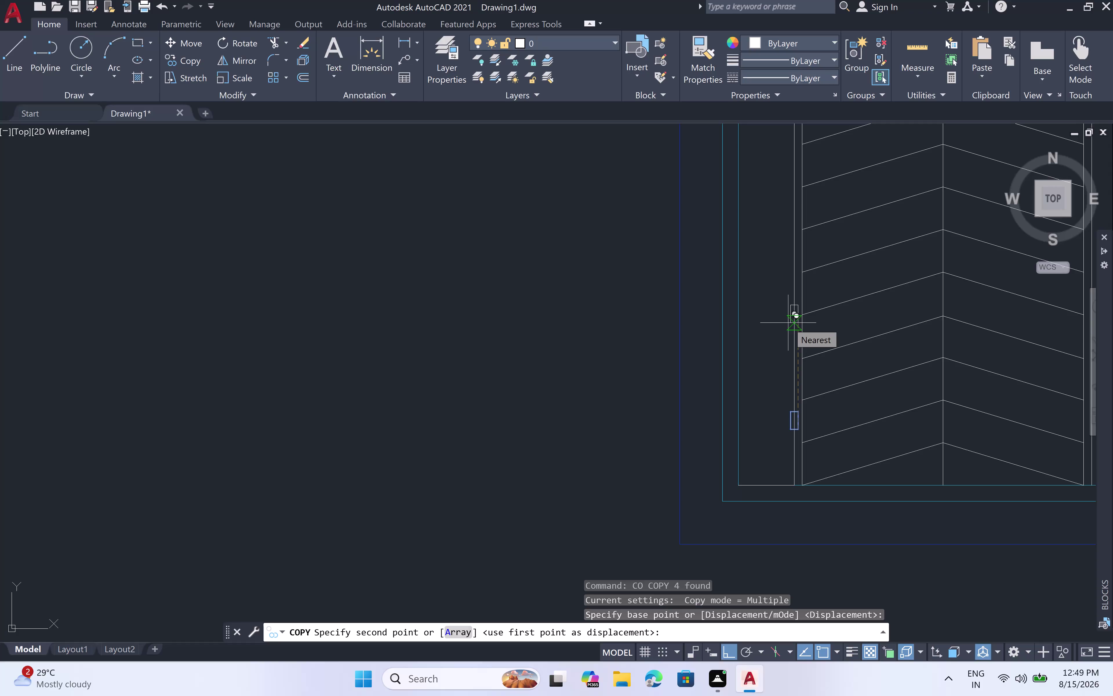
Copy the column marker higher up the divider, undoing one misplaced copy.
scroll(down, 3)
scroll(down, 3)
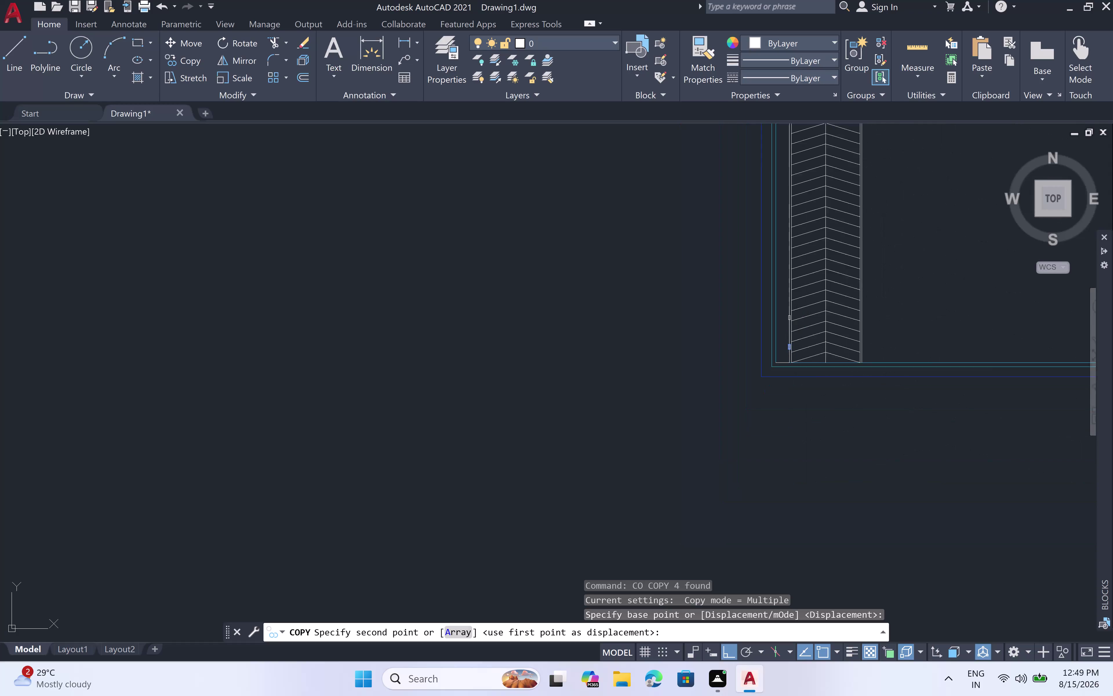
scroll(up, 3)
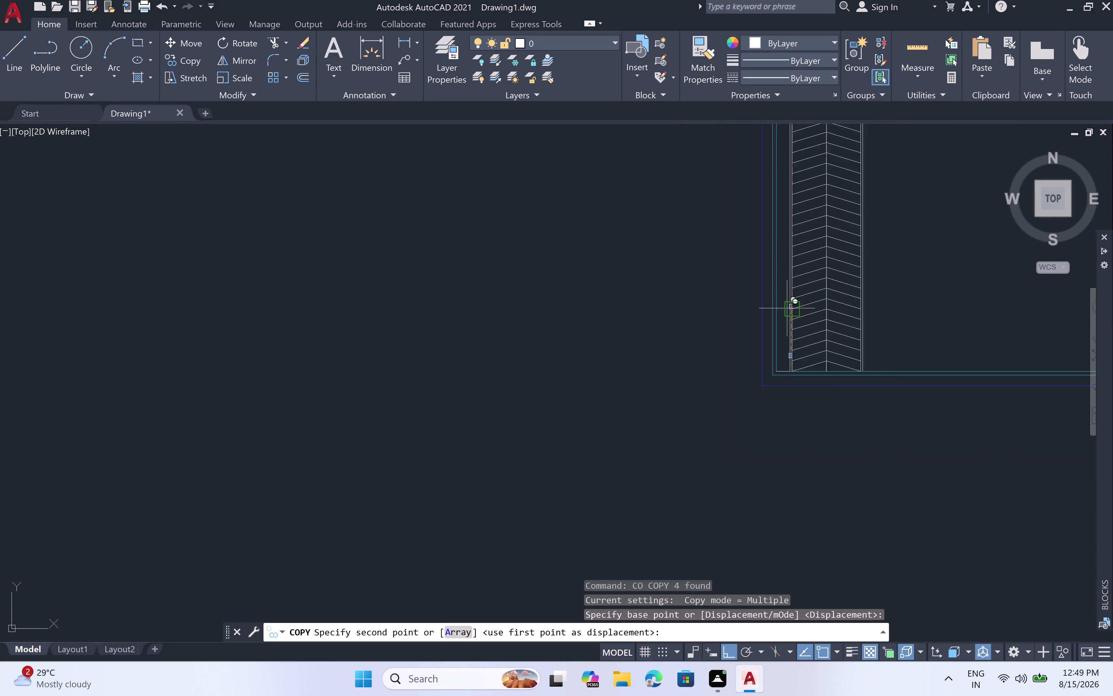
scroll(up, 3)
scroll(up, 3)
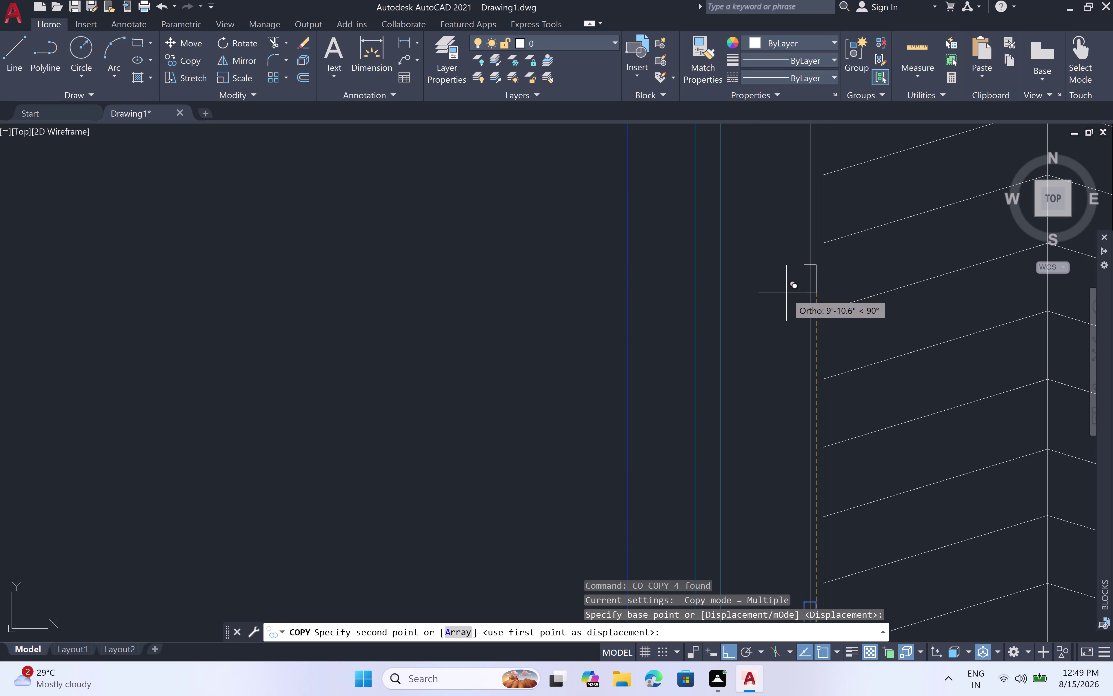
click(789, 280)
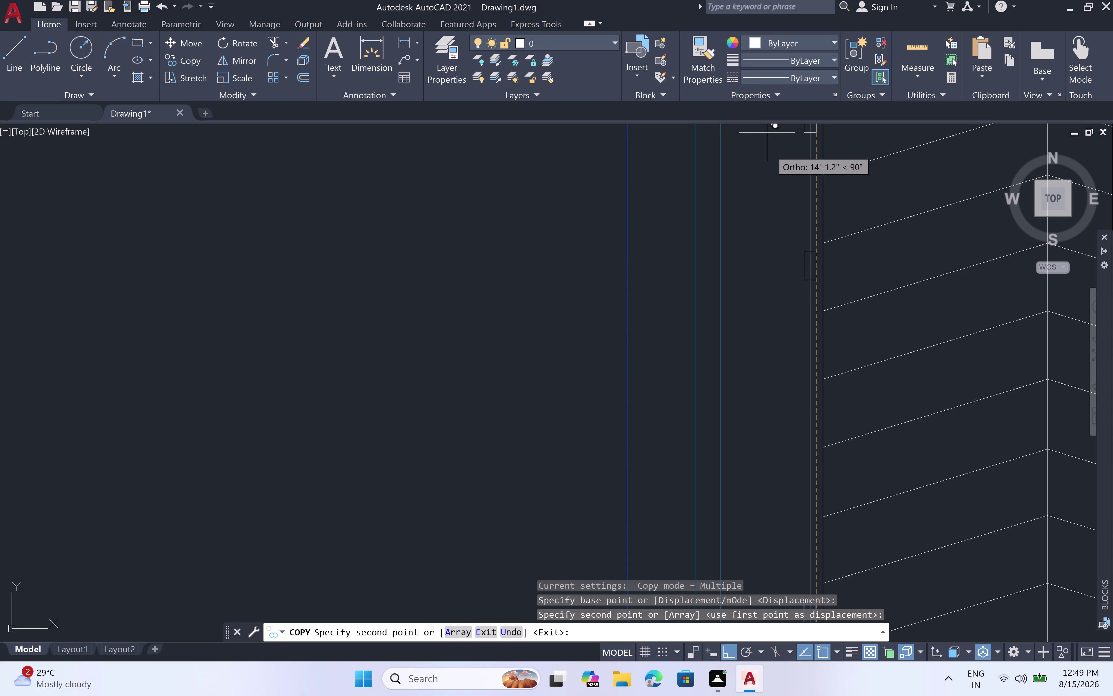
scroll(down, 3)
middle_drag(771, 151, 777, 392)
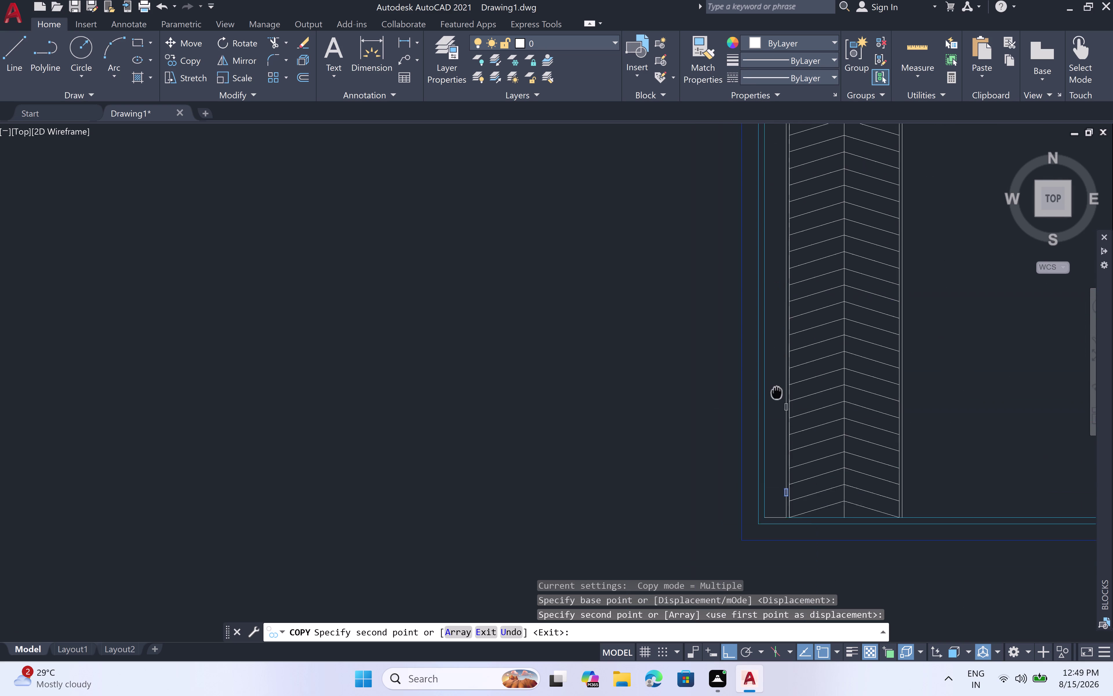
middle_drag(777, 393, 773, 442)
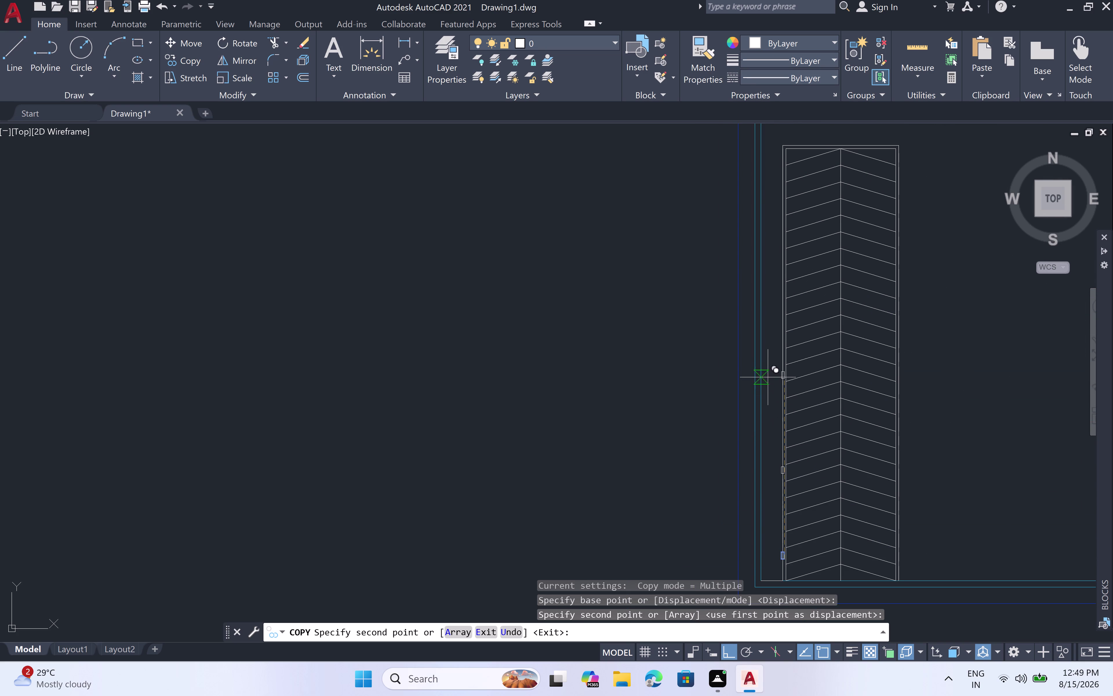
click(768, 348)
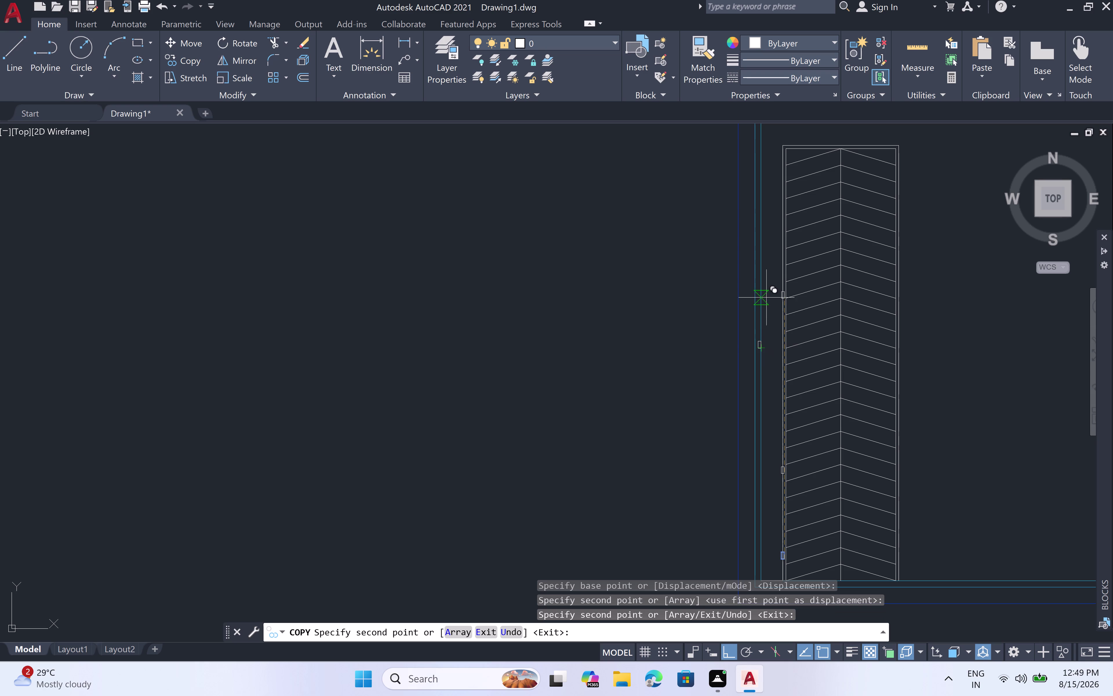
key(ctrl+z)
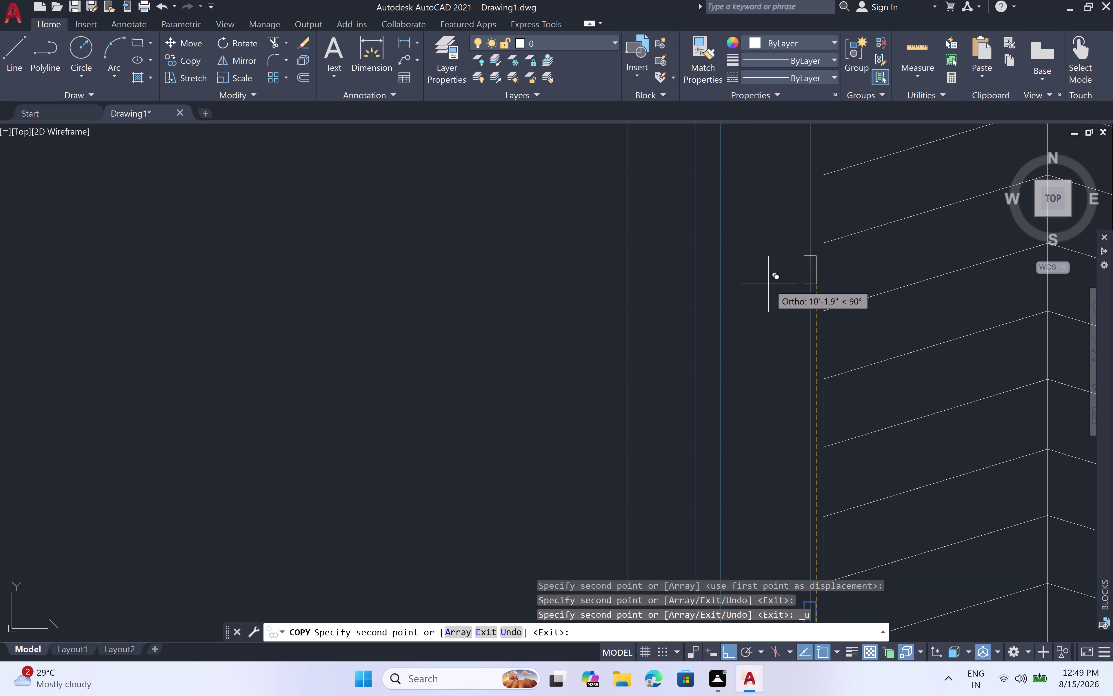
Place three more marker copies up the divider to the door's top end.
scroll(down, 3)
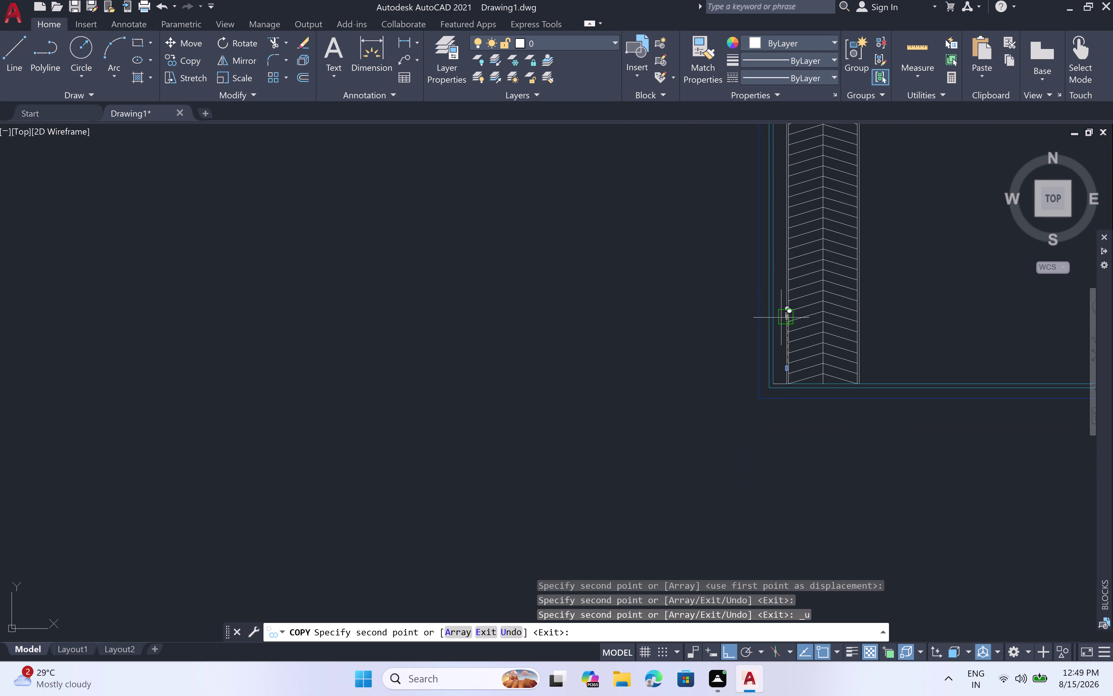
scroll(up, 3)
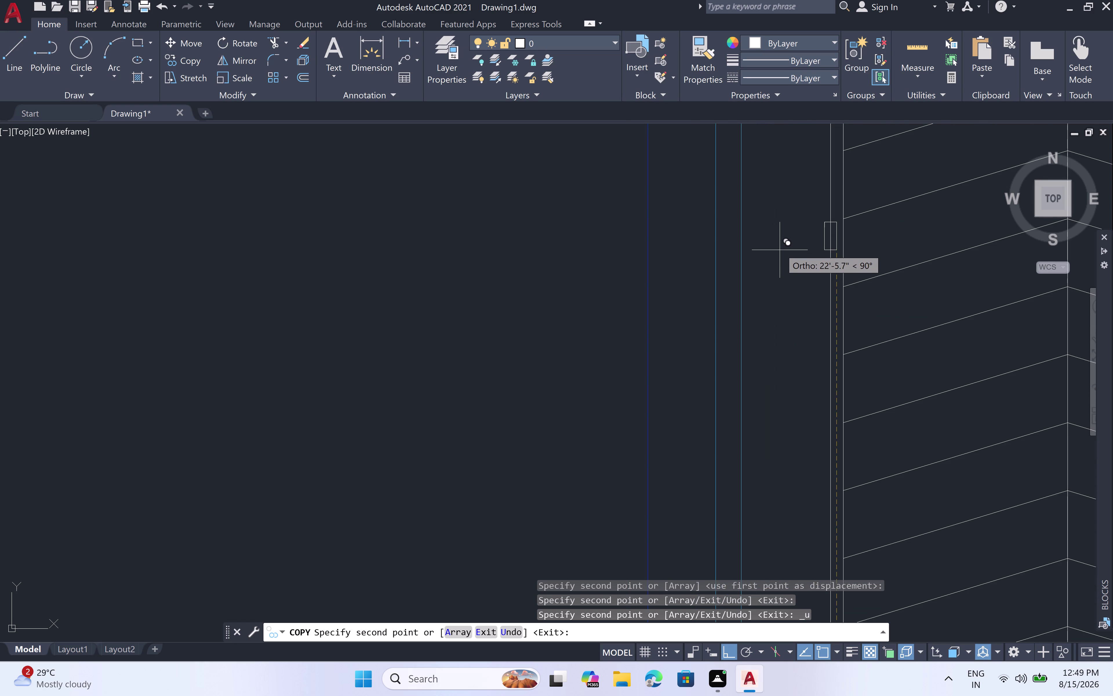
scroll(down, 3)
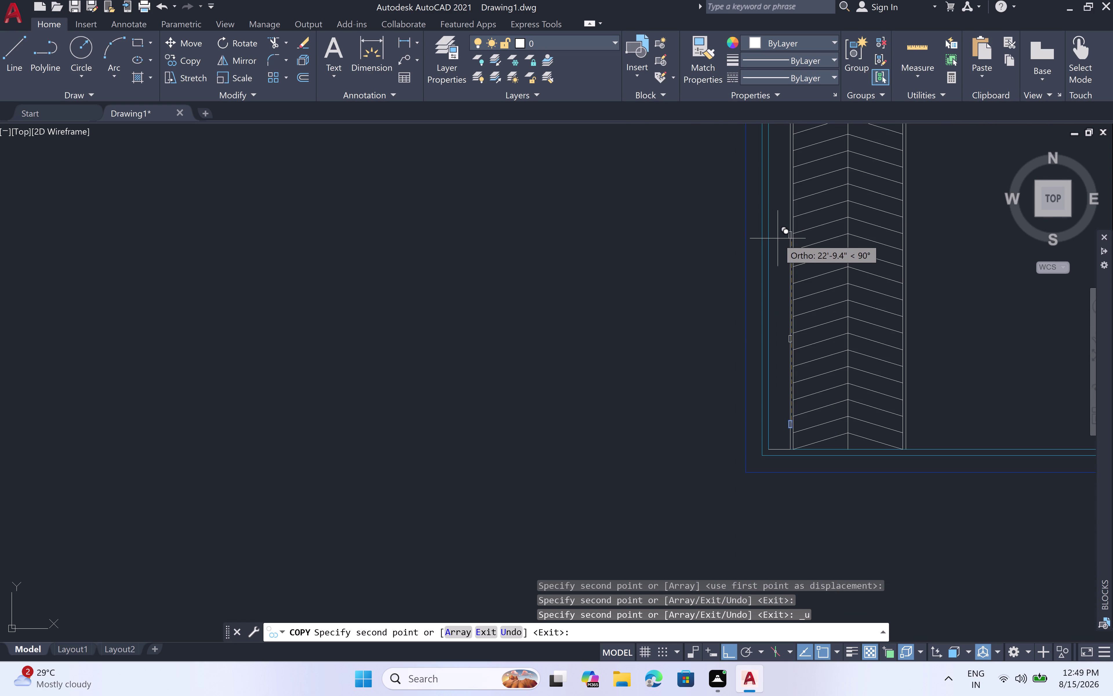
scroll(up, 3)
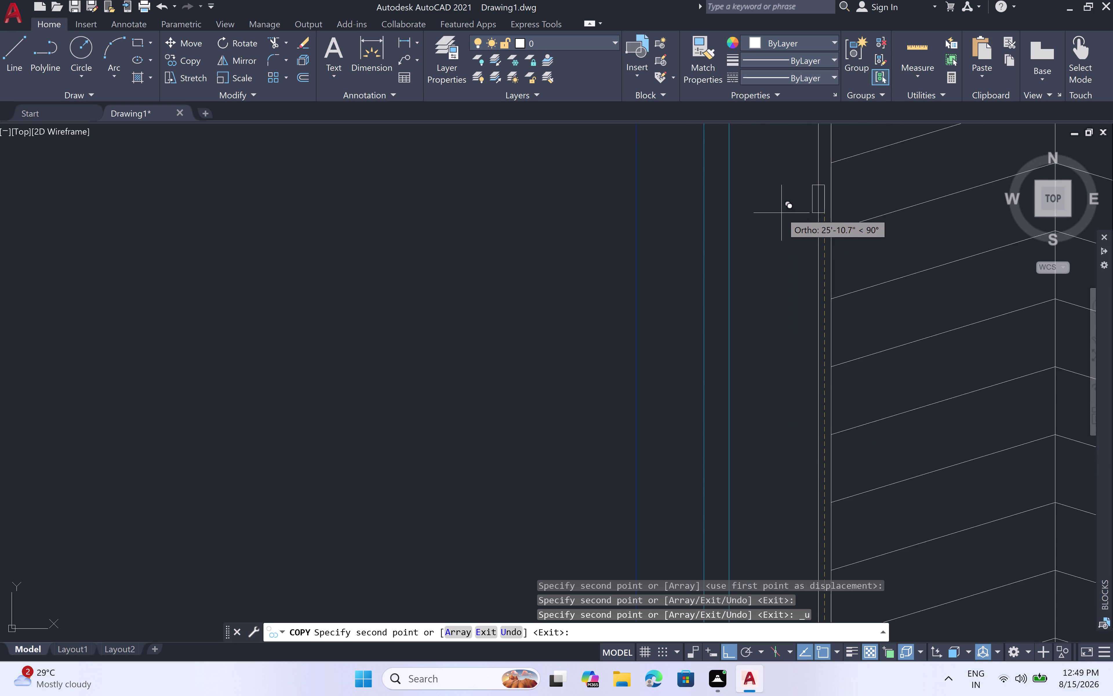
scroll(up, 3)
click(782, 212)
scroll(down, 3)
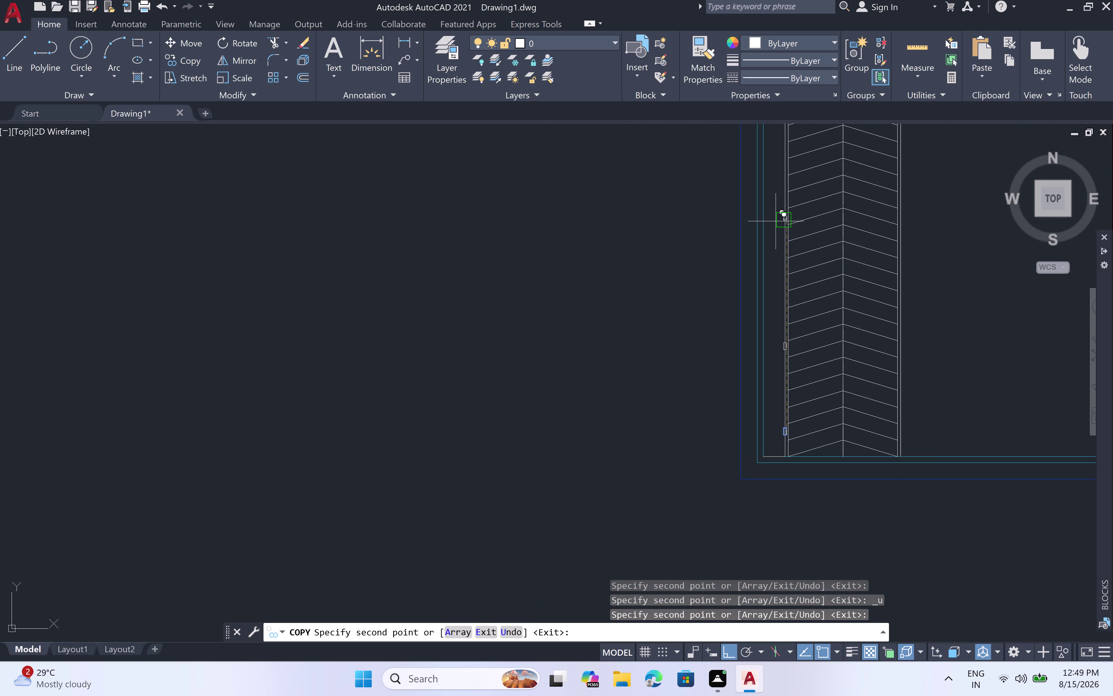
middle_drag(777, 164, 766, 258)
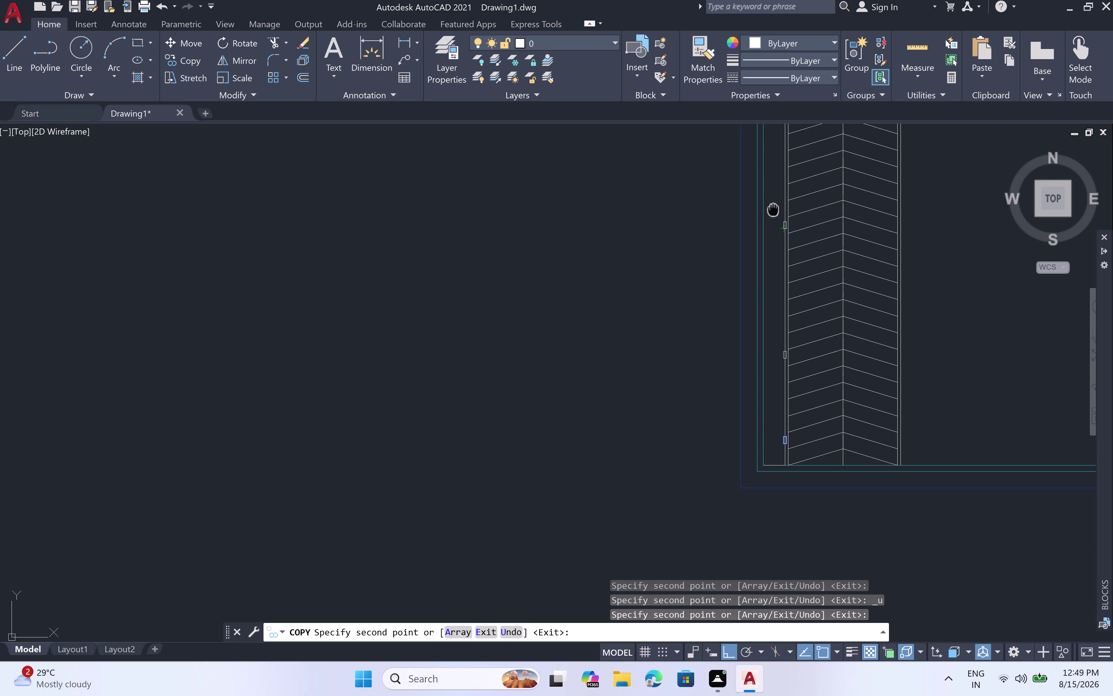
middle_drag(766, 258, 760, 372)
scroll(up, 3)
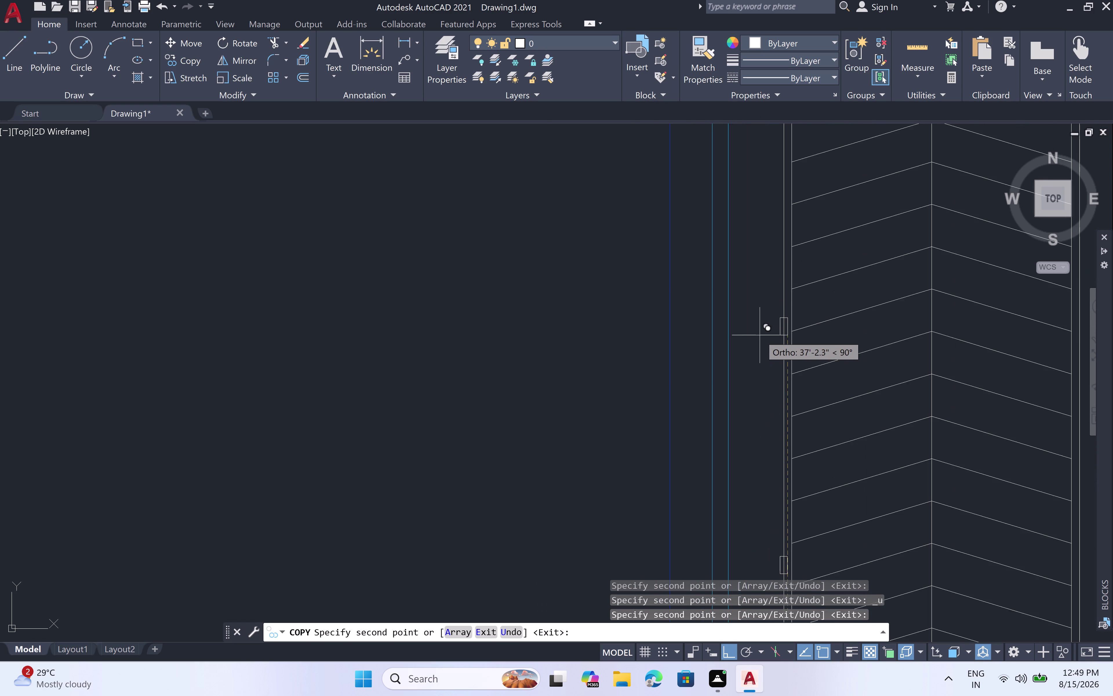
scroll(up, 3)
click(759, 322)
scroll(down, 3)
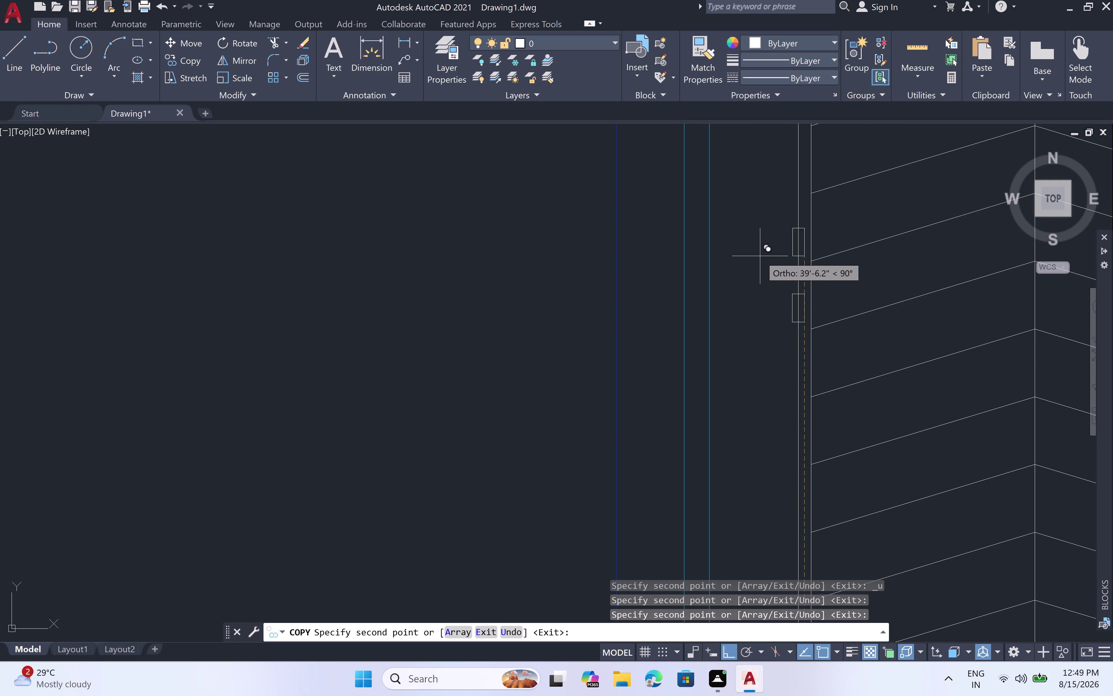
scroll(down, 3)
middle_drag(757, 217, 758, 359)
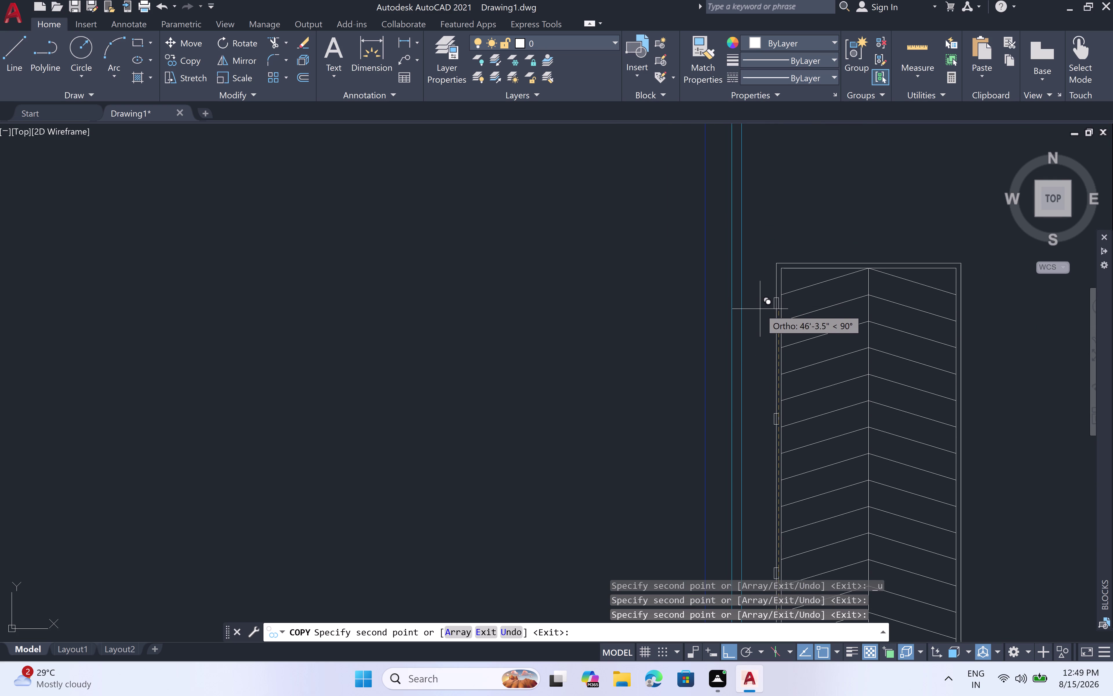
click(761, 309)
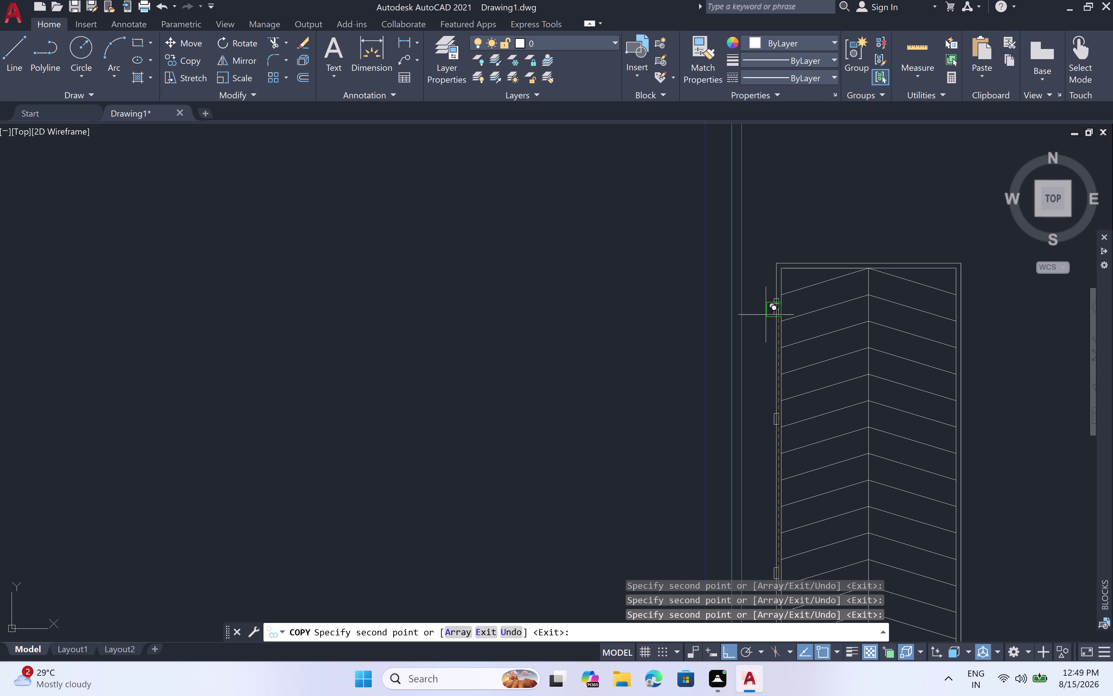
key(Escape)
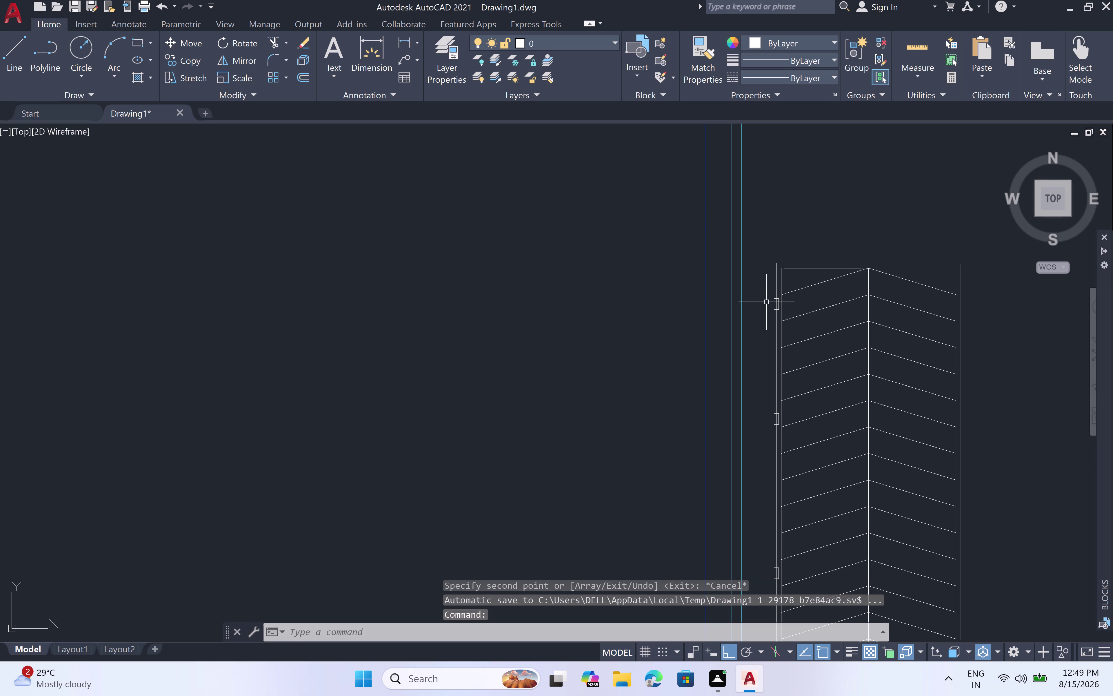
Draw lines from the marker's top-left corner left, down and back right to widen it.
scroll(up, 3)
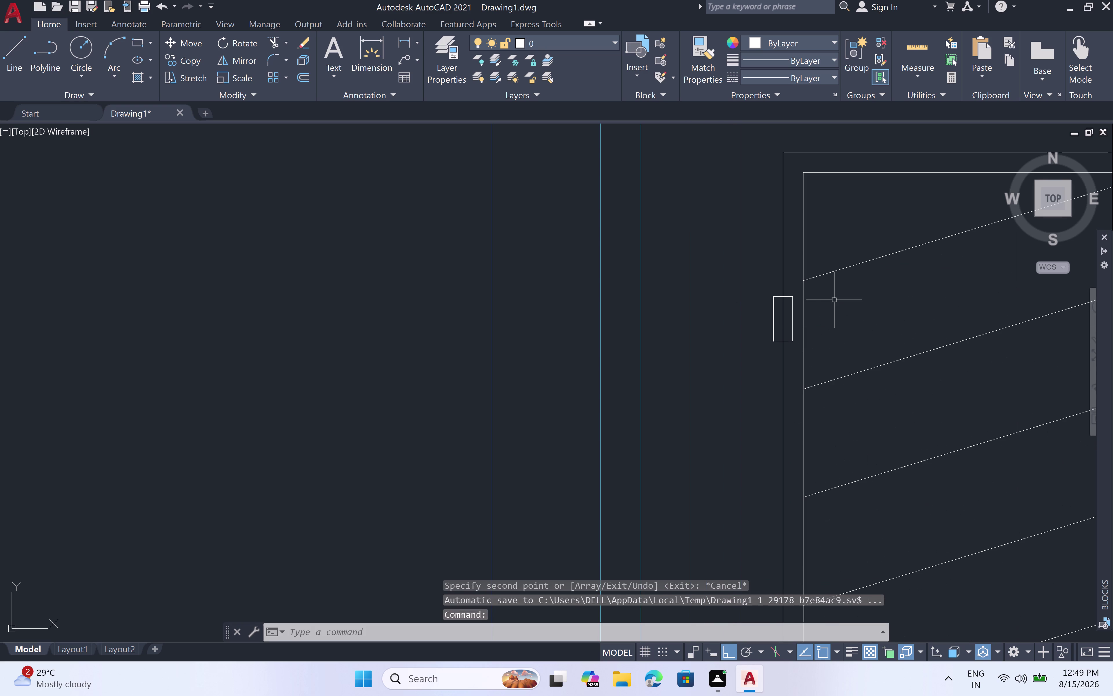
key(l)
key(space)
scroll(up, 3)
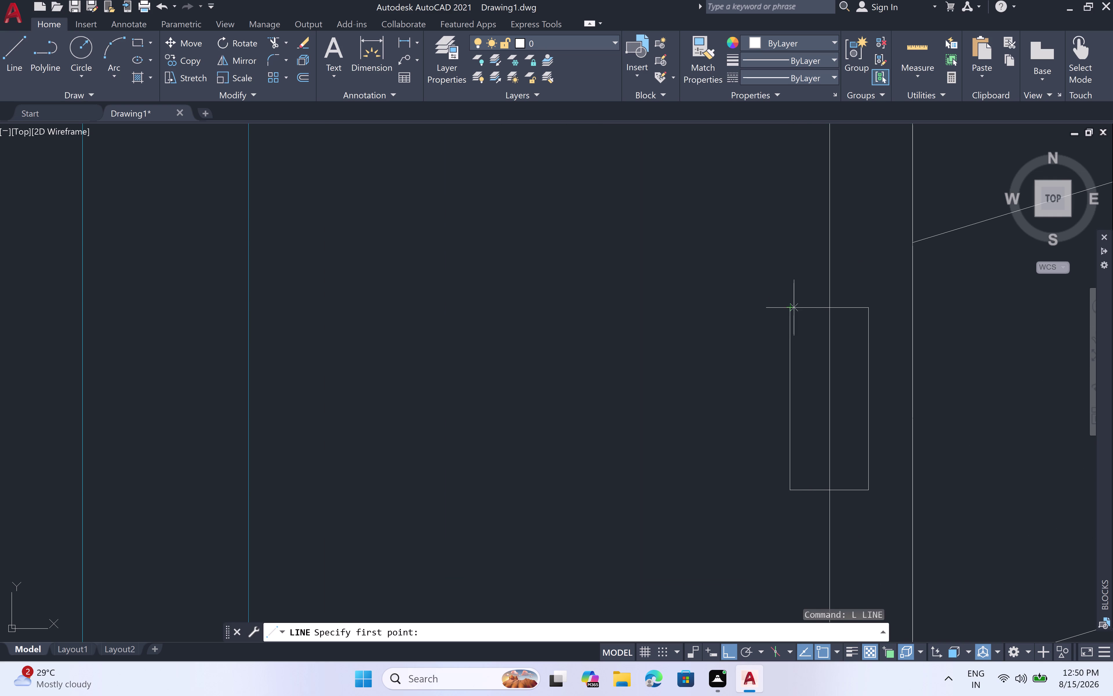
double_click(794, 308)
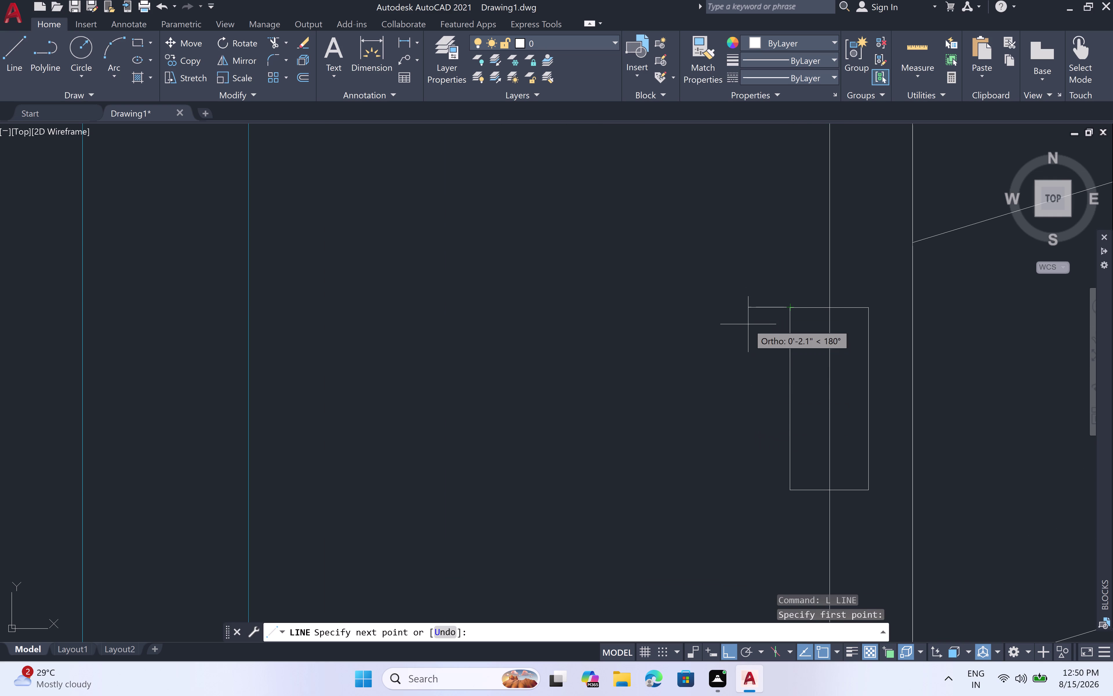
click(745, 316)
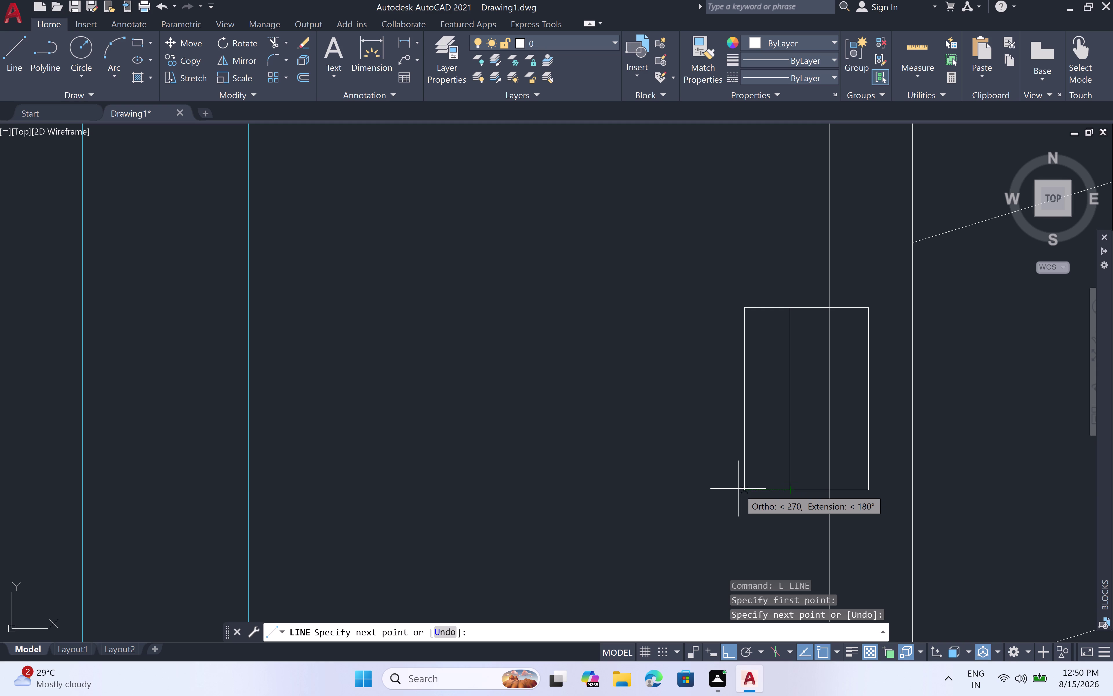
click(745, 491)
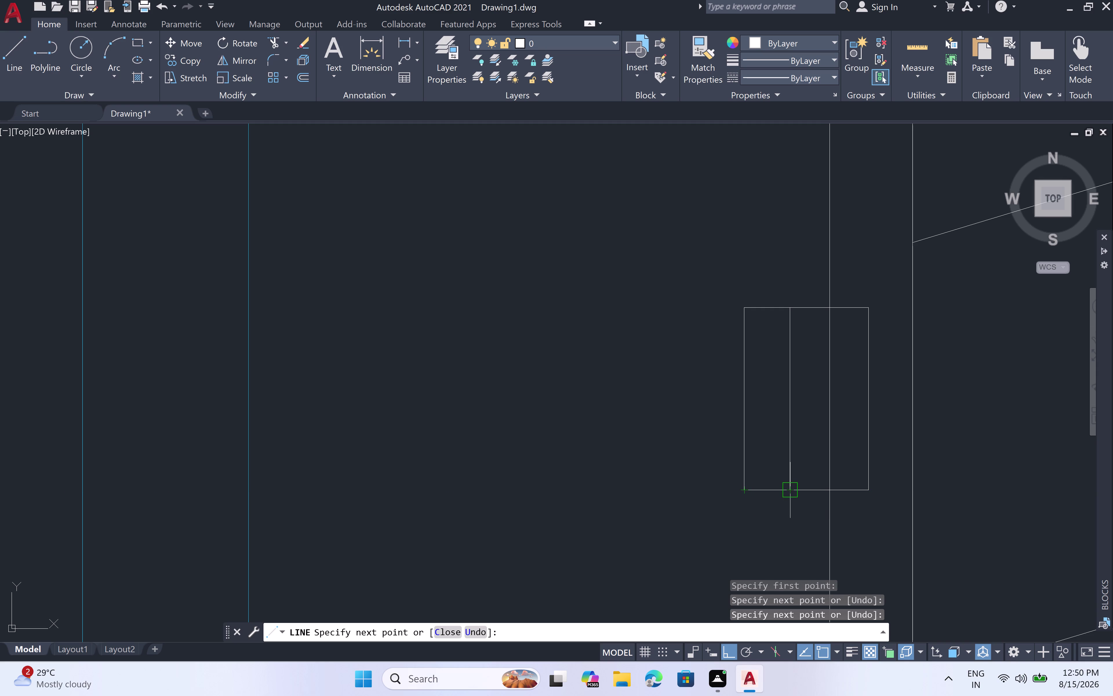
click(793, 489)
key(Escape)
key(t)
key(r)
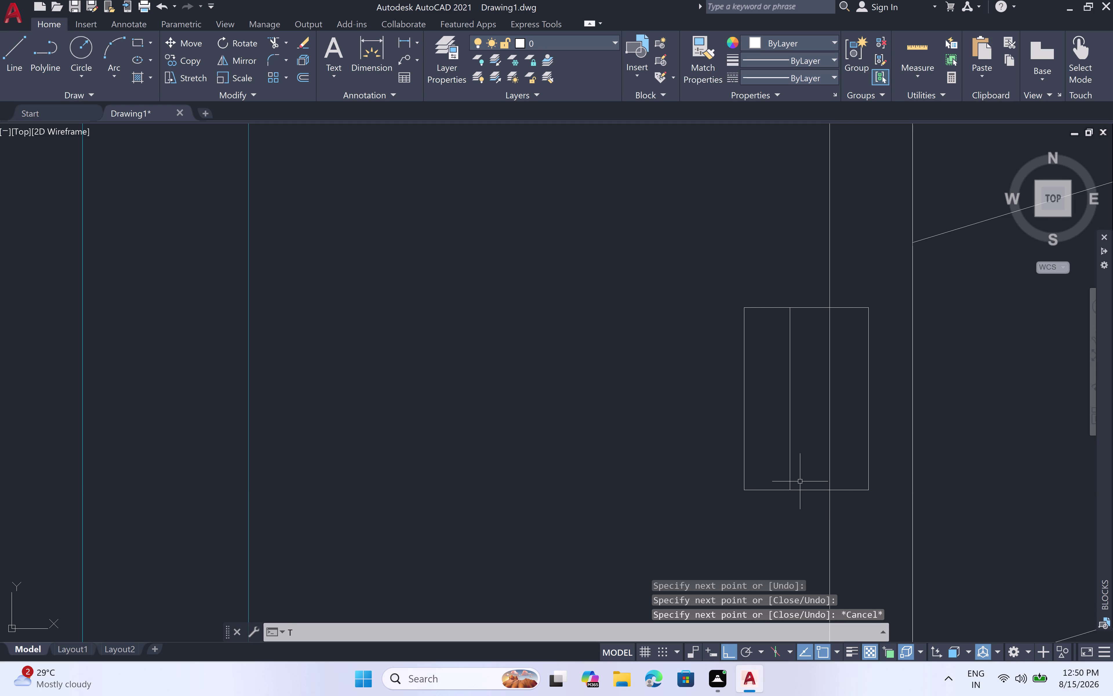
key(space)
double_click(788, 451)
drag(789, 451, 789, 450)
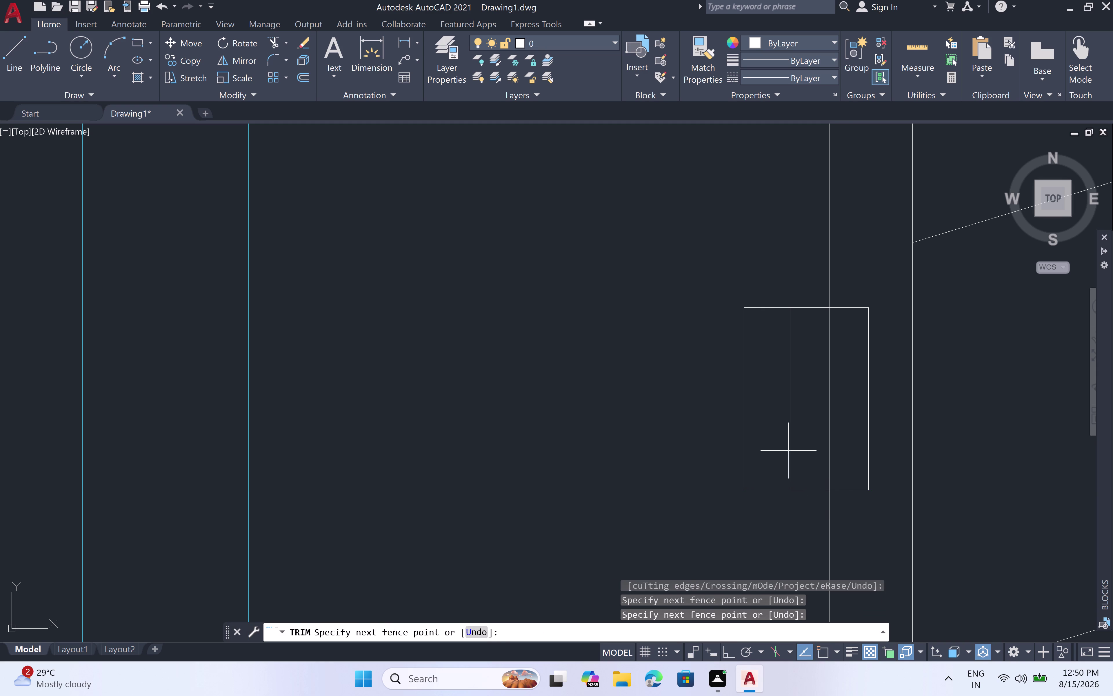
drag(789, 451, 799, 450)
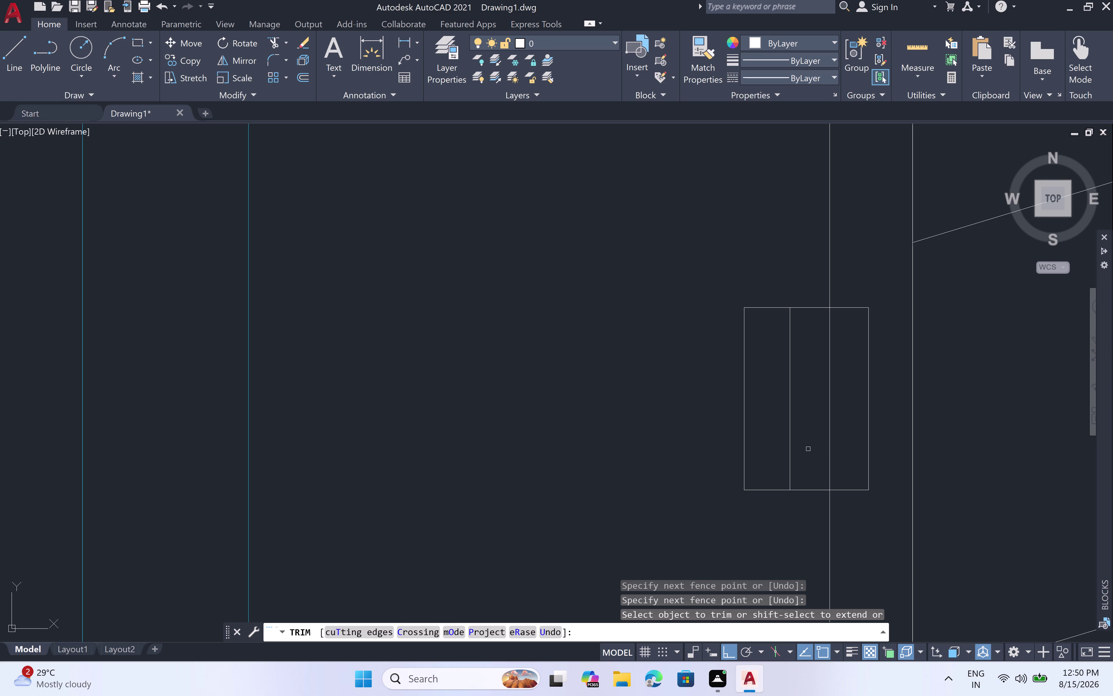
click(767, 437)
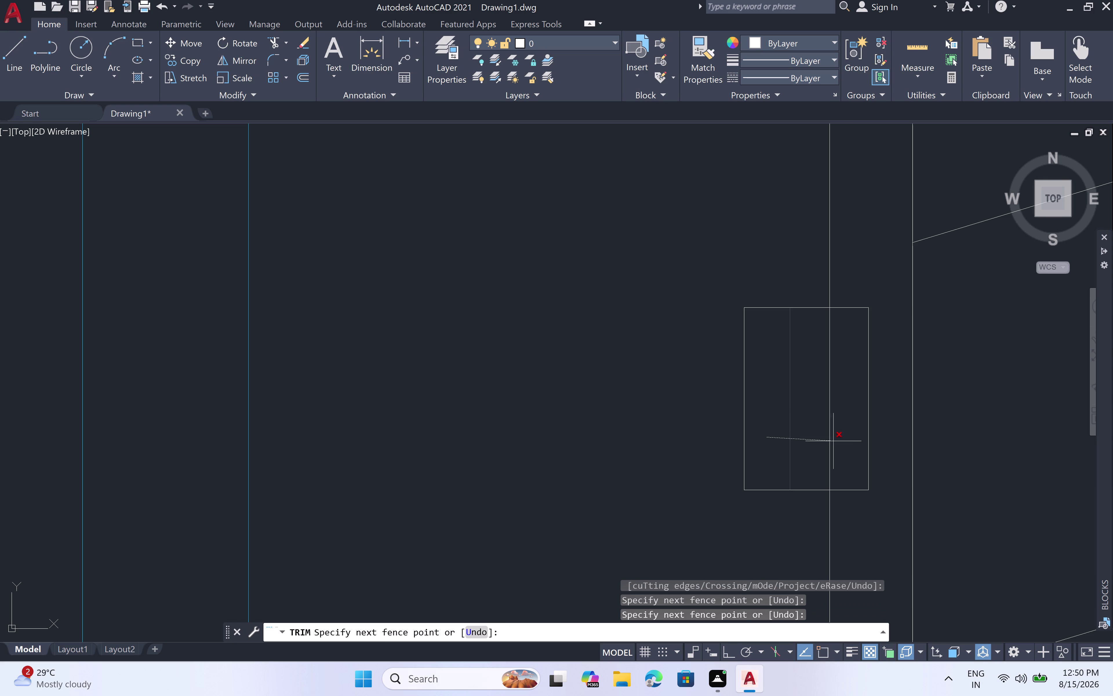
click(846, 442)
scroll(down, 3)
middle_drag(828, 532, 781, 274)
scroll(up, 3)
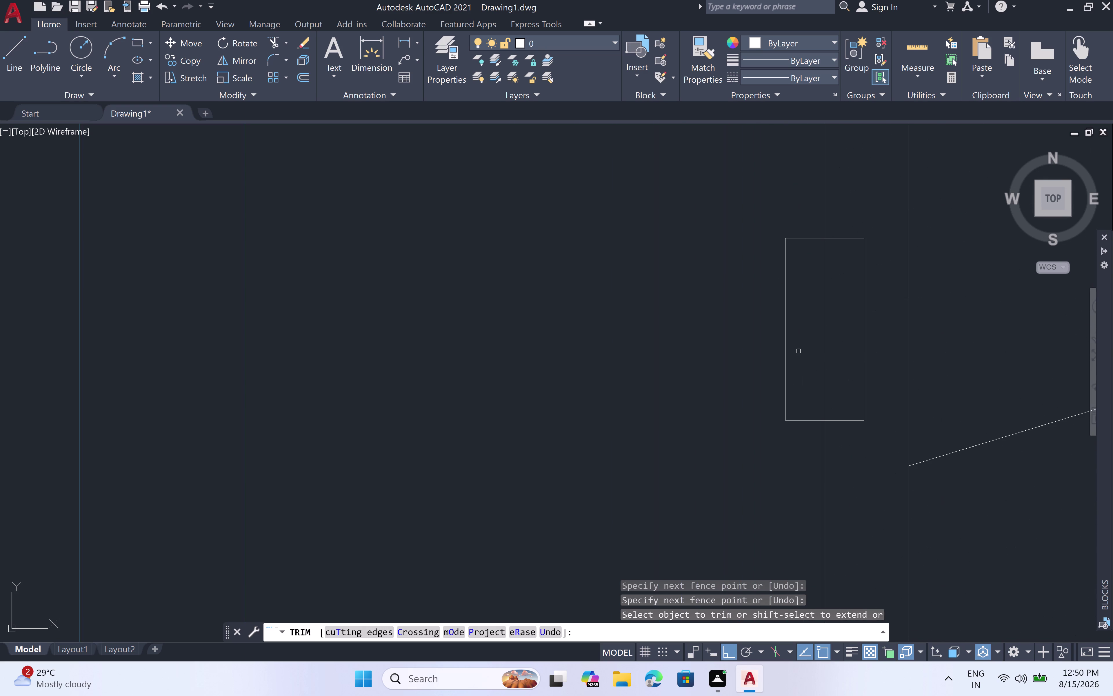
click(828, 349)
scroll(down, 3)
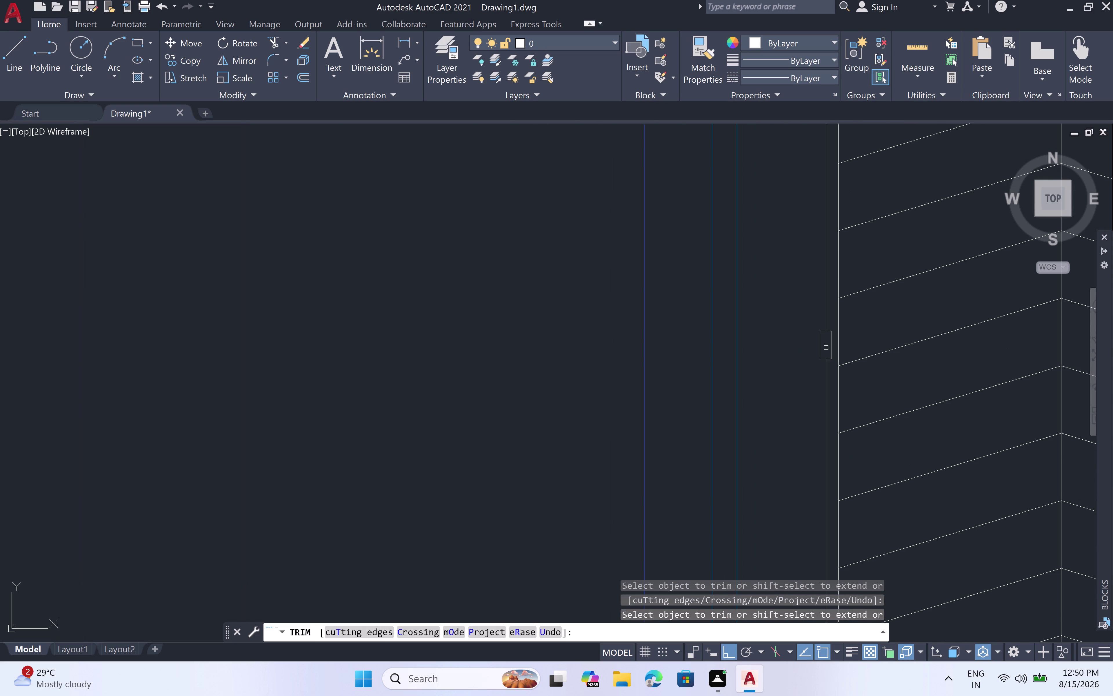
scroll(down, 3)
middle_drag(818, 529, 795, 372)
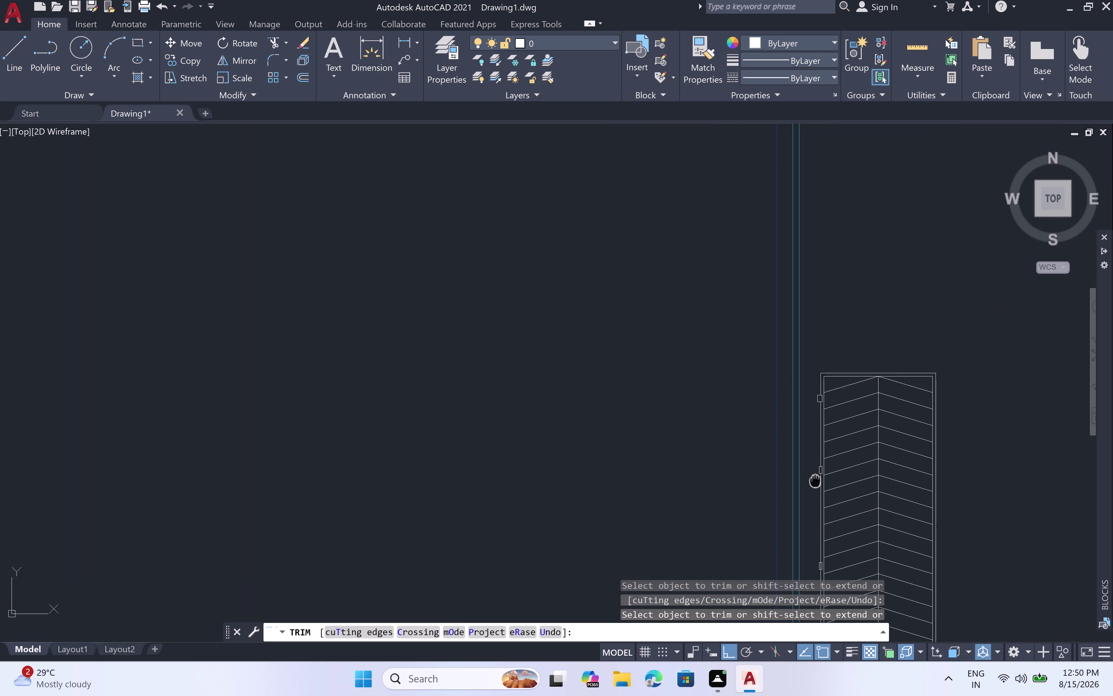
middle_drag(795, 373, 780, 305)
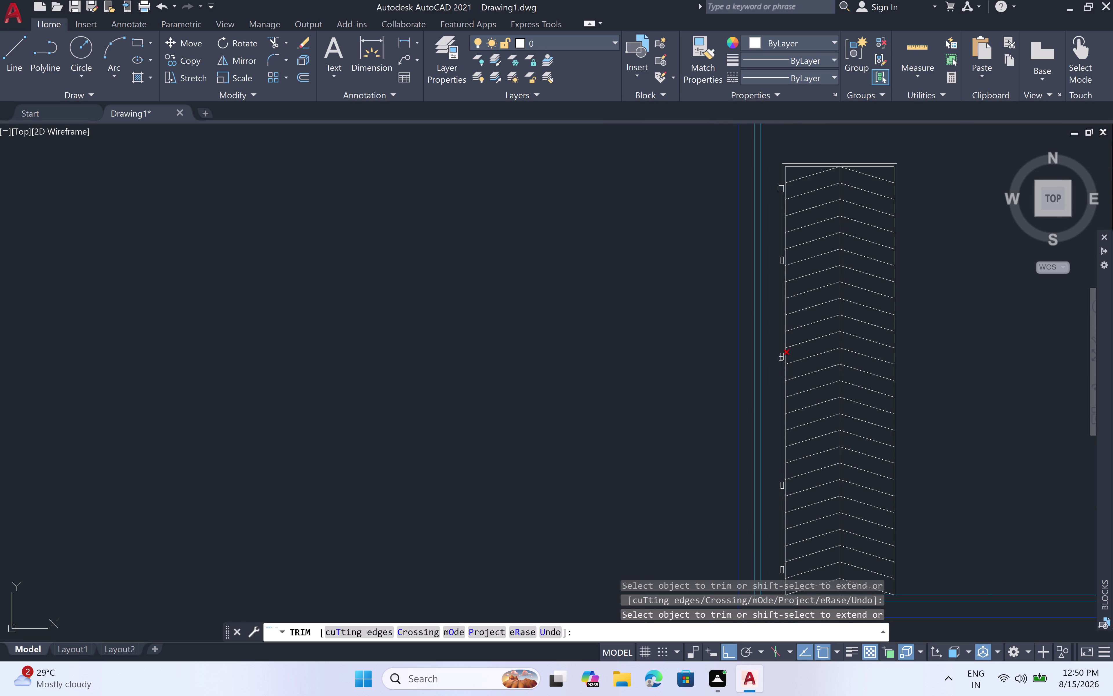
scroll(up, 3)
click(791, 356)
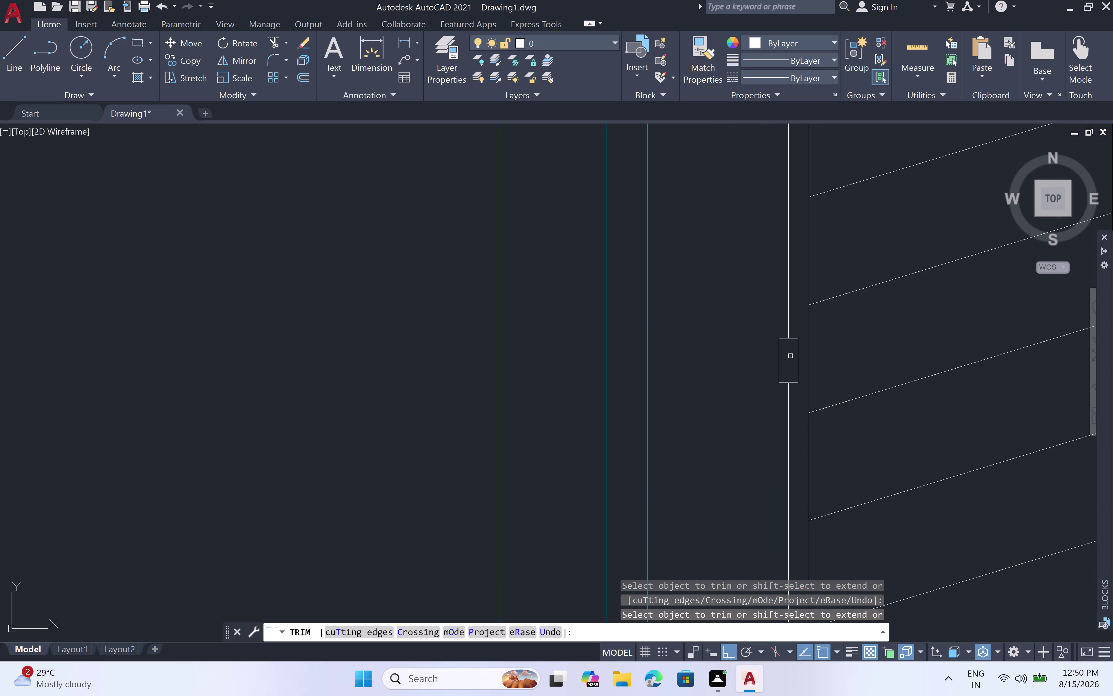
scroll(down, 3)
middle_drag(792, 502, 760, 327)
scroll(up, 3)
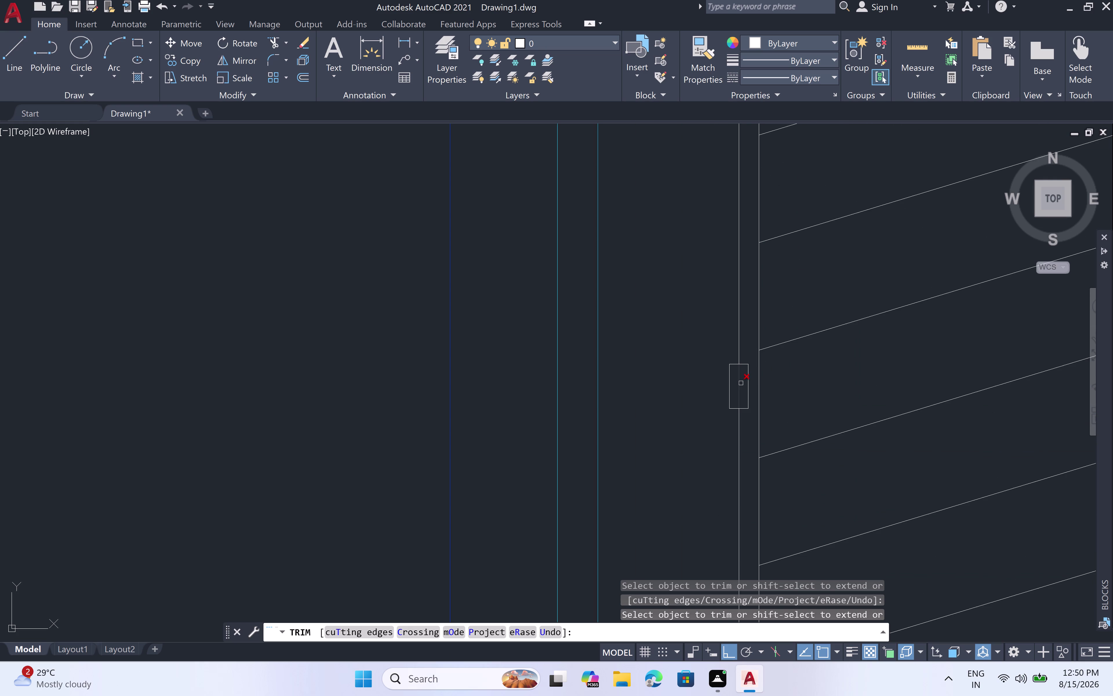
click(741, 383)
scroll(down, 3)
scroll(down, 3)
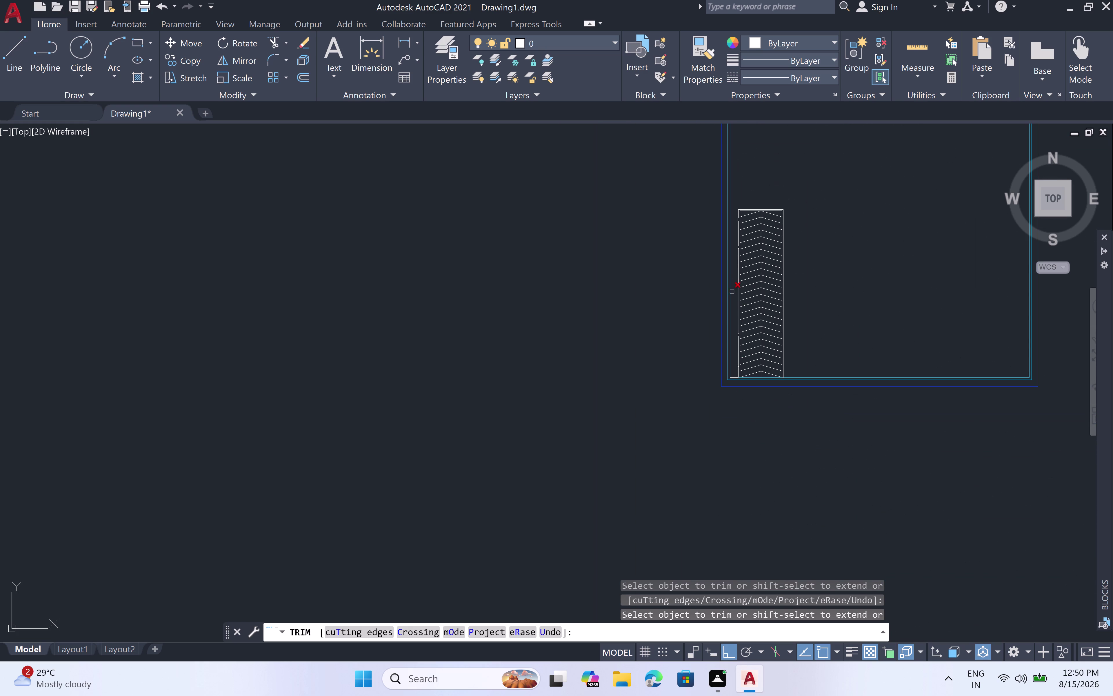
scroll(up, 3)
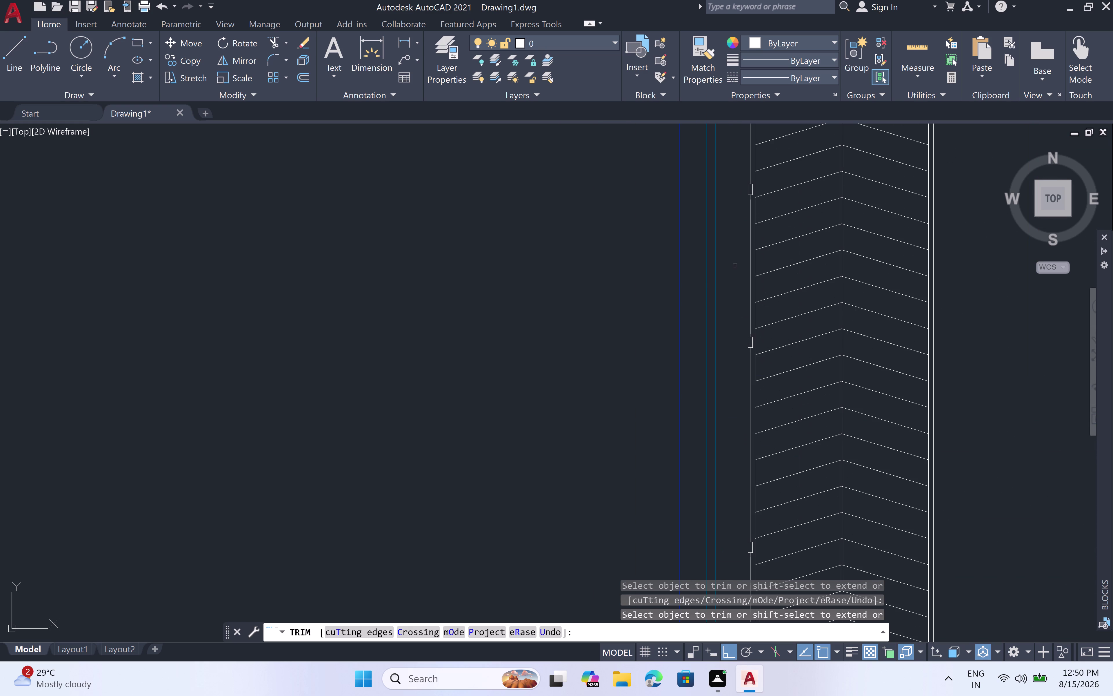
key(Escape)
scroll(up, 3)
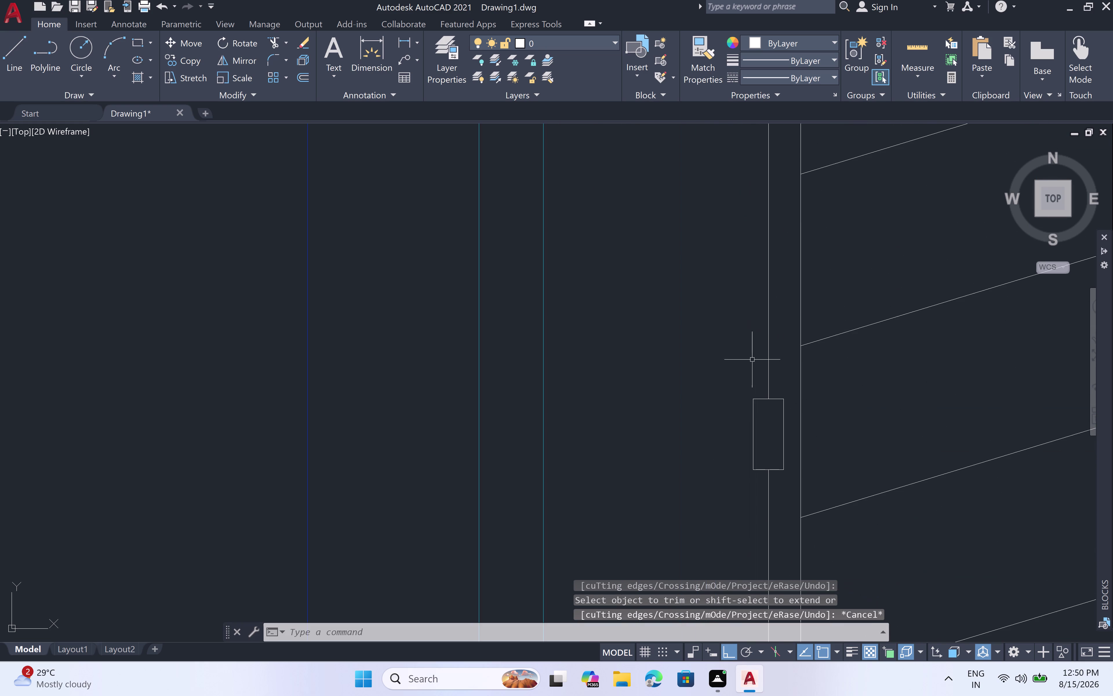
click(765, 400)
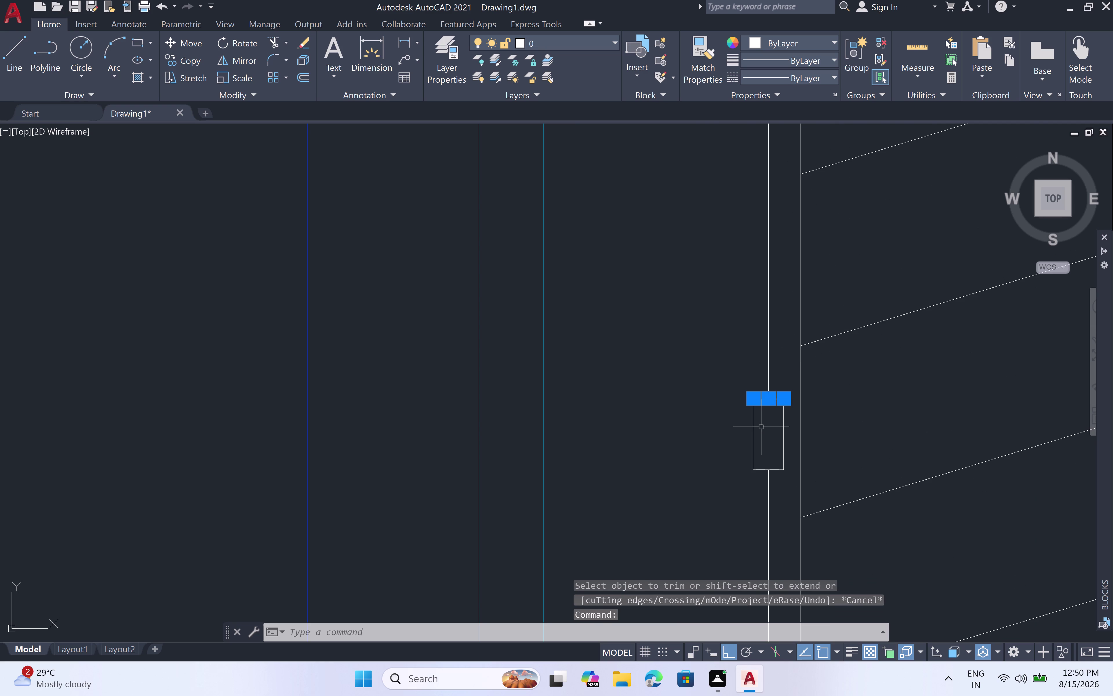
click(752, 436)
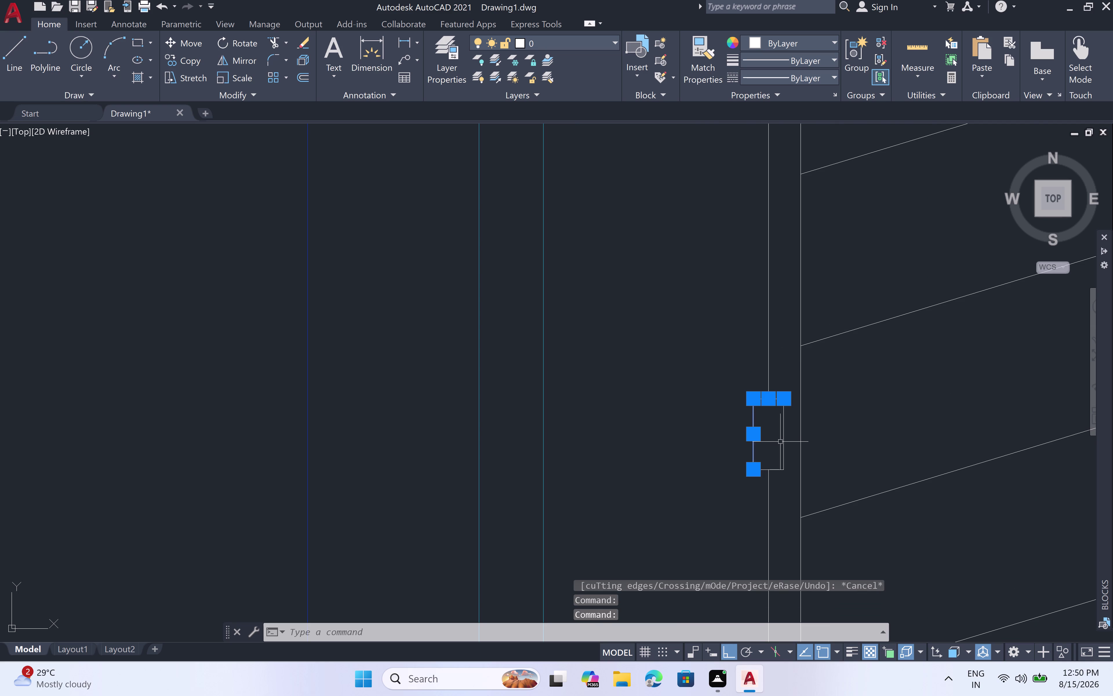
click(784, 442)
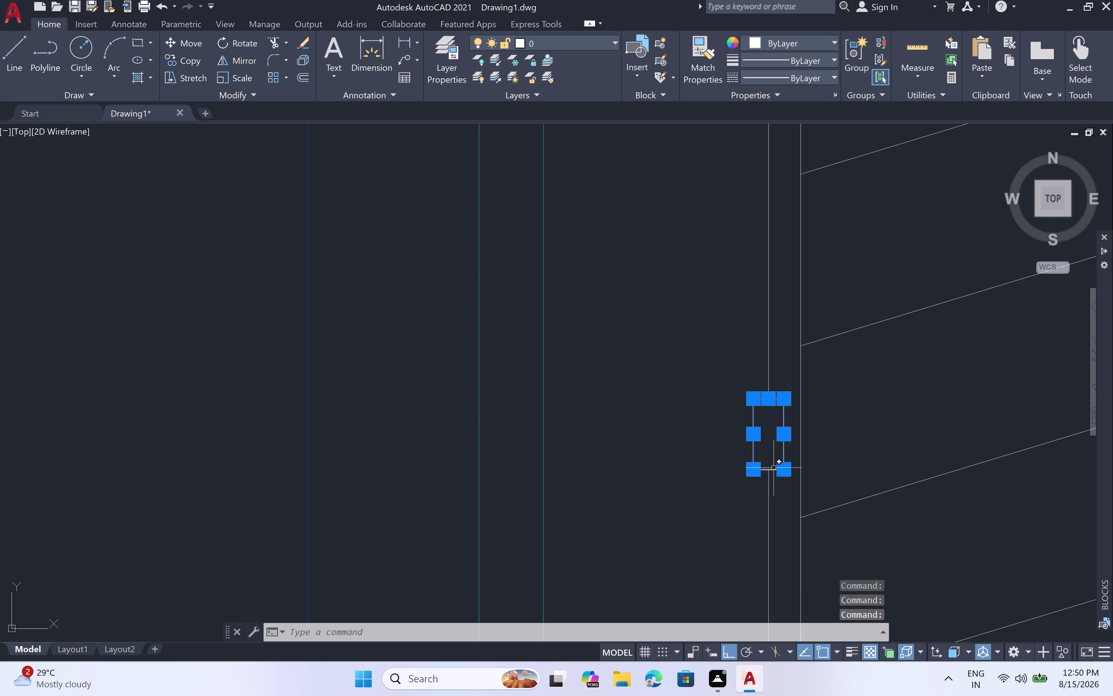
click(770, 470)
key(m)
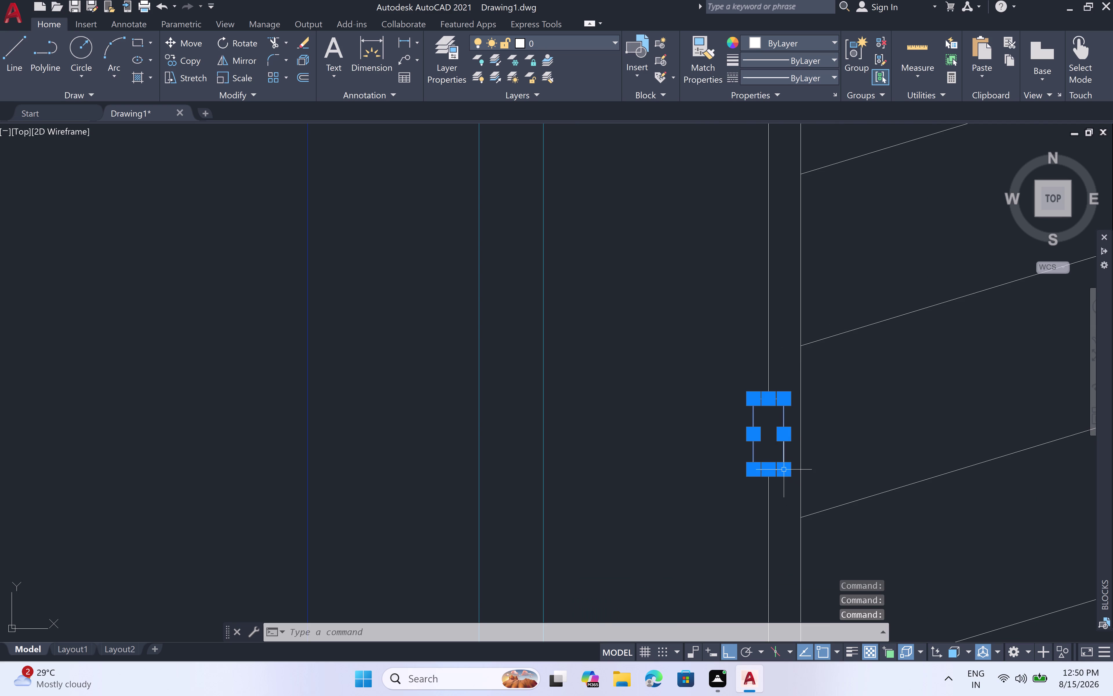
key(space)
click(785, 473)
scroll(down, 3)
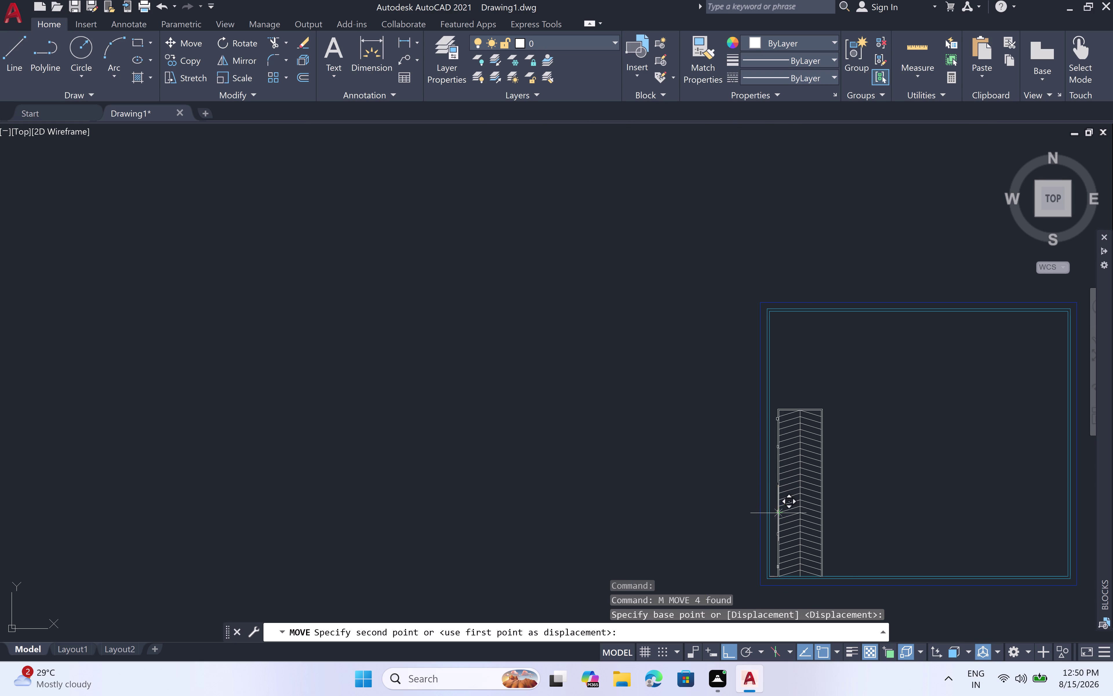
scroll(up, 3)
scroll(up, 3)
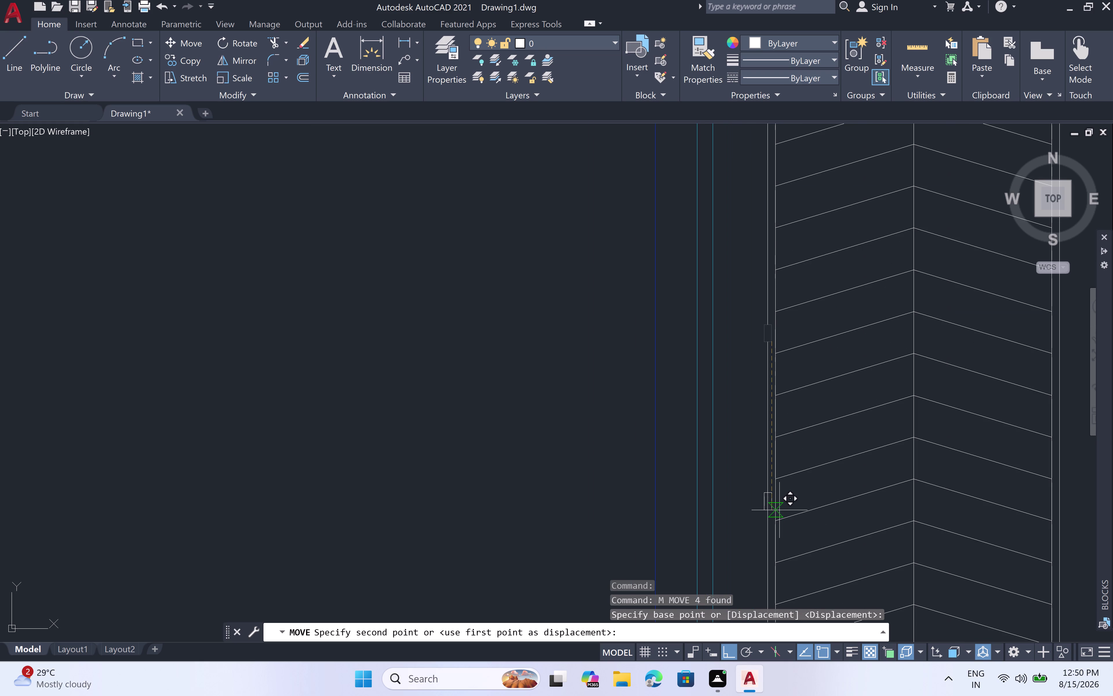
scroll(up, 3)
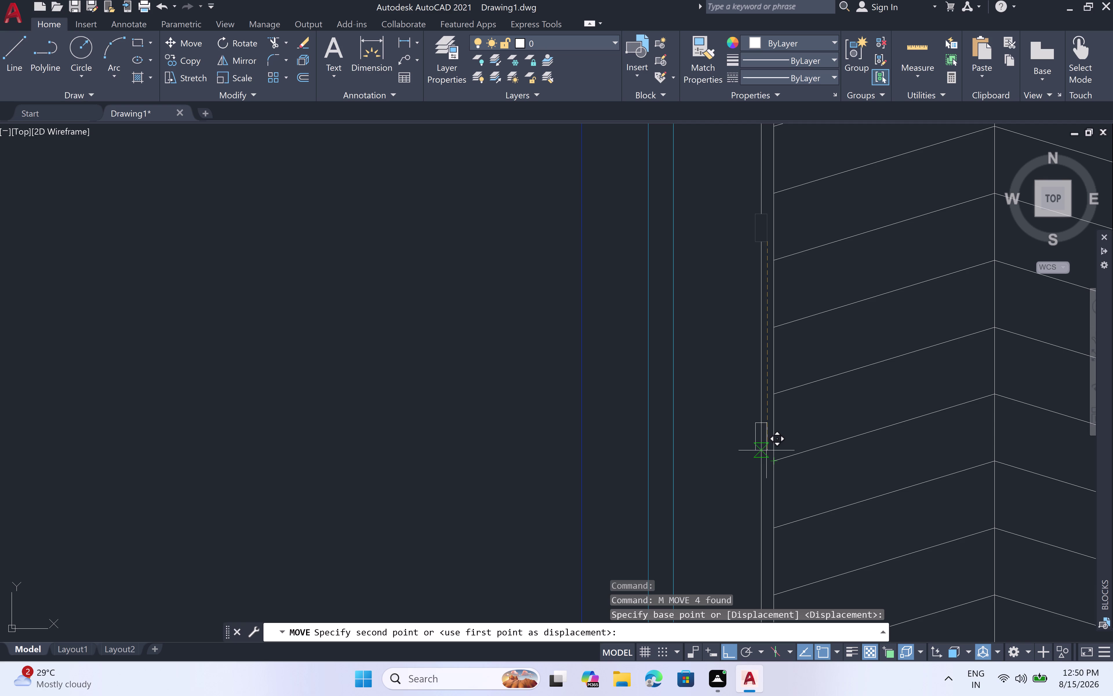
click(767, 450)
scroll(down, 3)
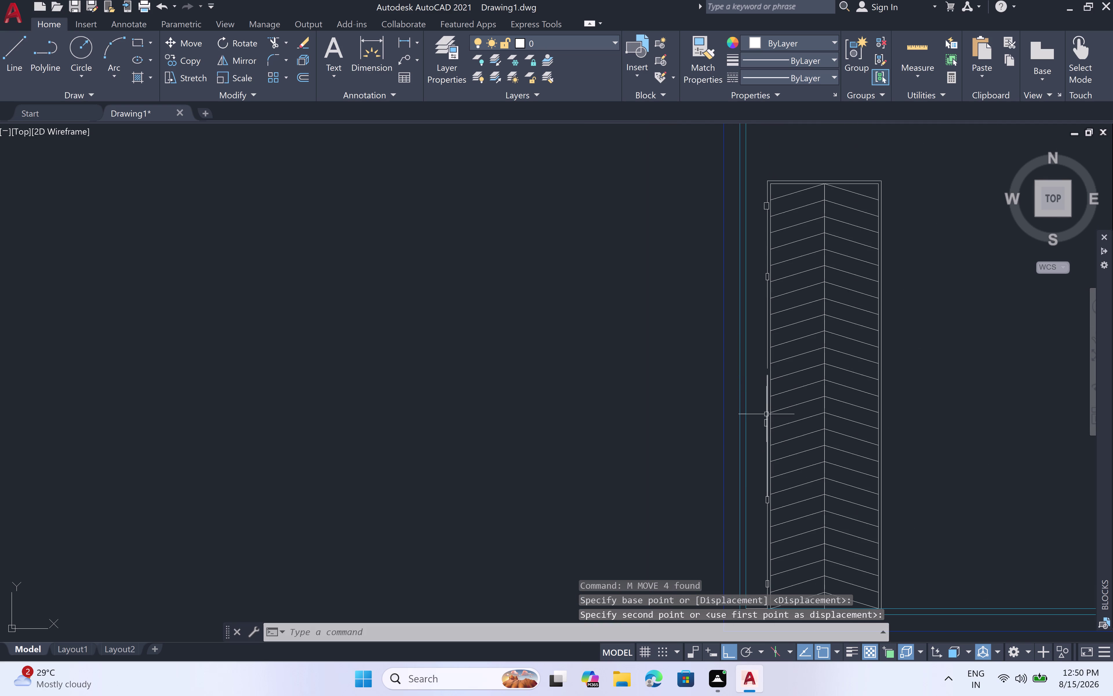
scroll(up, 3)
key(ctrl+z)
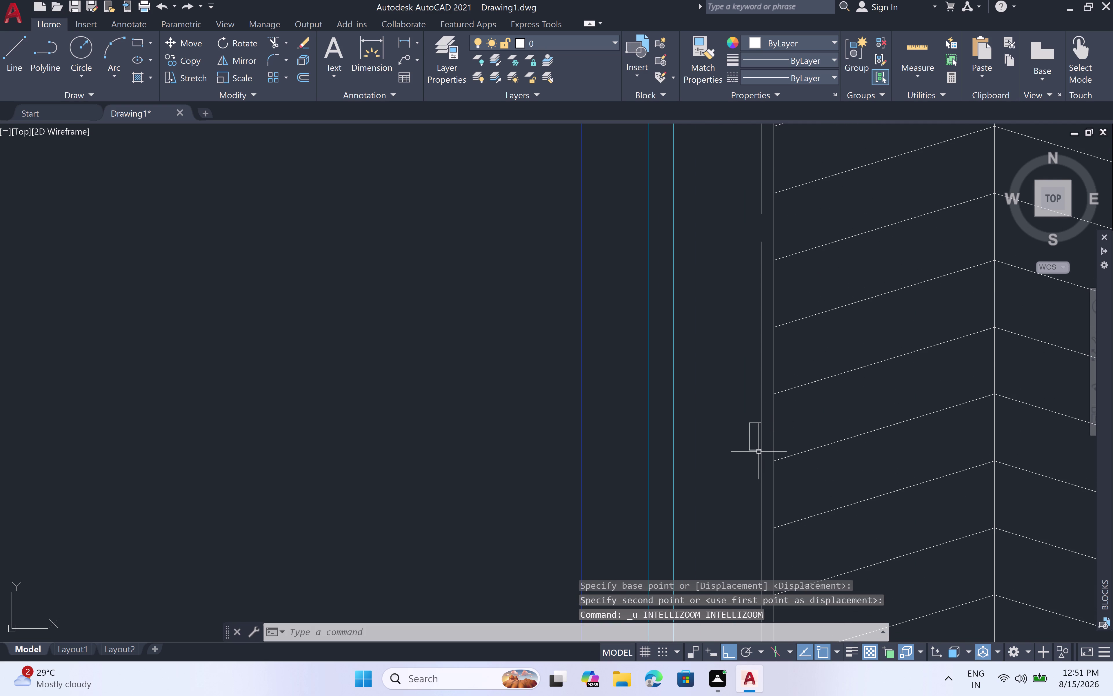
key(ctrl+z)
scroll(down, 3)
scroll(down, 3)
scroll(up, 3)
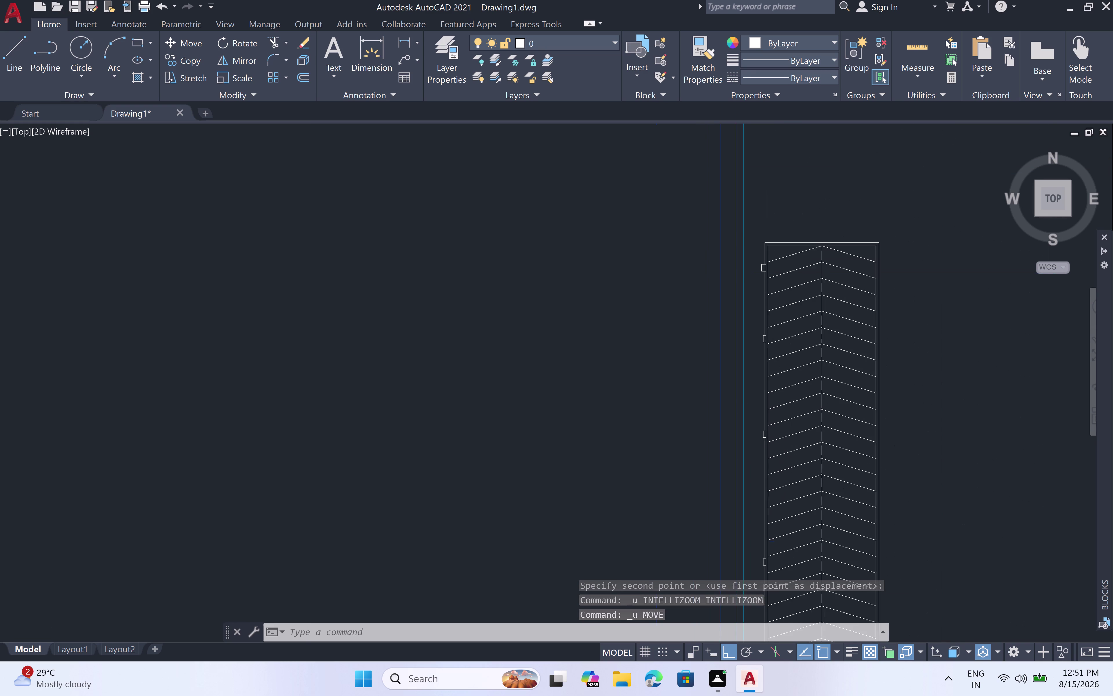
scroll(up, 3)
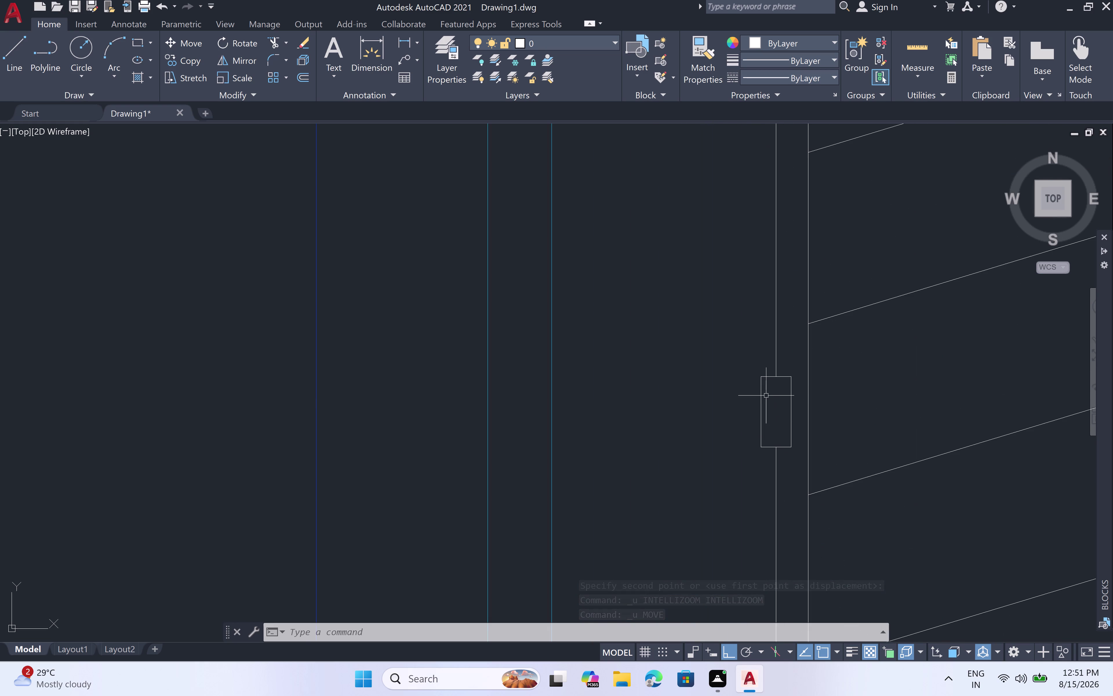
click(794, 370)
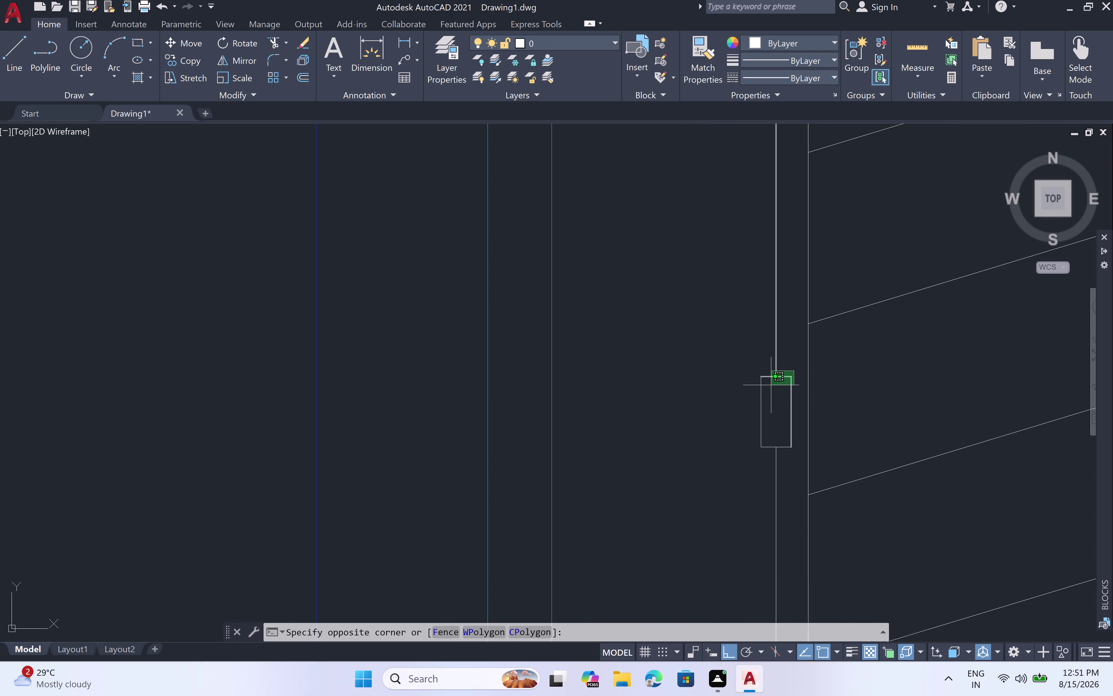
Clear the selection and select all four edges of the small rectangle.
click(758, 451)
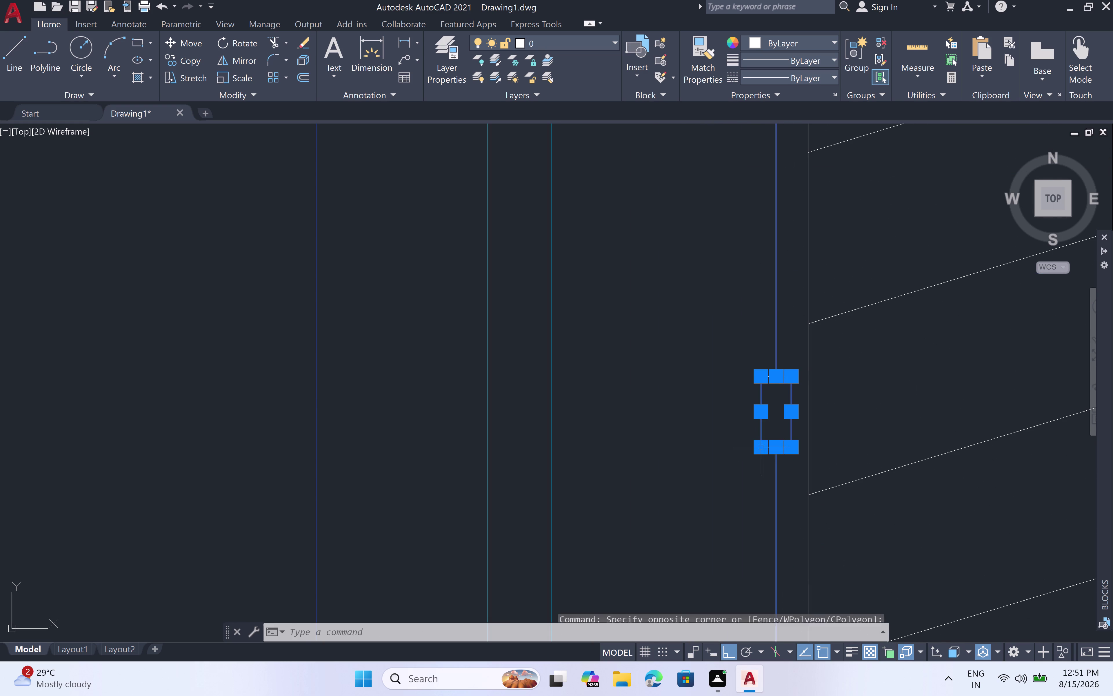
scroll(down, 3)
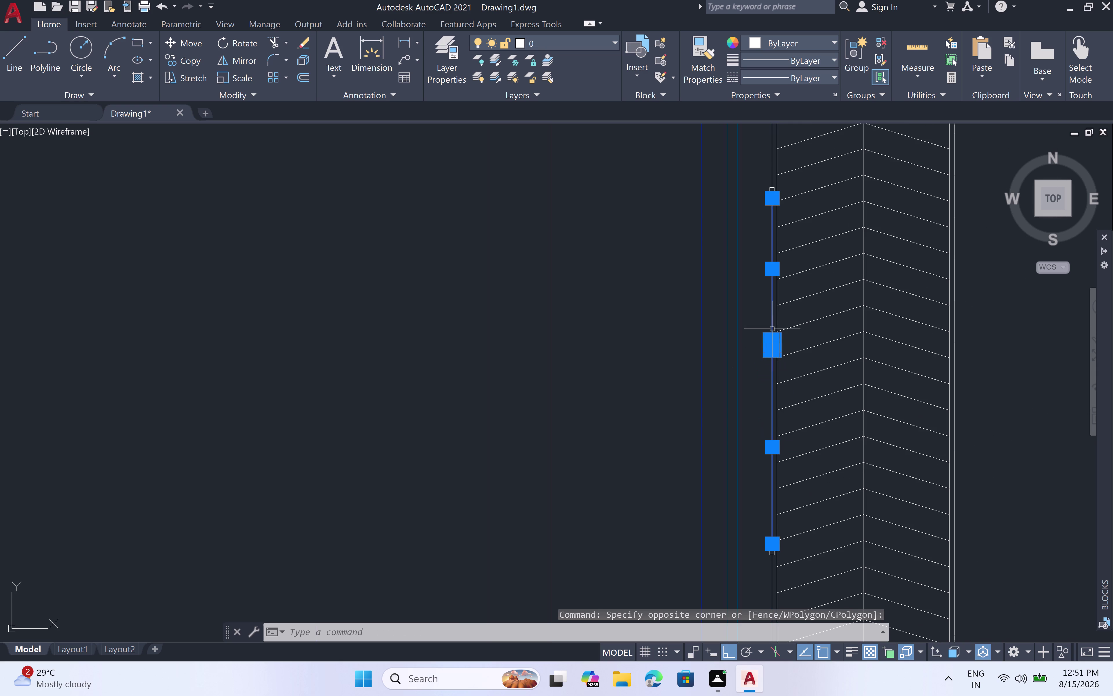
key(Escape)
scroll(up, 3)
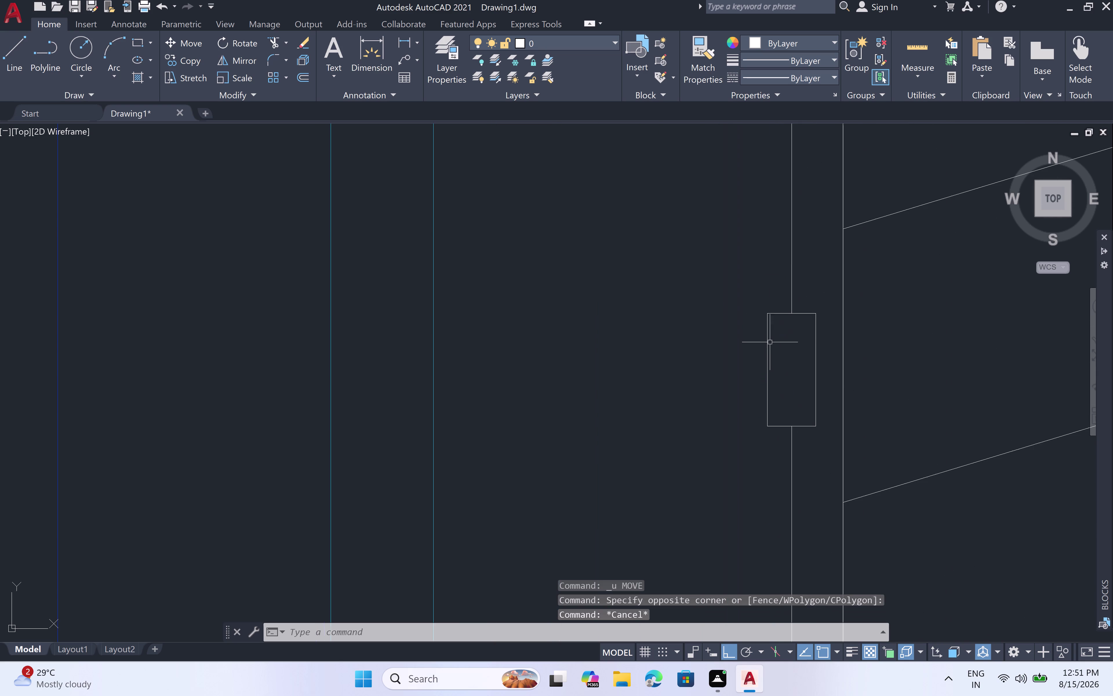
double_click(777, 313)
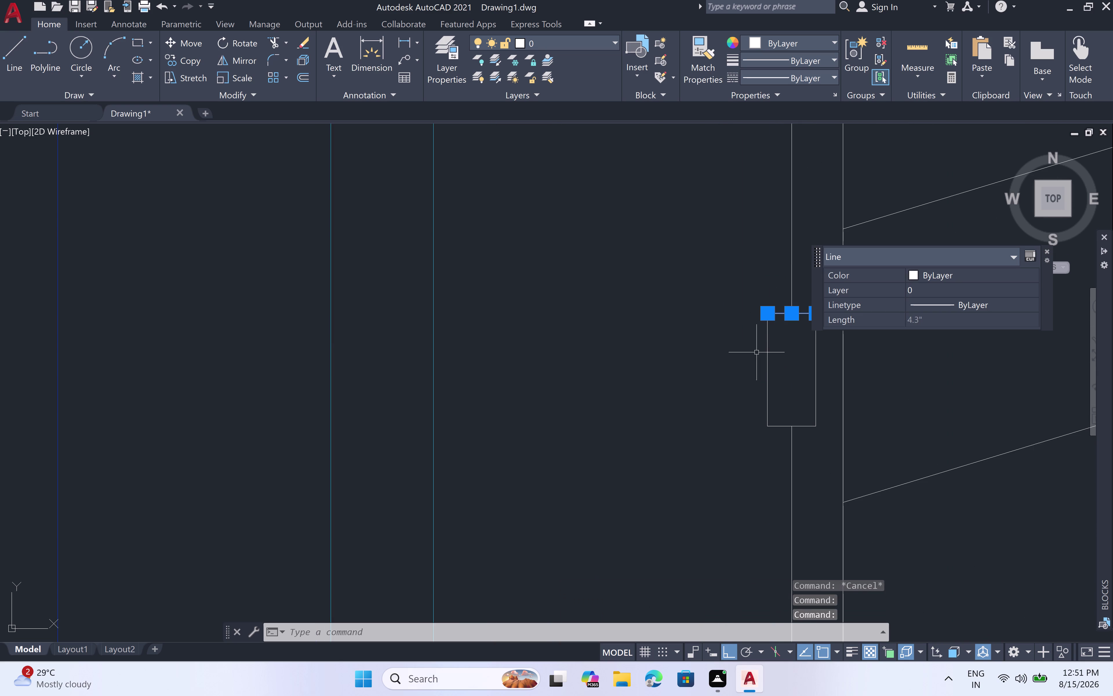
click(766, 353)
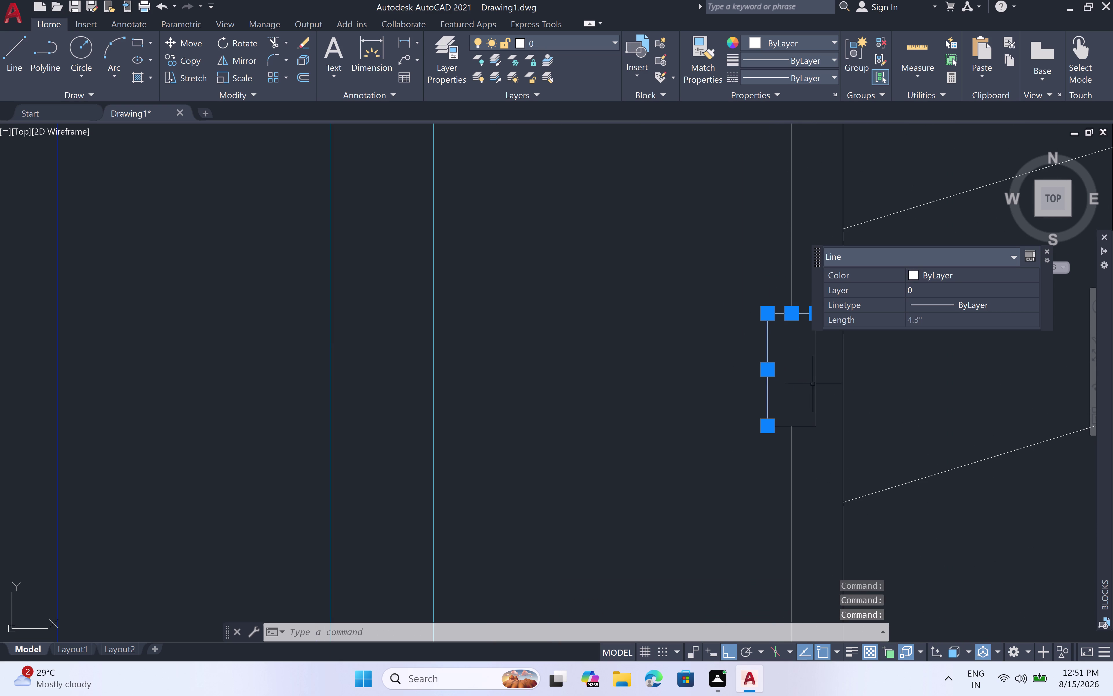
click(817, 388)
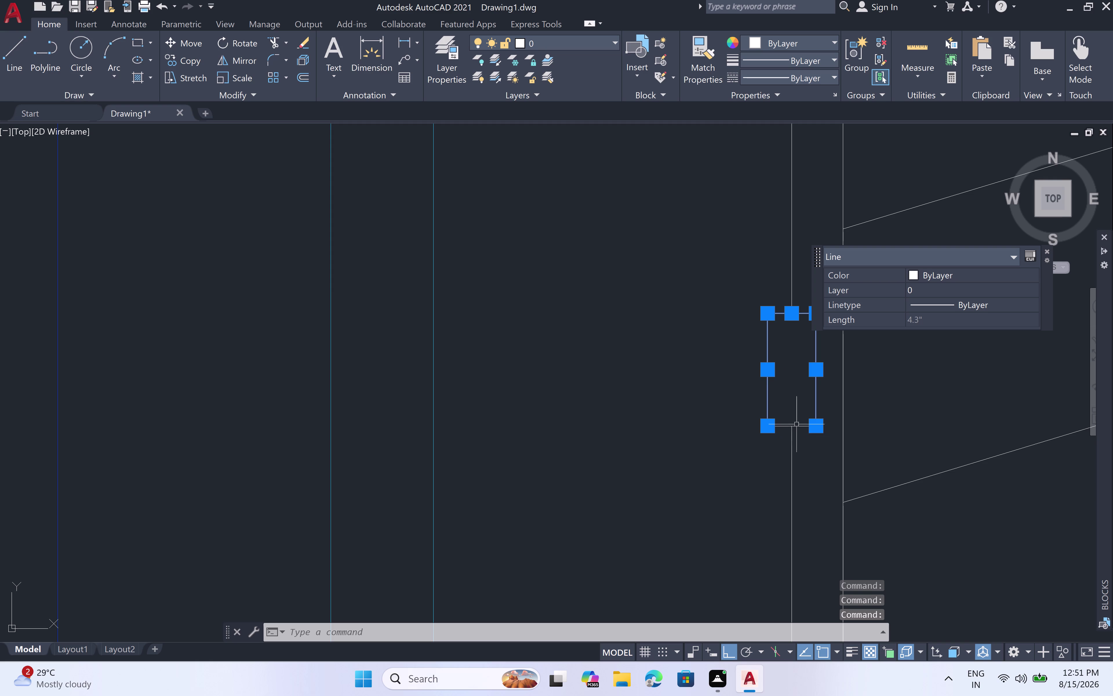
click(797, 425)
Move the rectangle from its bottom midpoint to a spot higher along the door edge.
text(M)
key(space)
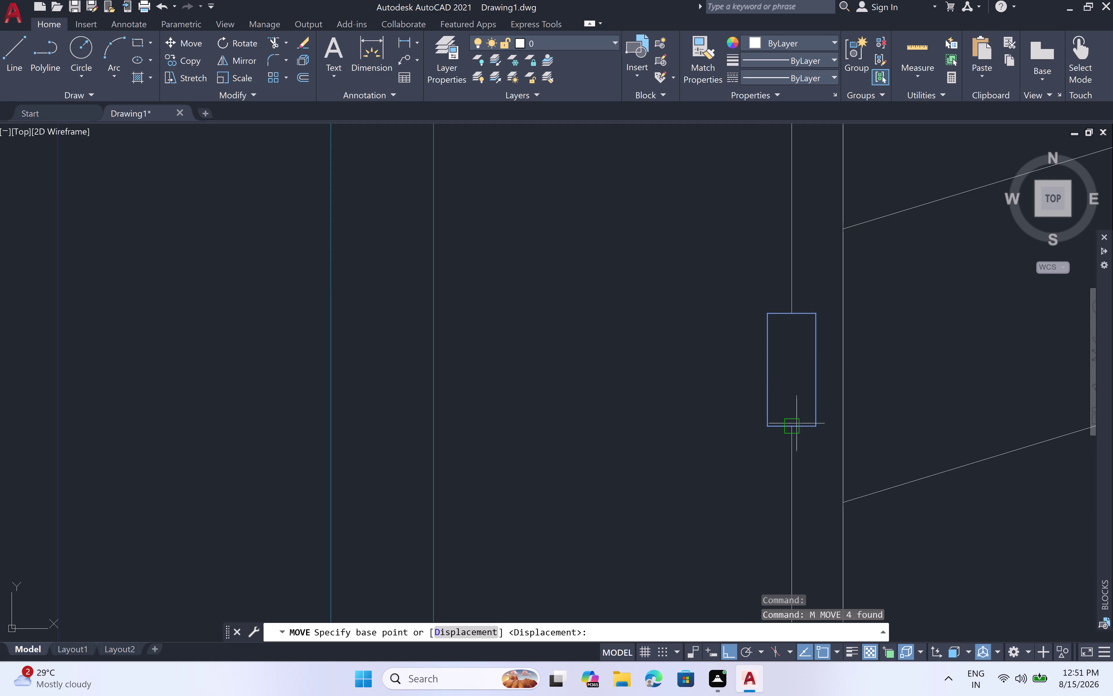
double_click(816, 425)
scroll(down, 3)
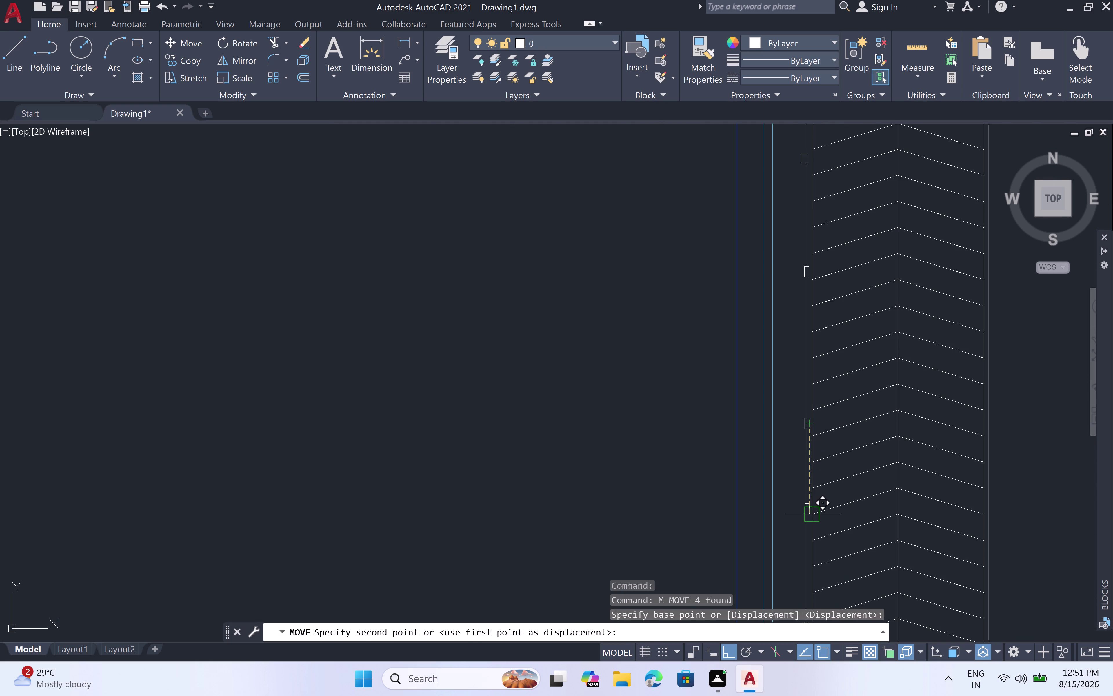
middle_drag(803, 511, 775, 376)
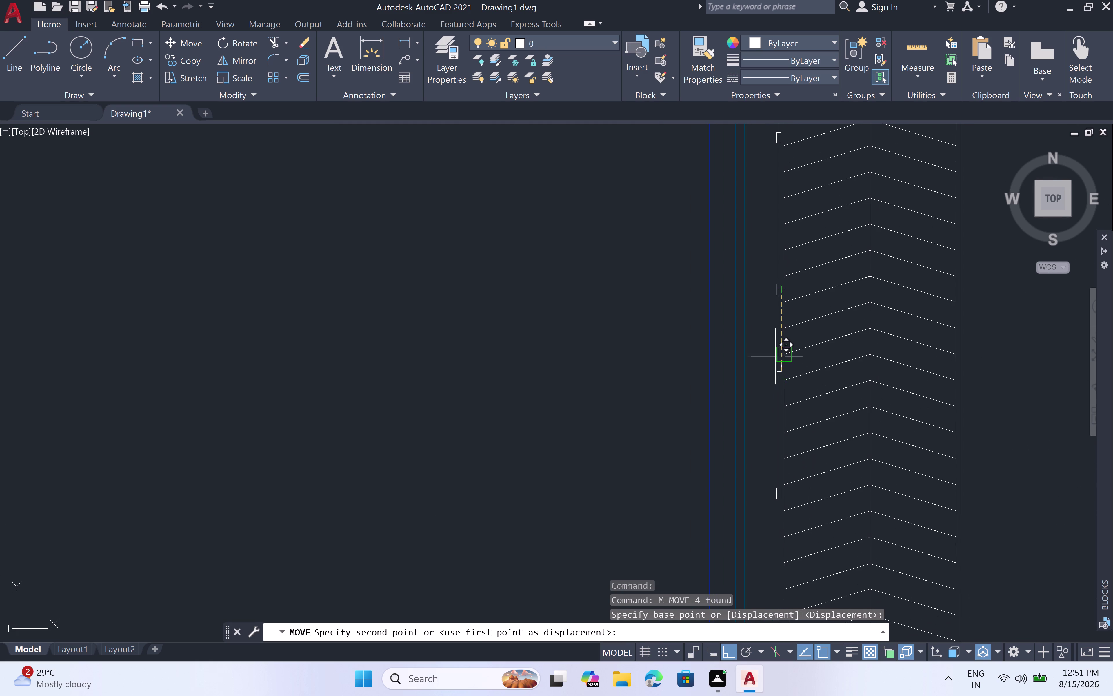
scroll(up, 3)
scroll(up, 3)
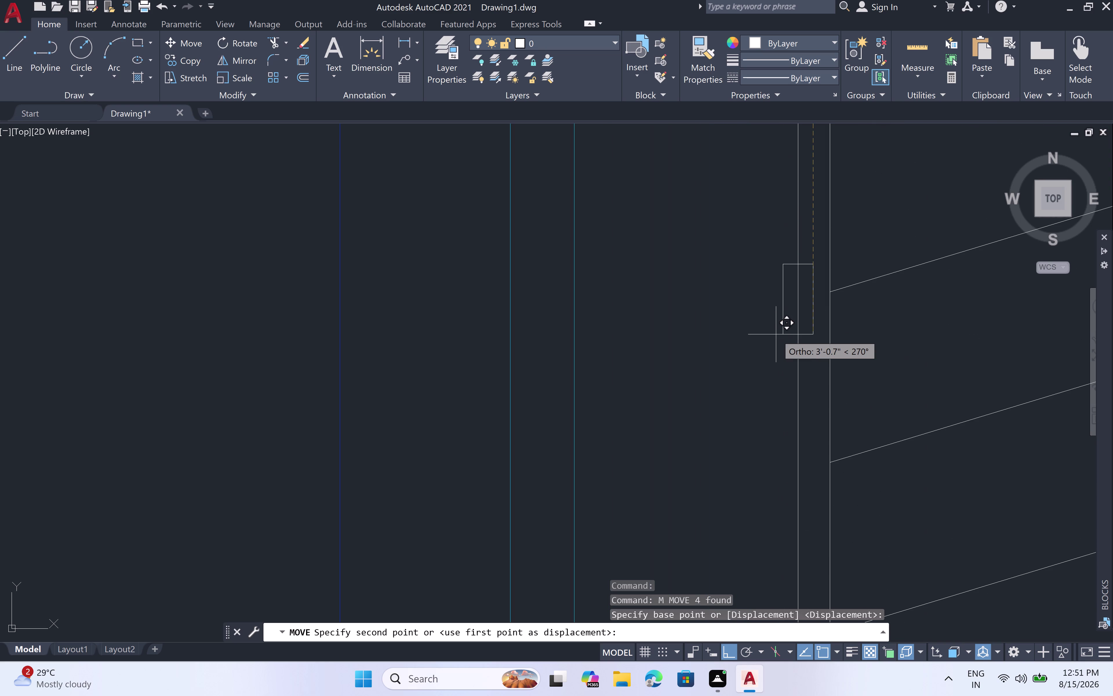
click(776, 346)
key(Escape)
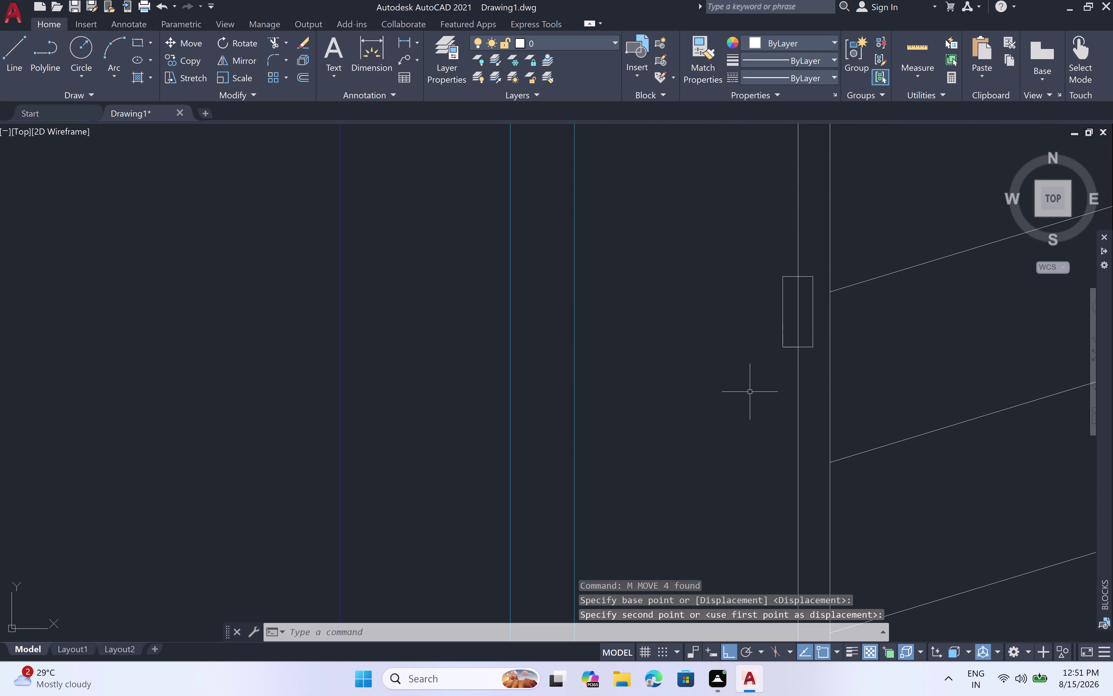
scroll(down, 3)
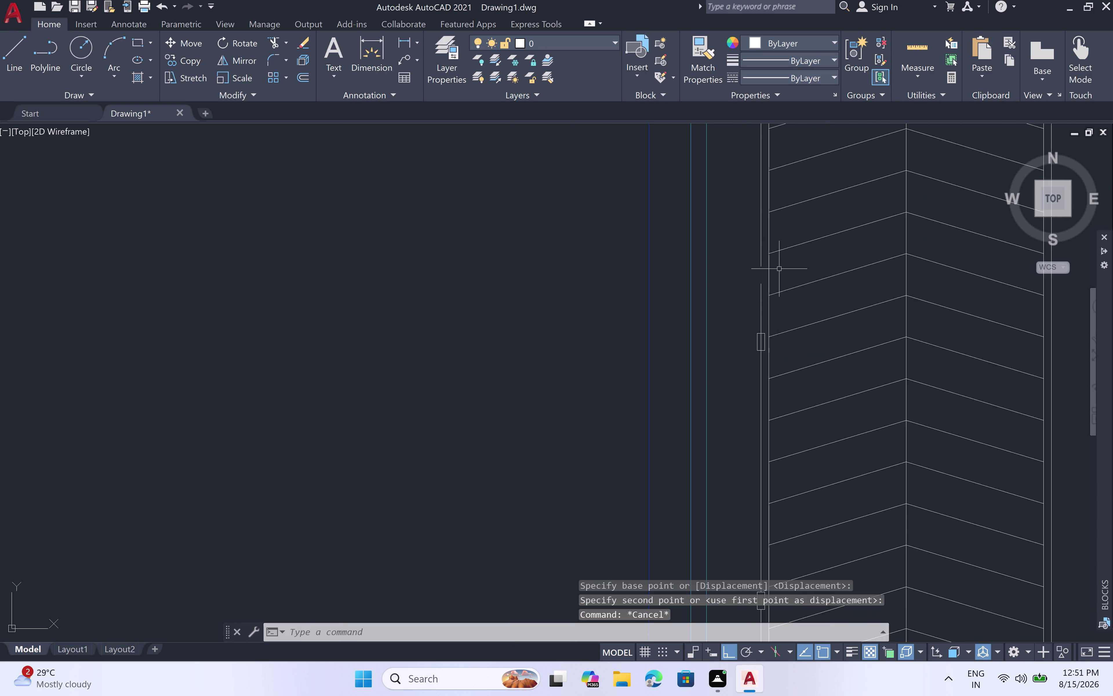
scroll(up, 3)
key(l)
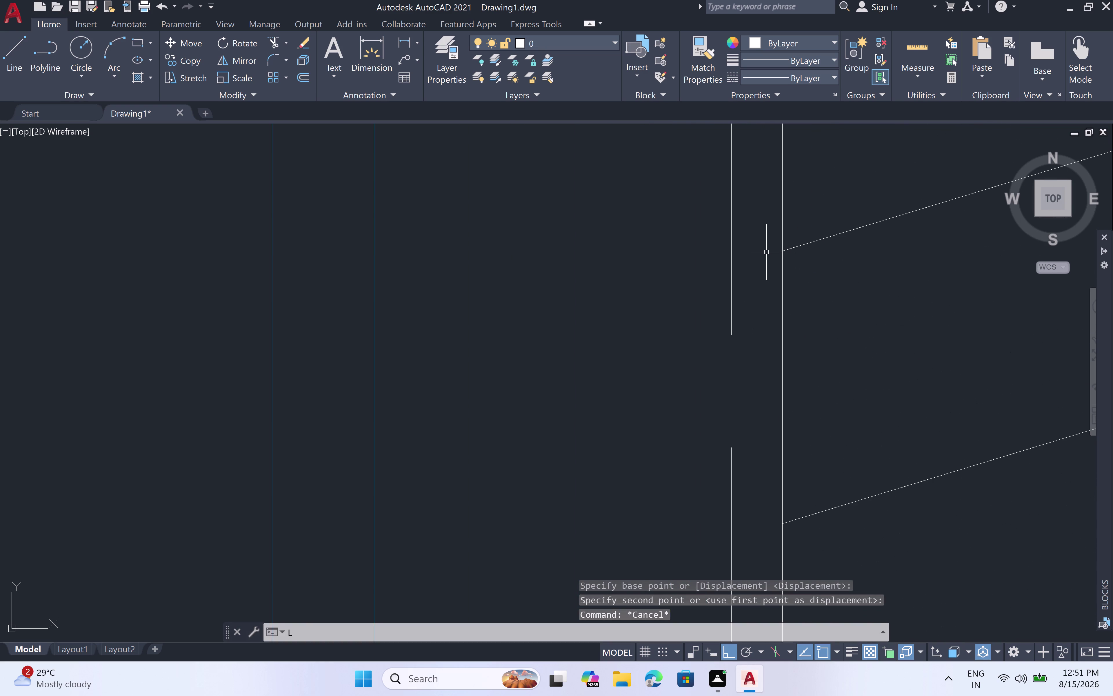
key(space)
click(734, 331)
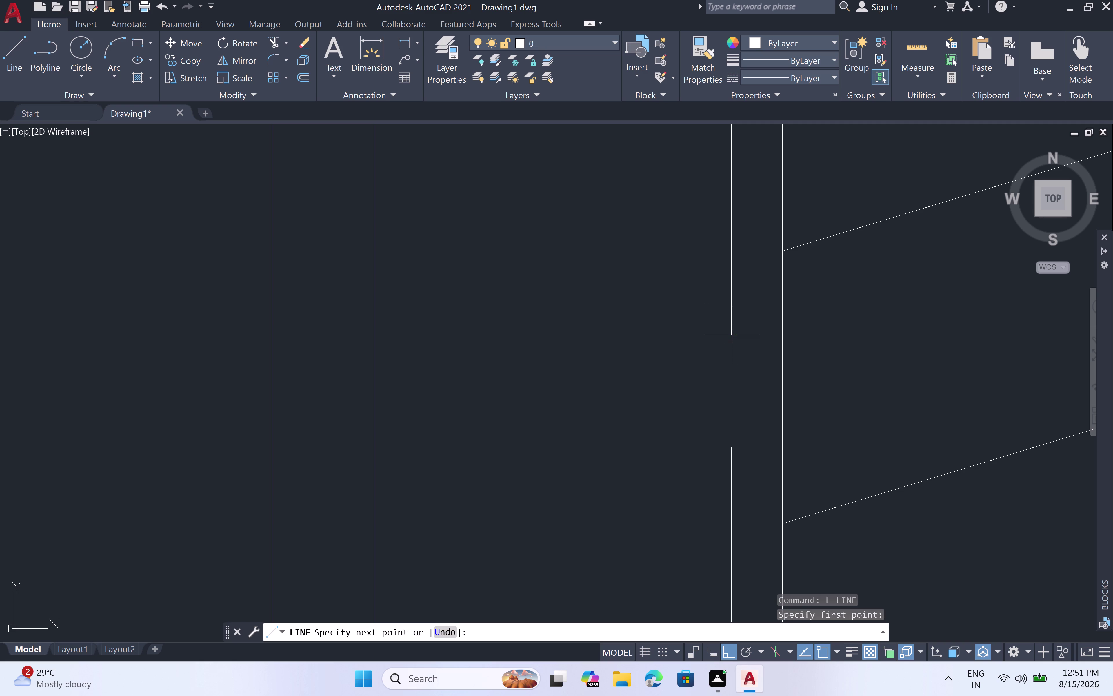
click(735, 449)
key(Escape)
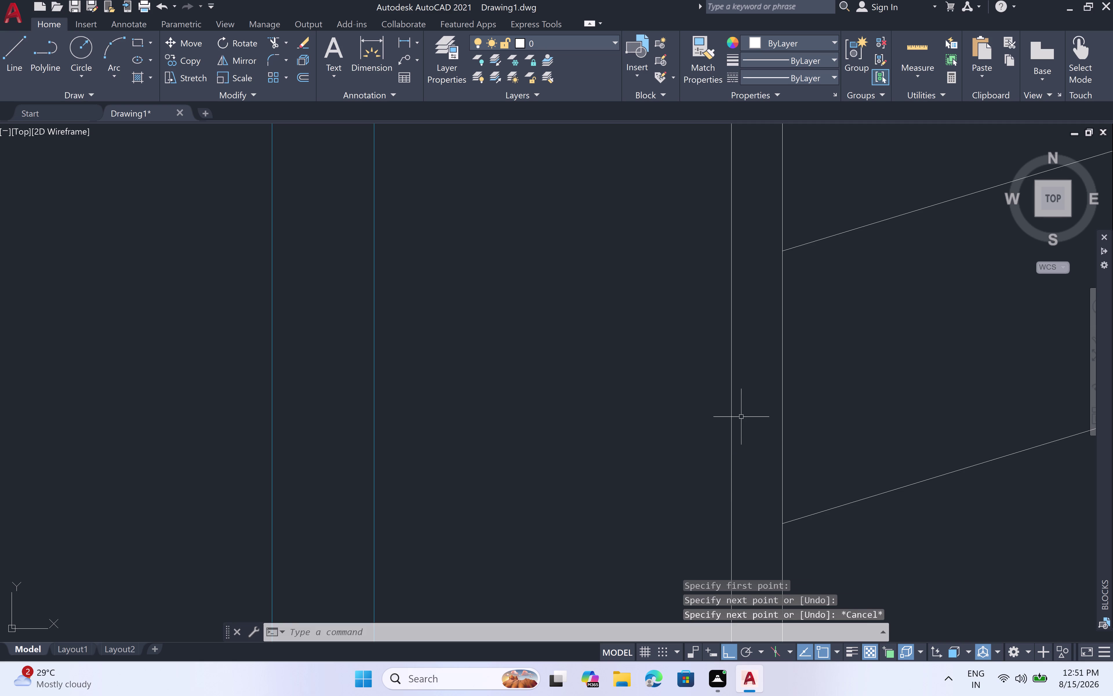
scroll(down, 3)
scroll(down, 3)
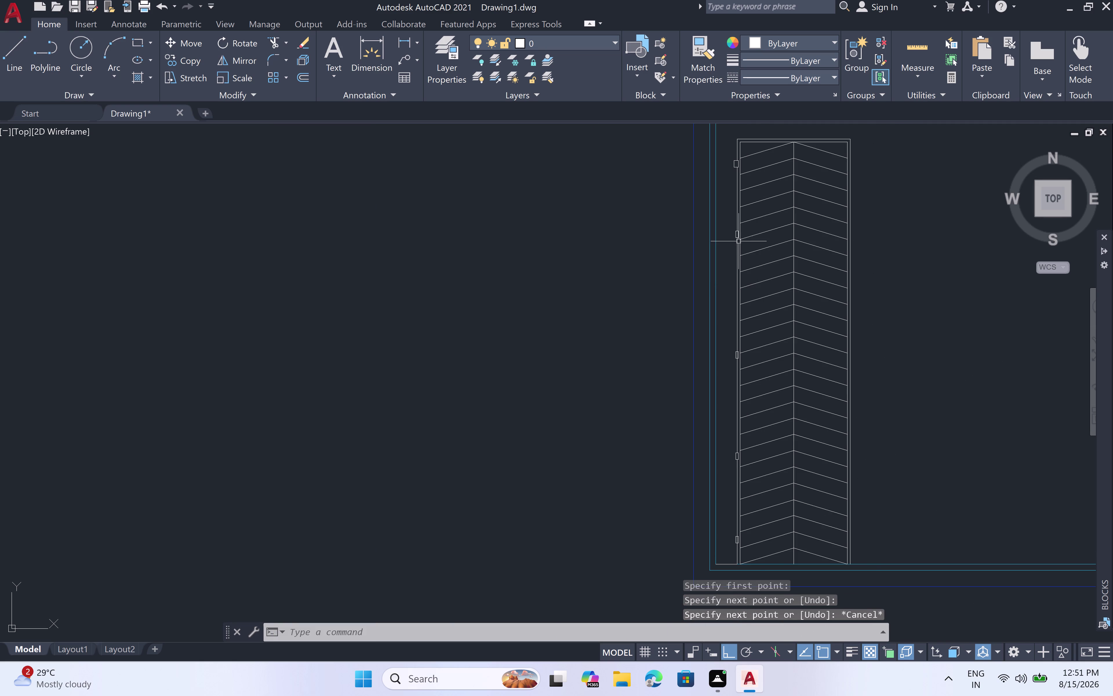
scroll(up, 3)
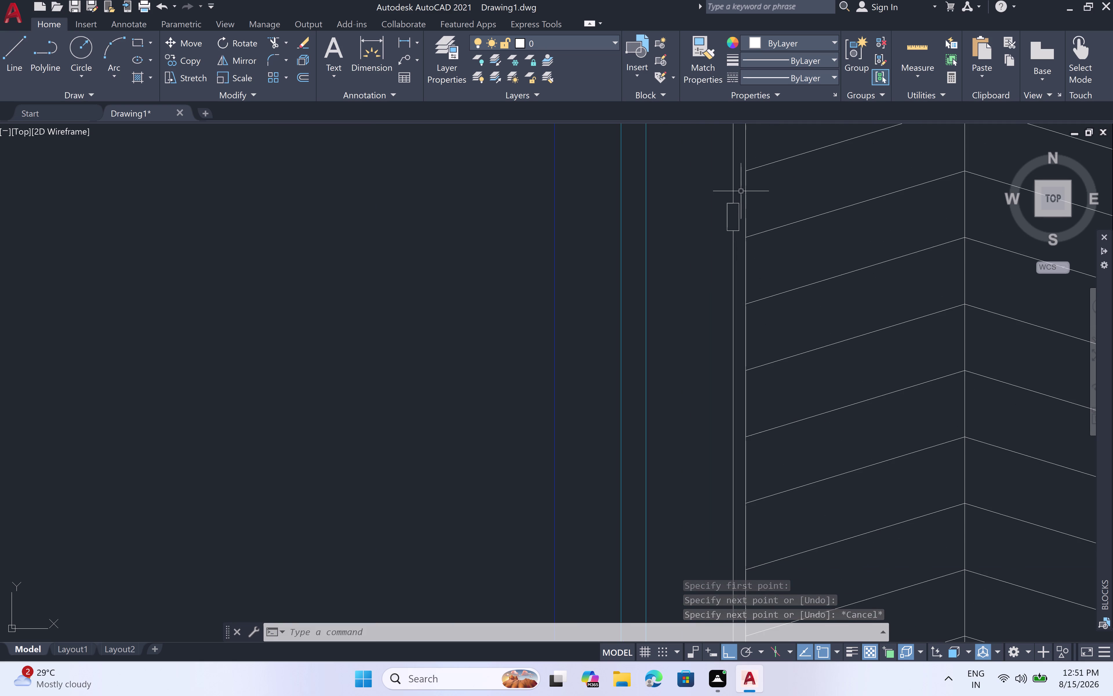
scroll(up, 3)
Select the small rectangle's edges and start moving it from its lower corner.
click(740, 203)
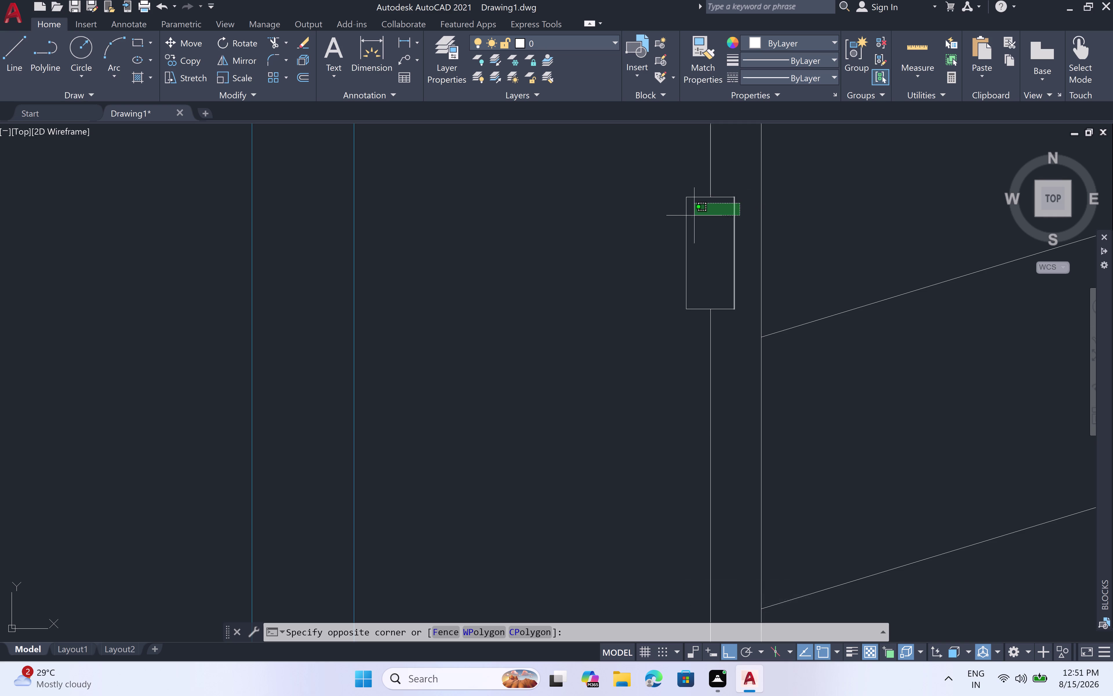
click(680, 274)
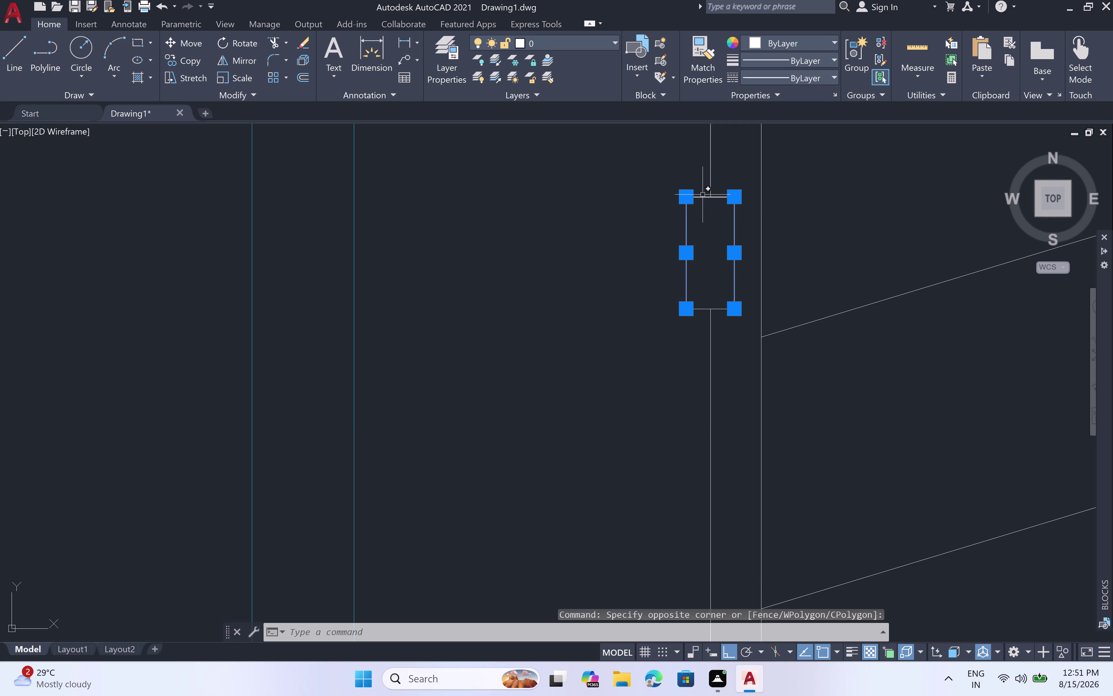
click(703, 195)
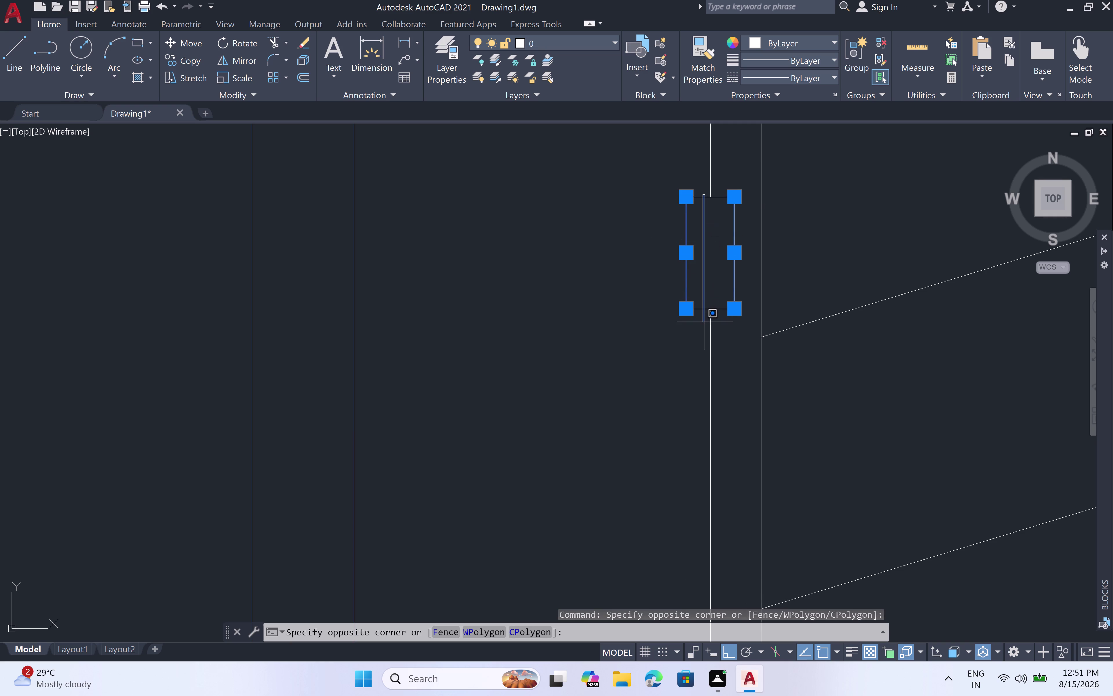
click(704, 321)
click(703, 311)
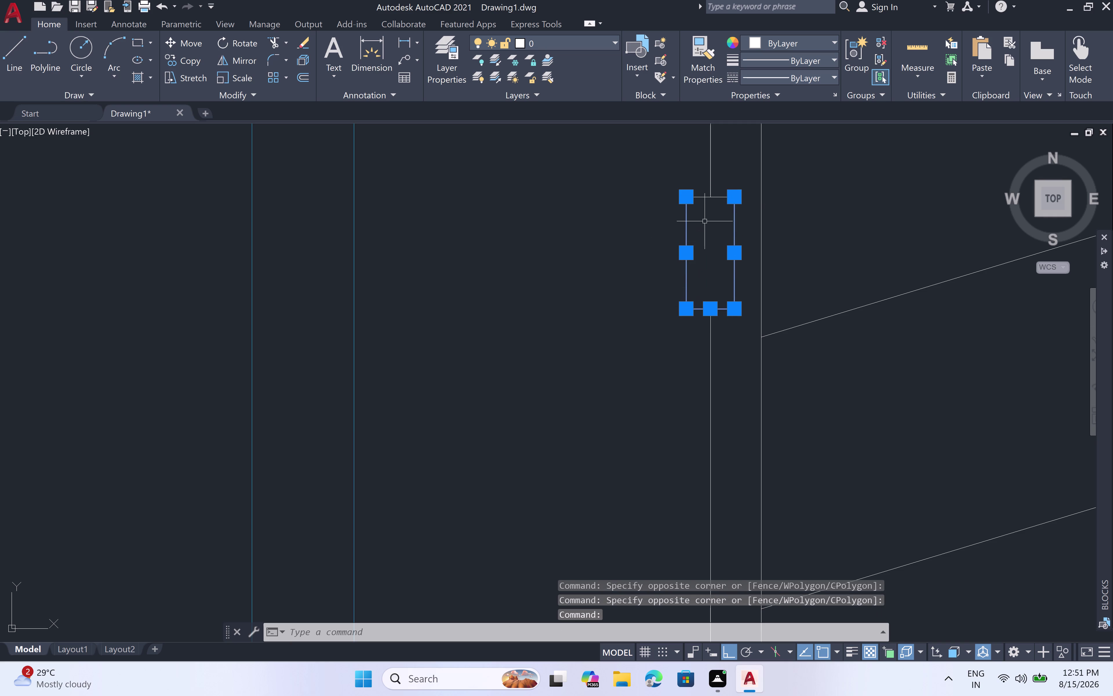
click(698, 195)
click(701, 201)
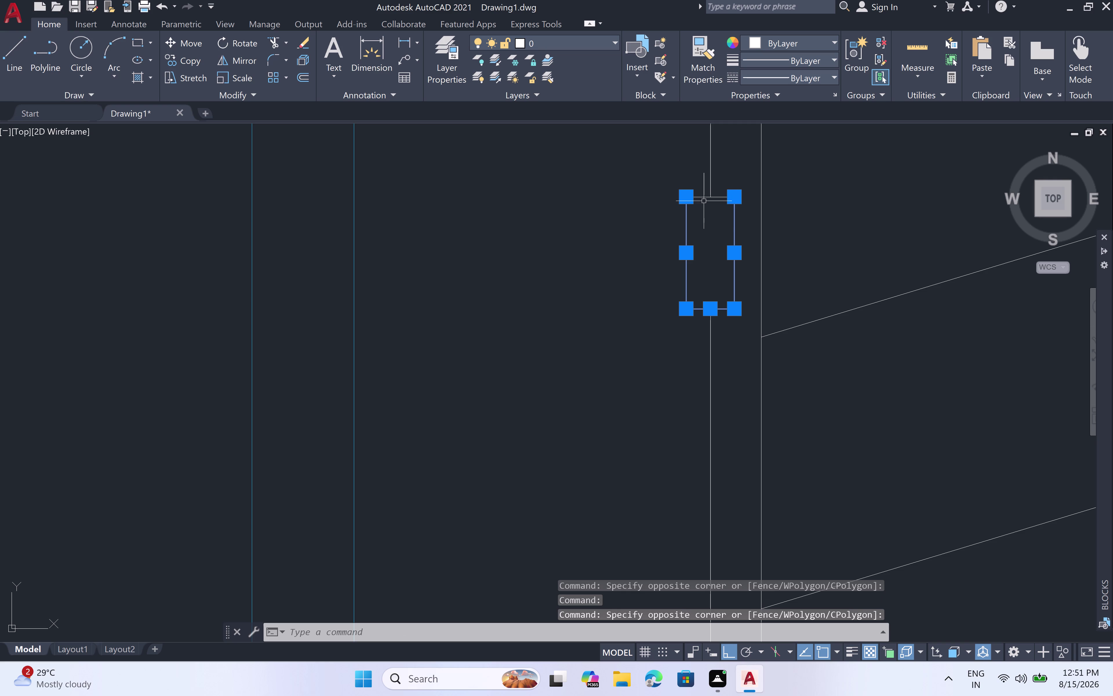
click(705, 197)
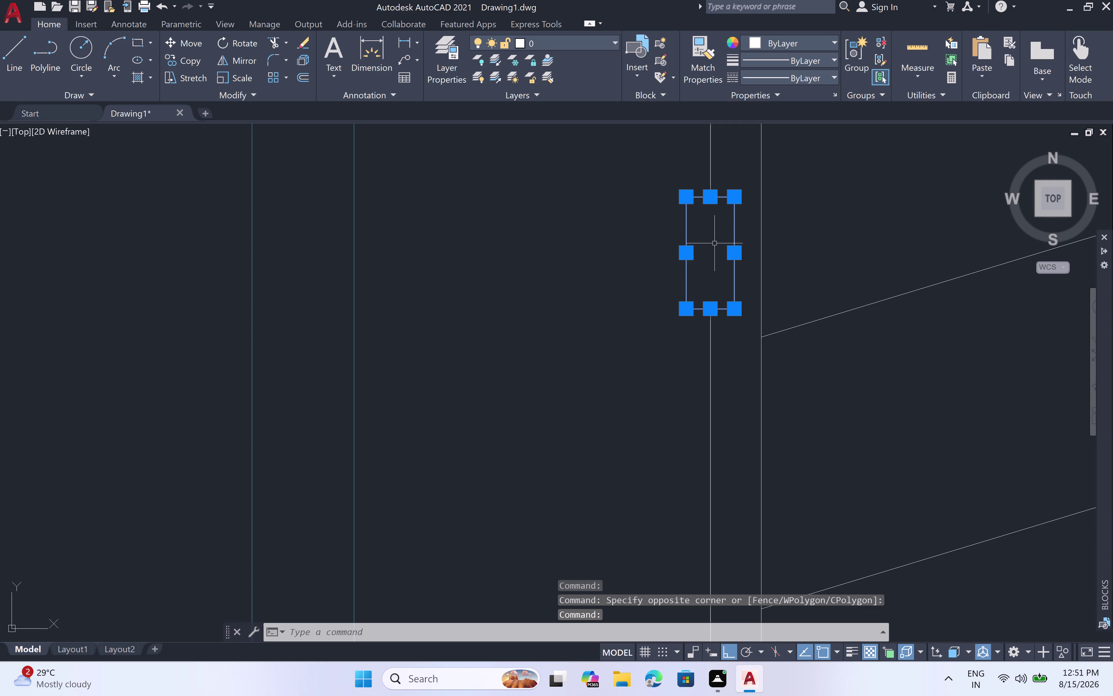
text(M)
key(space)
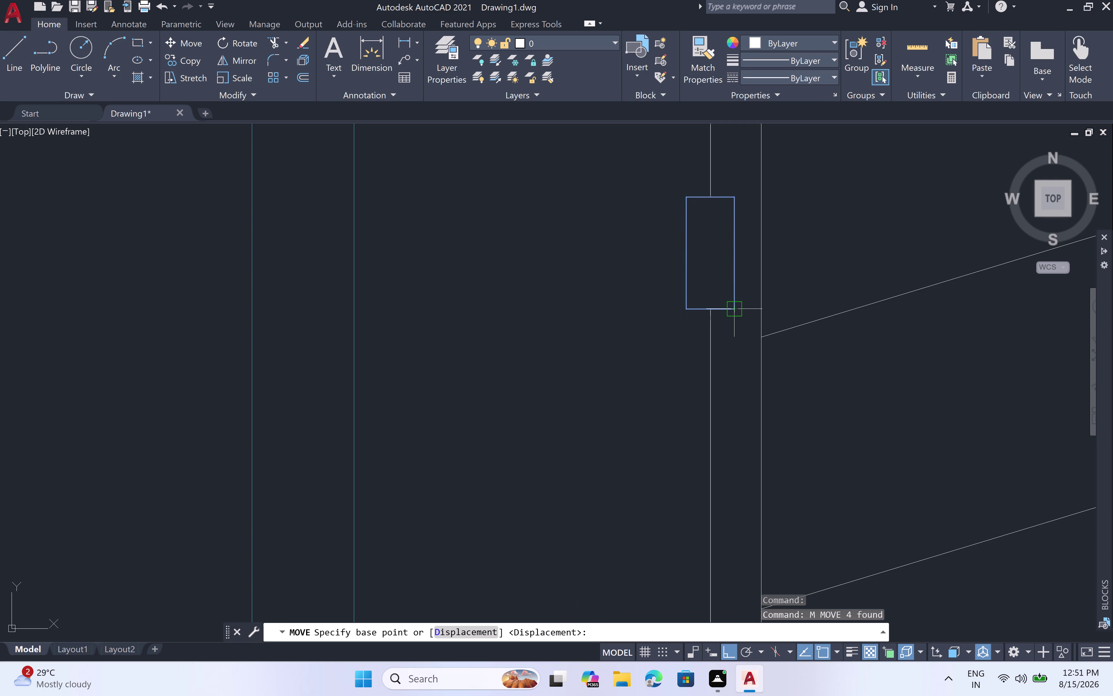
click(730, 311)
drag(730, 349, 731, 410)
scroll(down, 3)
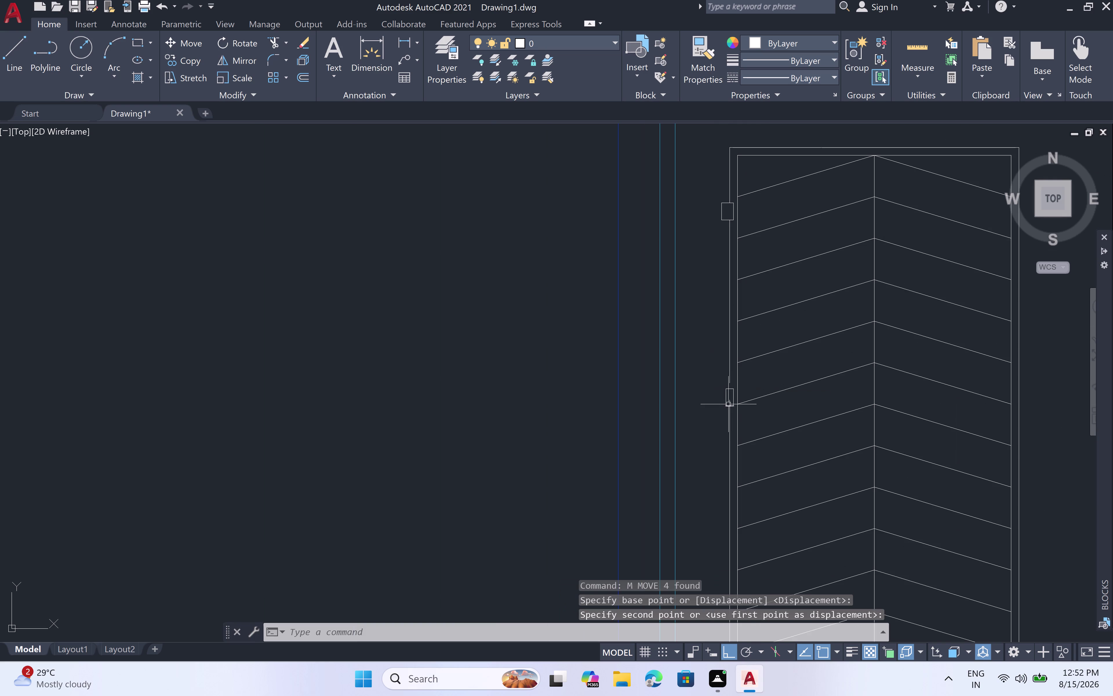
scroll(up, 3)
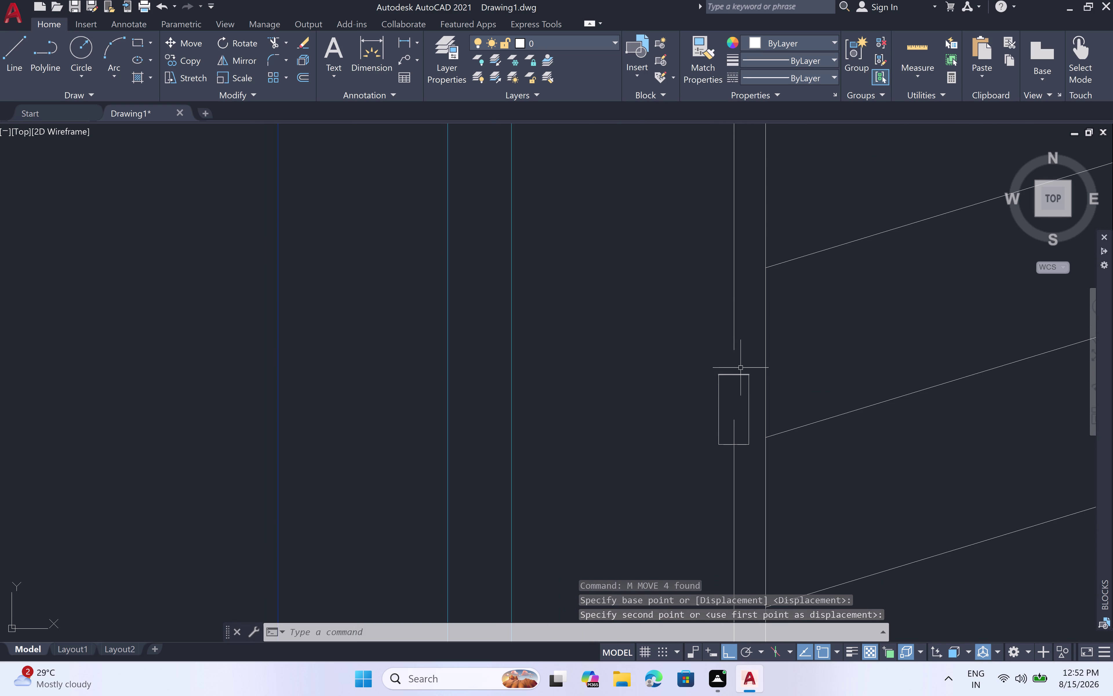
click(756, 372)
Reselect the rectangle and move it from its lower-right corner toward the door edge.
click(753, 371)
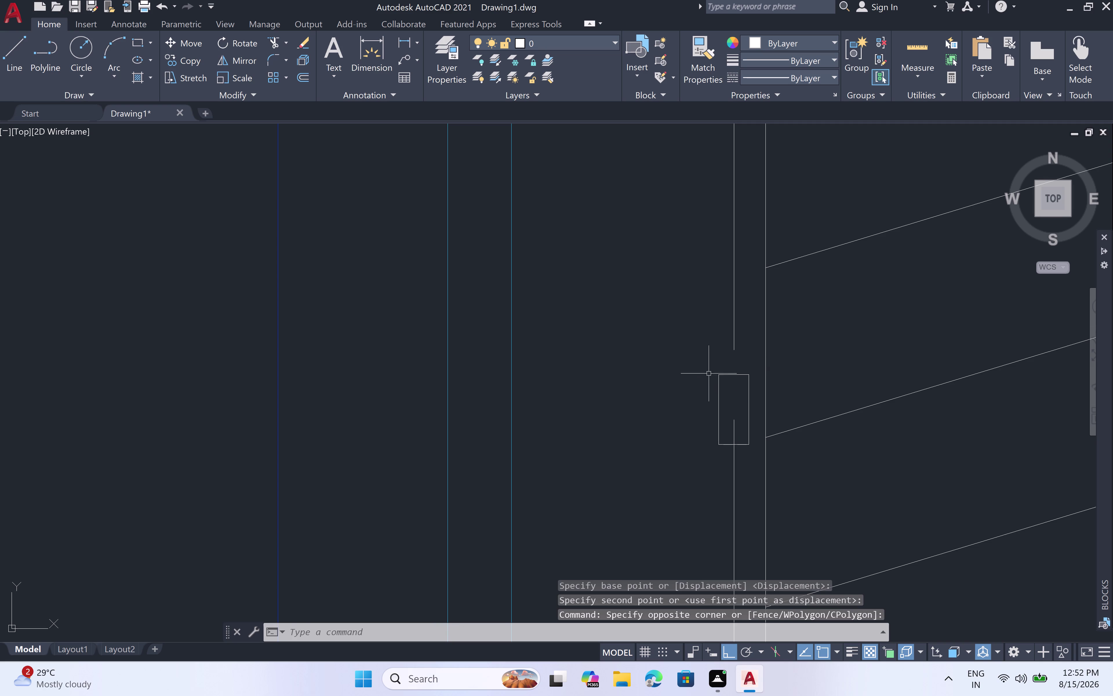
click(755, 372)
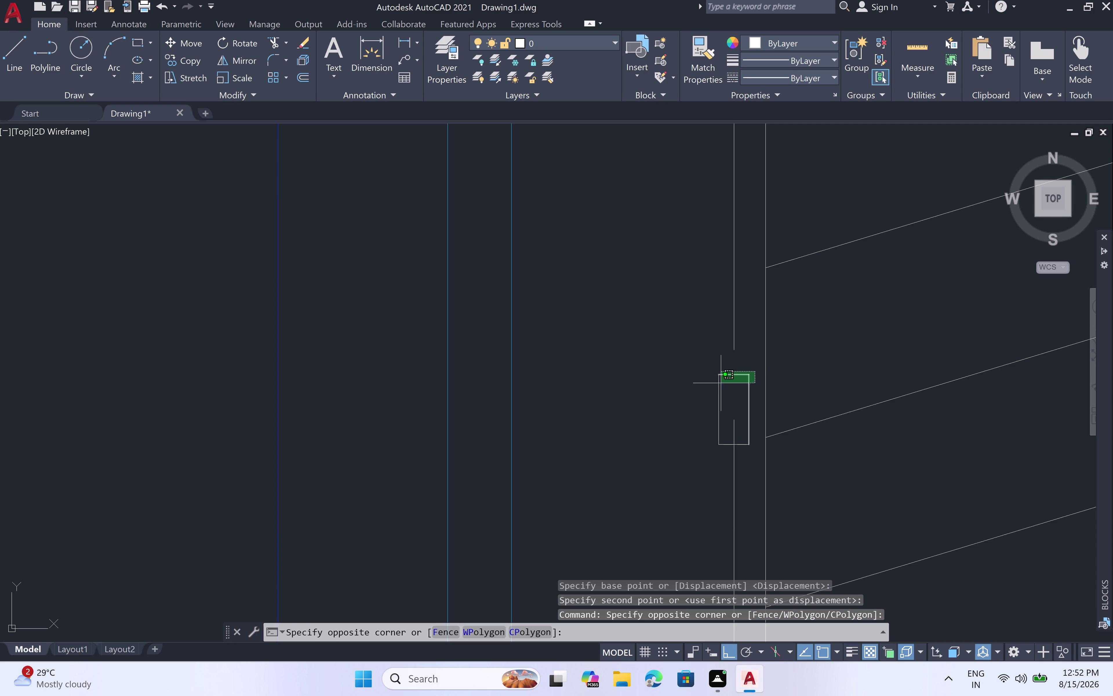
double_click(711, 403)
scroll(up, 3)
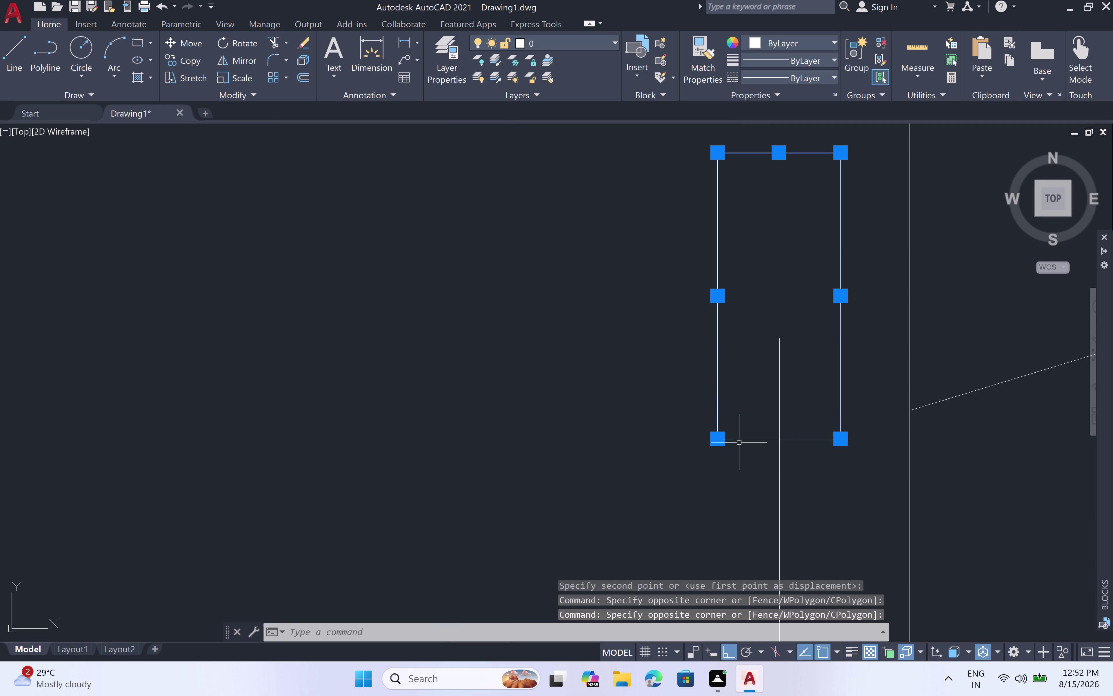
click(740, 439)
key(m)
key(space)
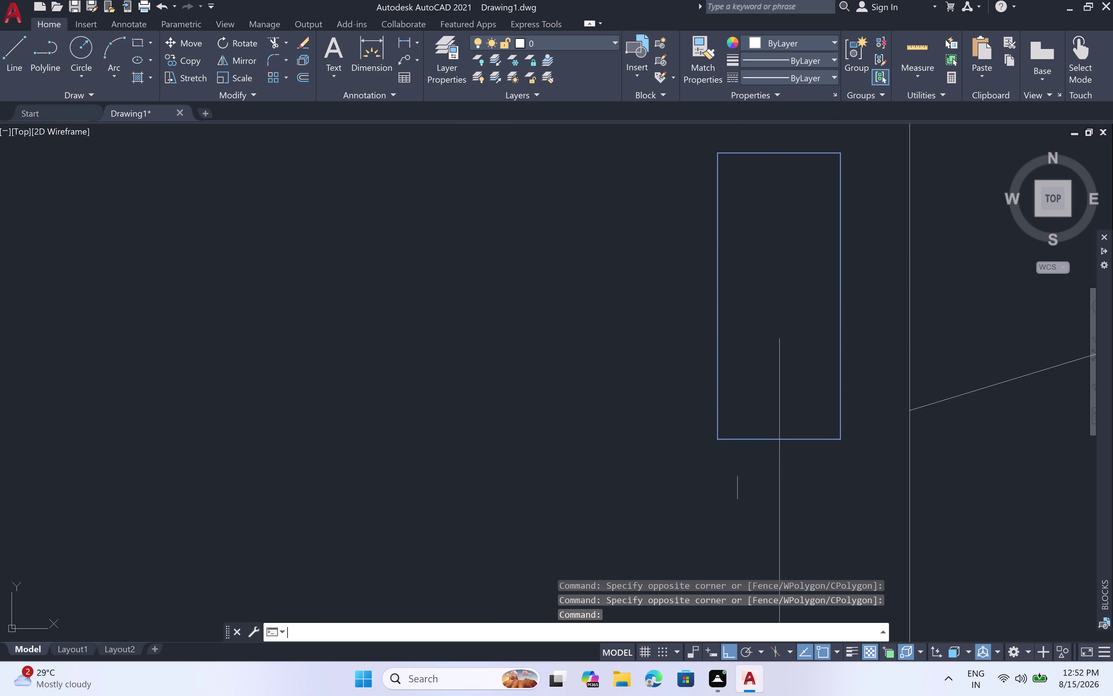
click(834, 440)
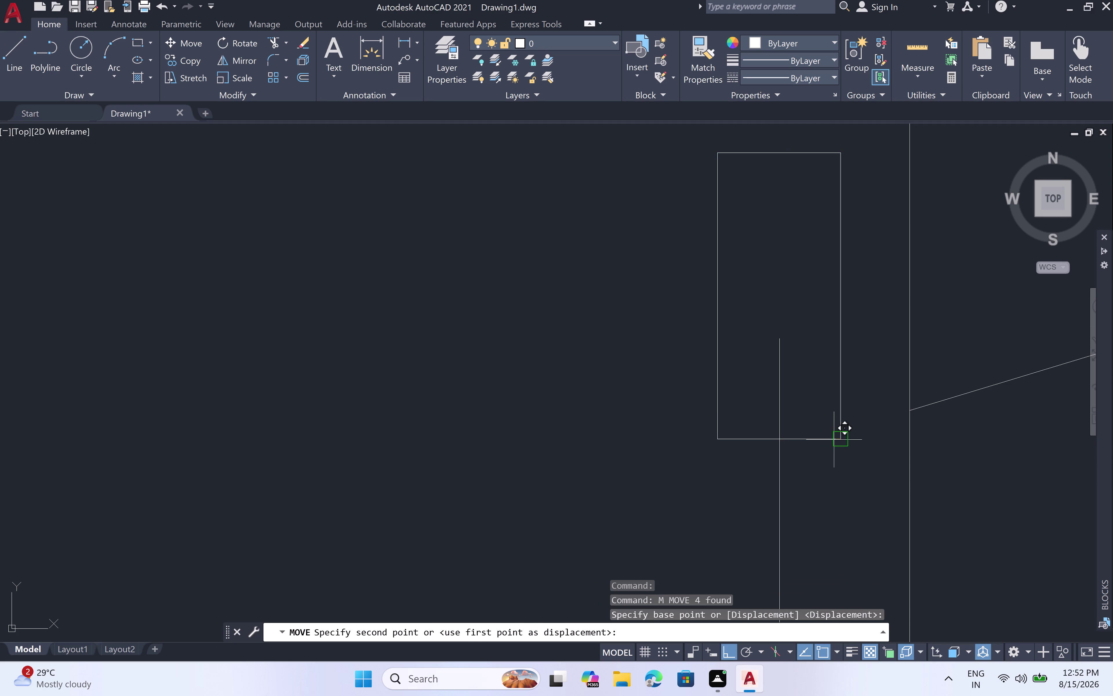
scroll(down, 3)
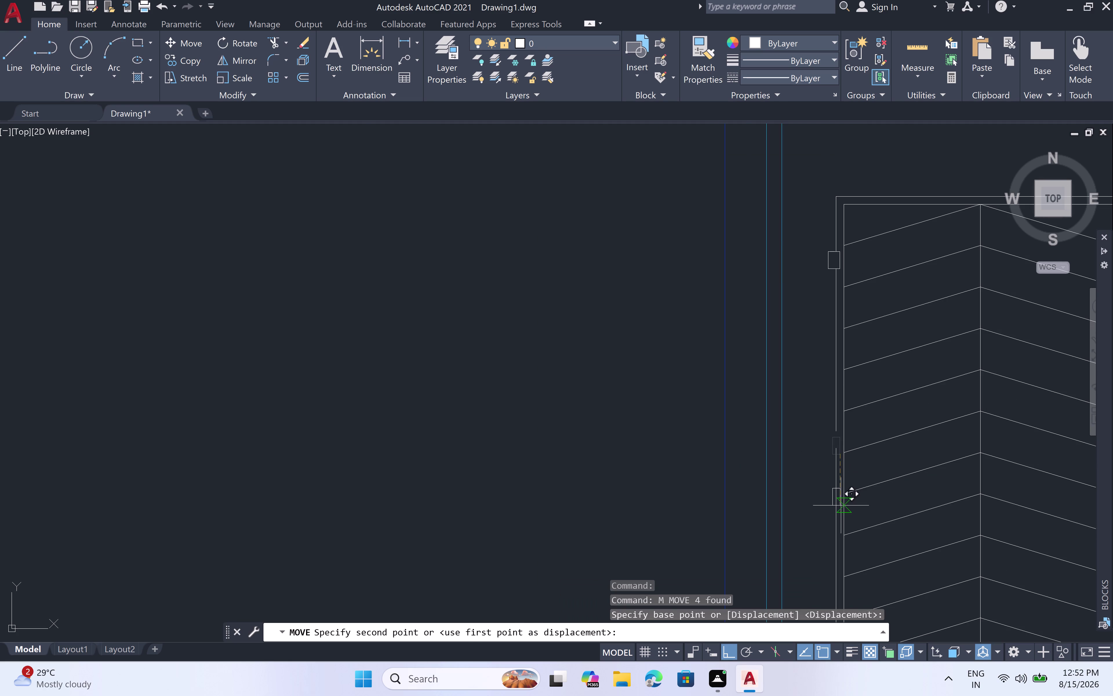
middle_drag(840, 504, 791, 304)
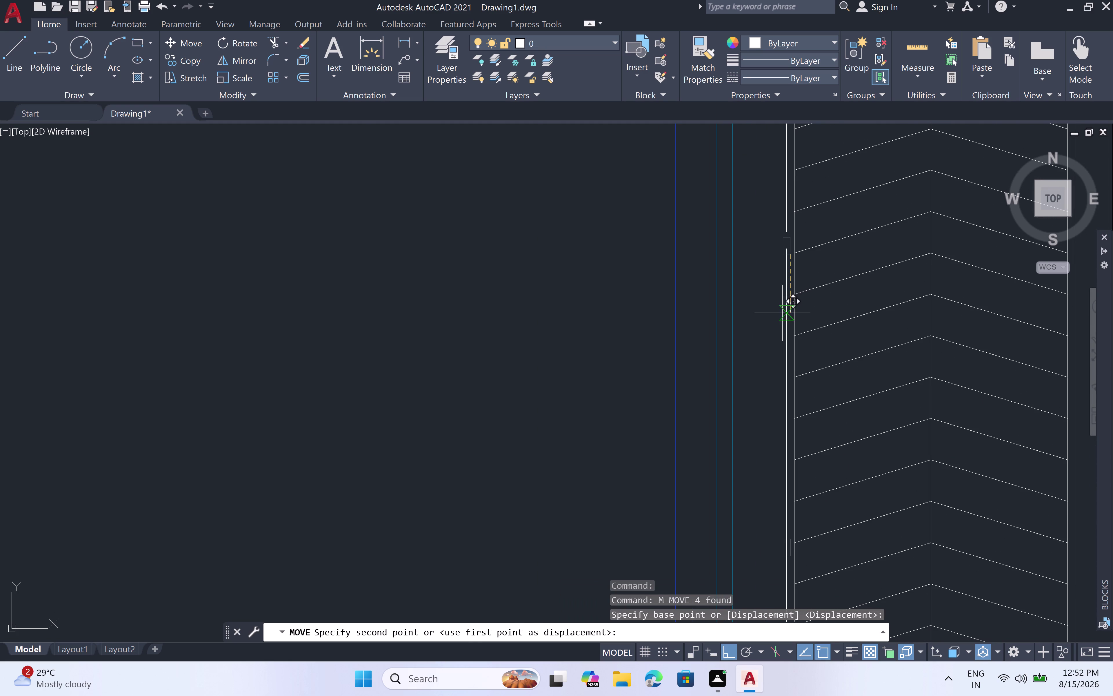
scroll(up, 3)
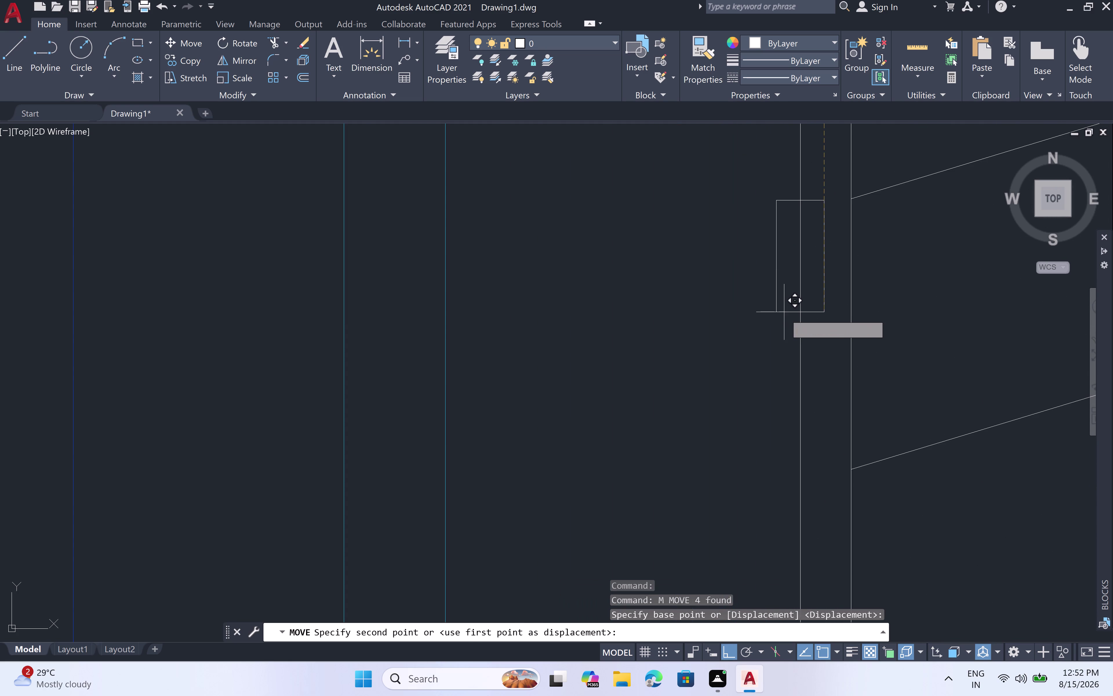
click(777, 341)
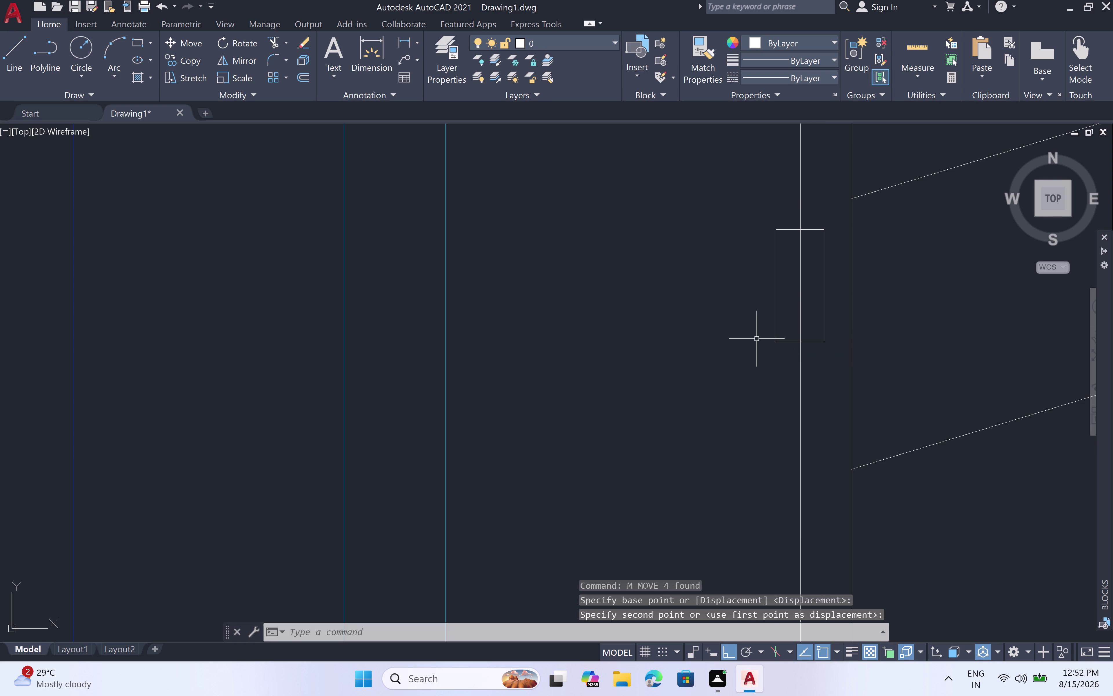
Cancel the move, then start a wall line and cancel it.
key(Escape)
scroll(up, 3)
scroll(down, 3)
scroll(down, 3)
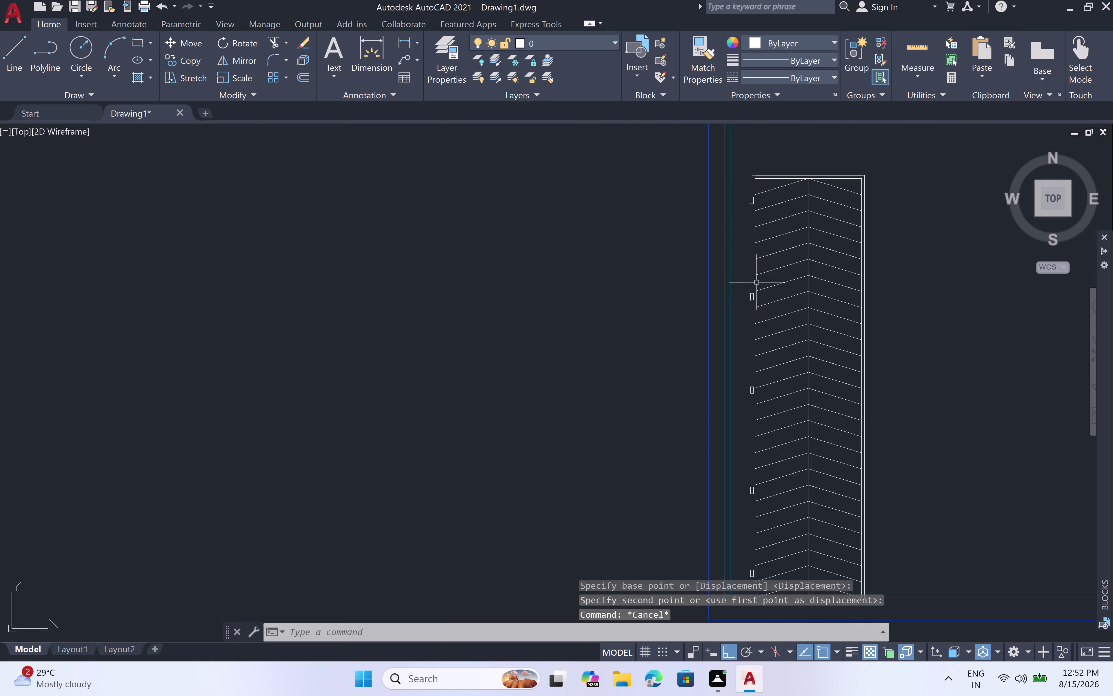
scroll(up, 3)
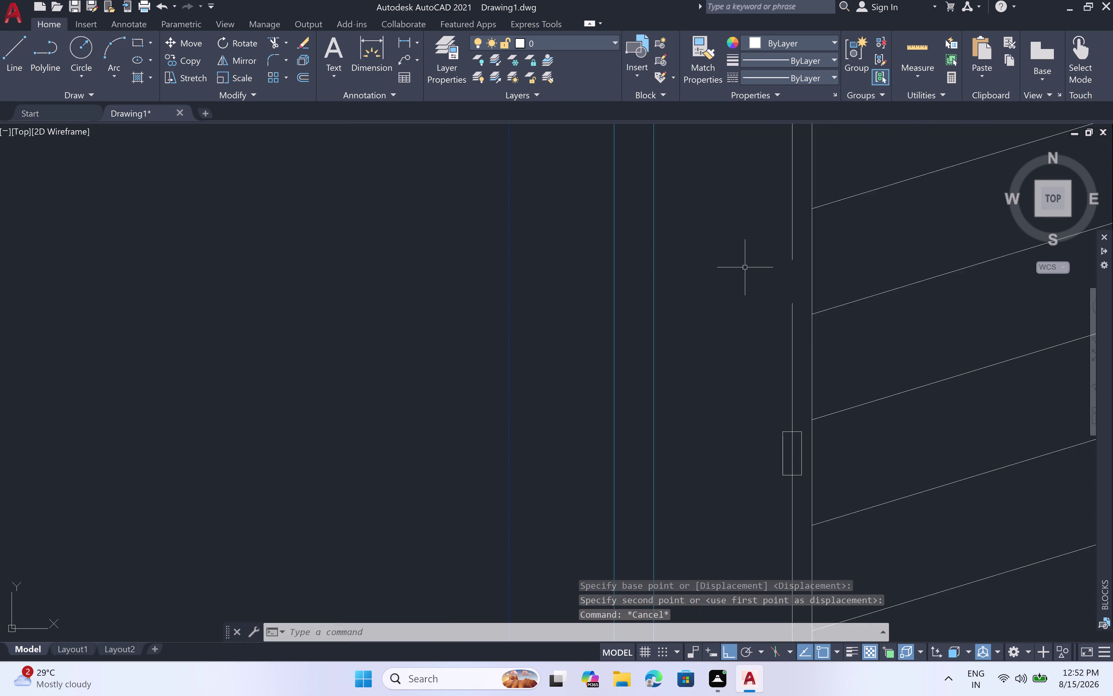
scroll(up, 3)
key(l)
key(space)
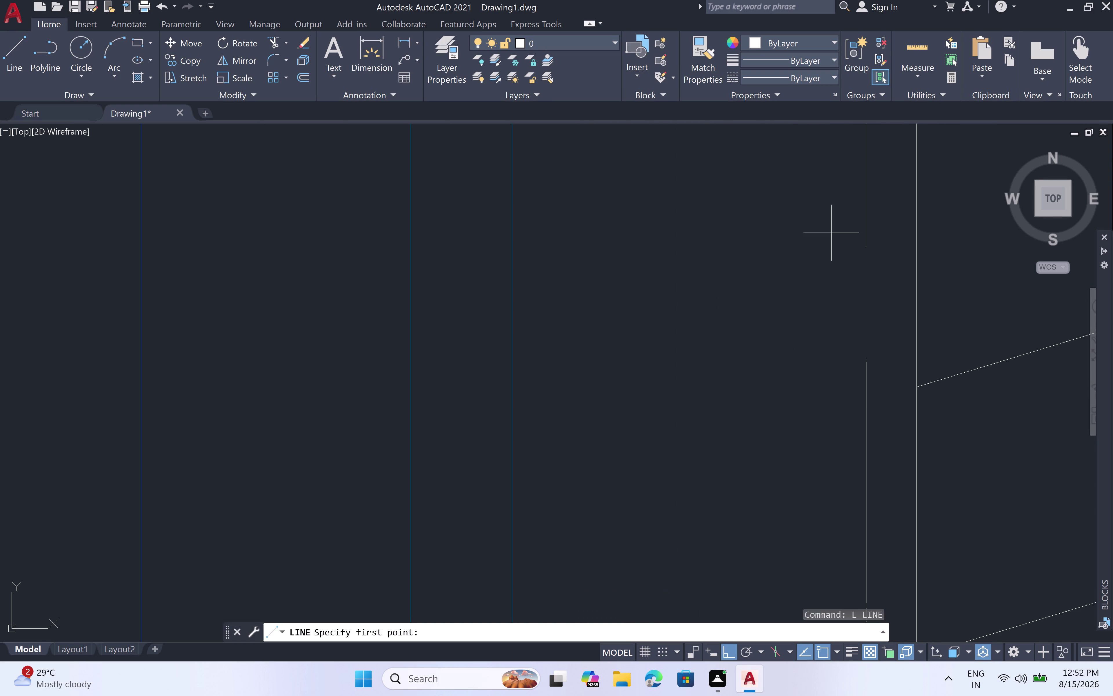
click(867, 251)
click(866, 360)
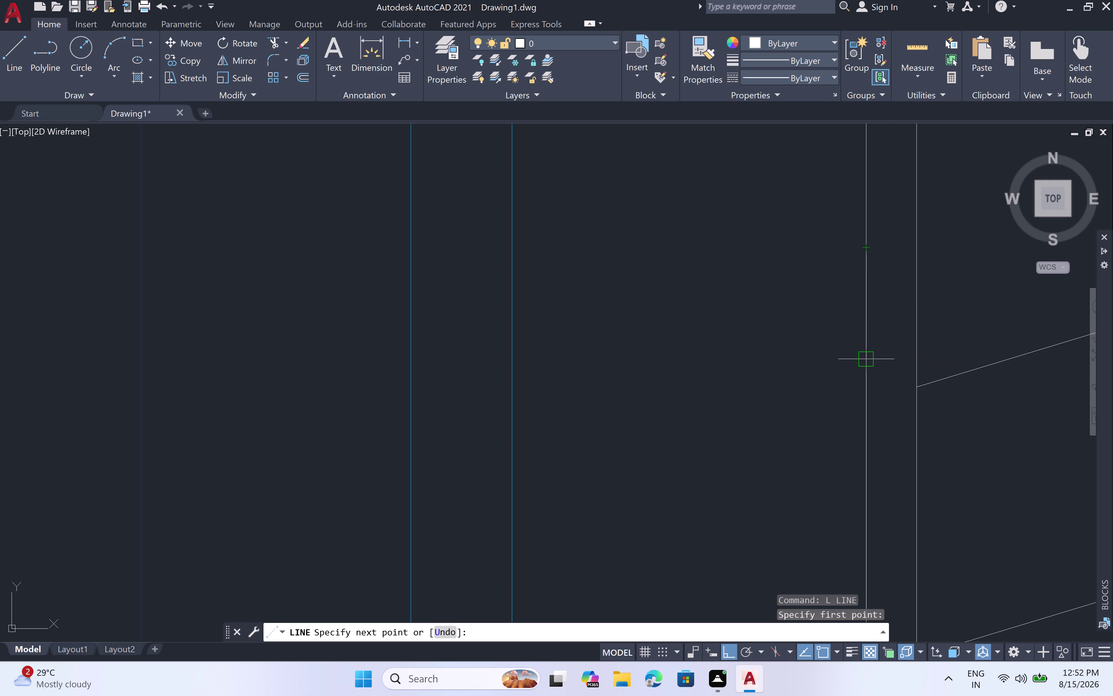
key(Escape)
Select the rectangle's edges and start a Move, then cancel it.
scroll(down, 3)
scroll(down, 3)
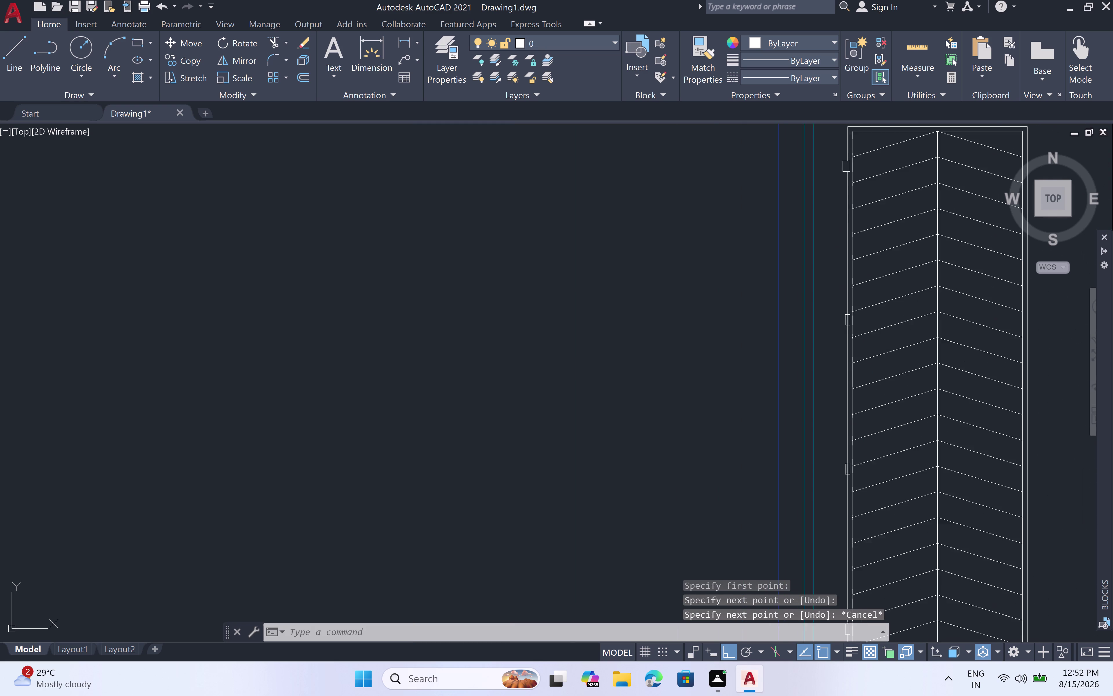
middle_drag(838, 231, 841, 304)
scroll(down, 3)
scroll(up, 3)
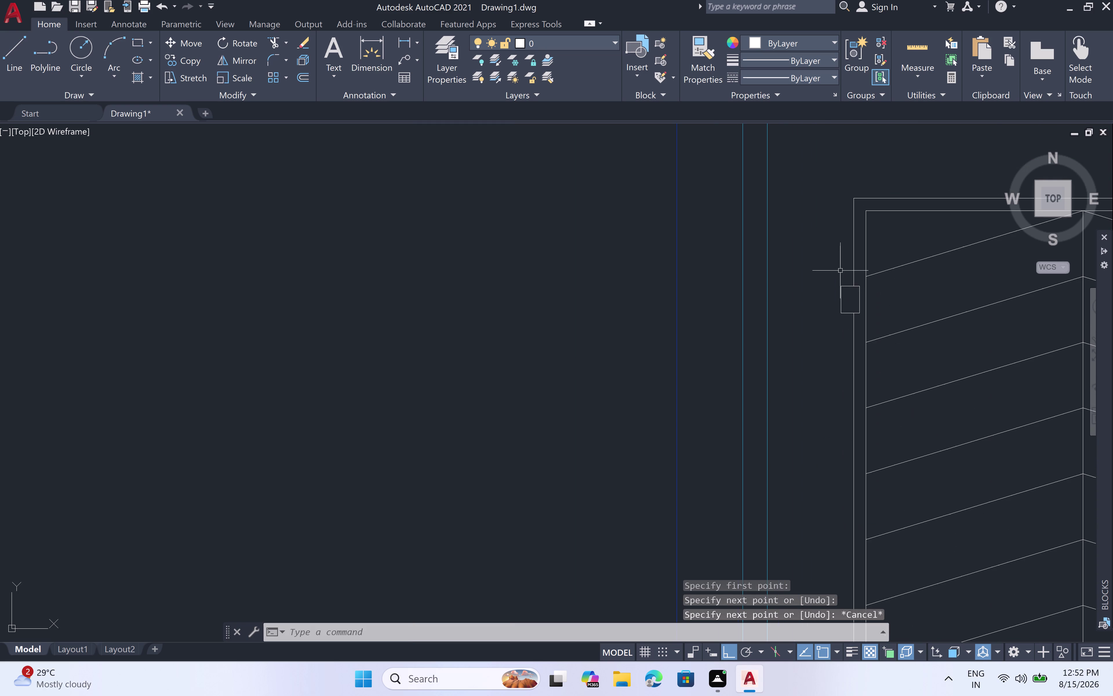
scroll(up, 3)
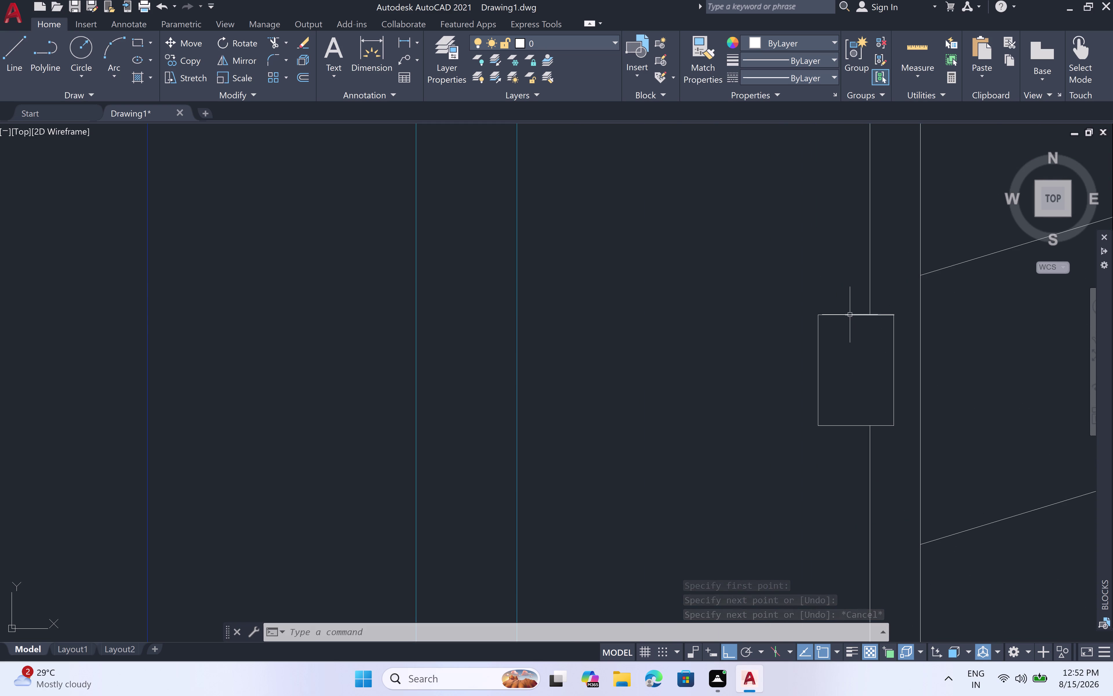
click(851, 314)
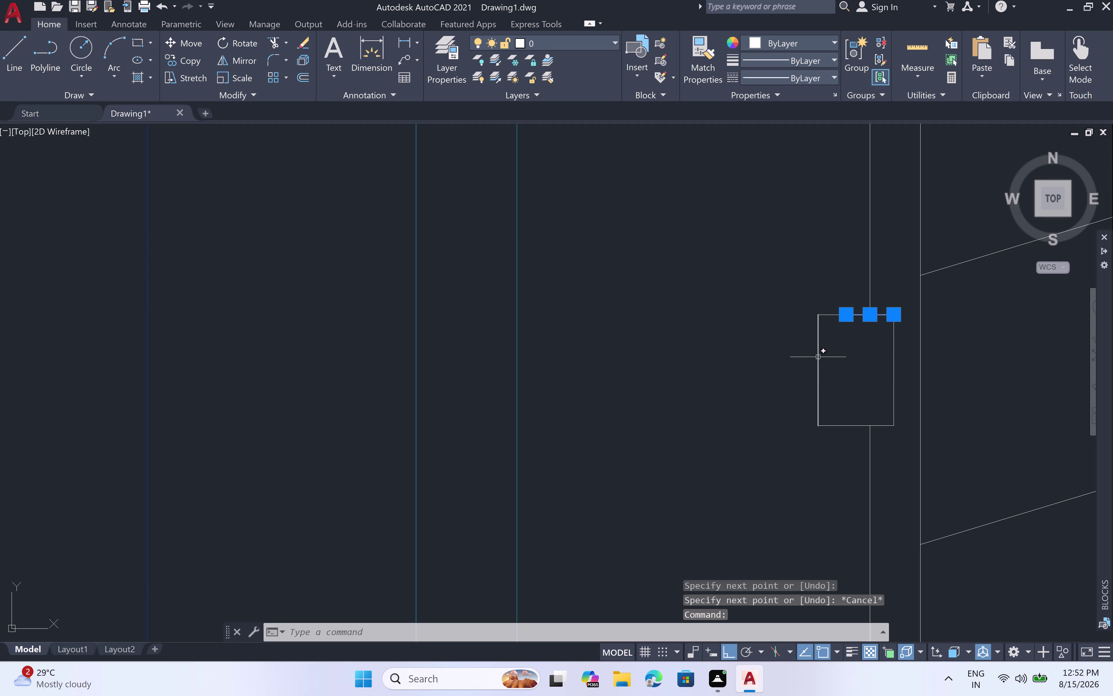
click(817, 357)
click(895, 370)
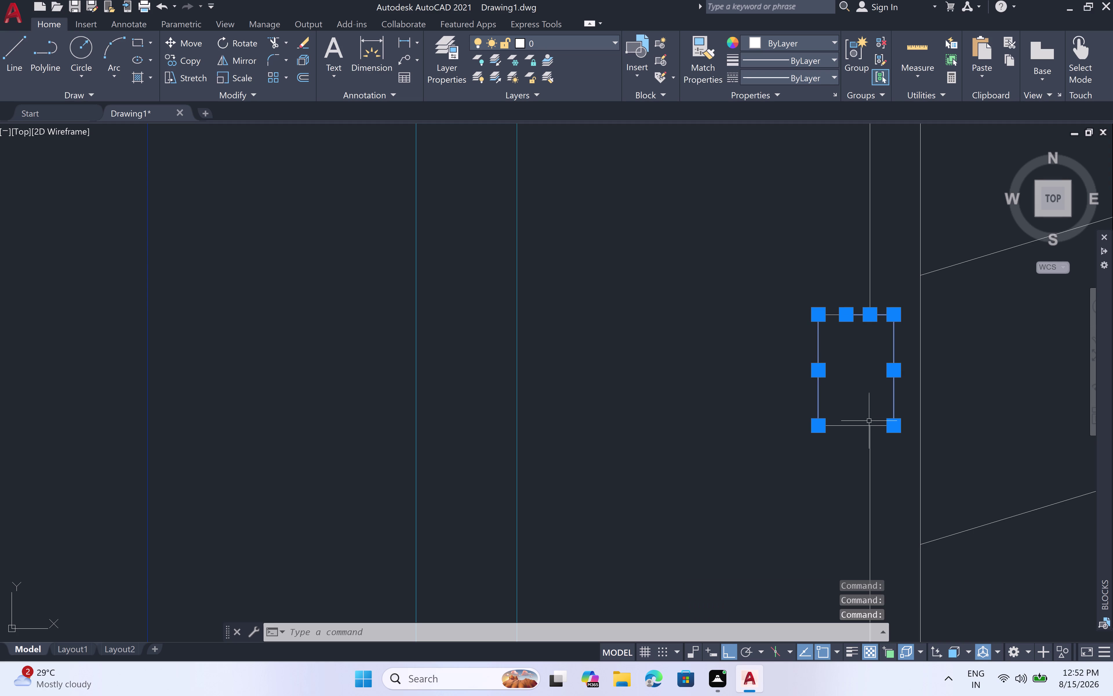
click(840, 424)
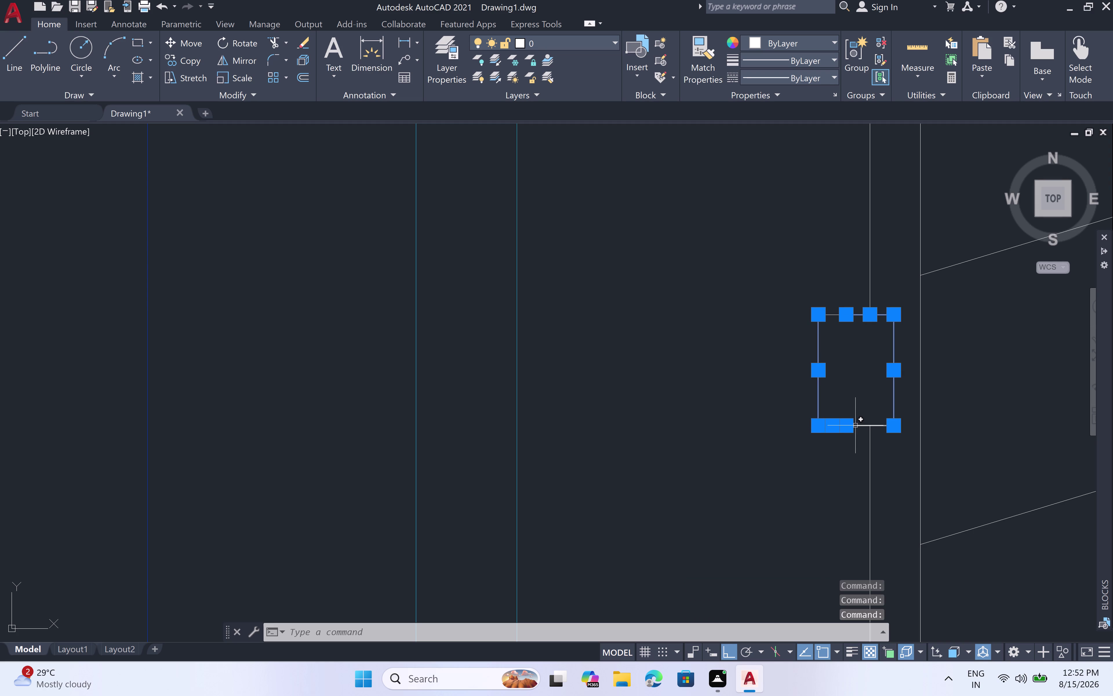
key(m)
key(space)
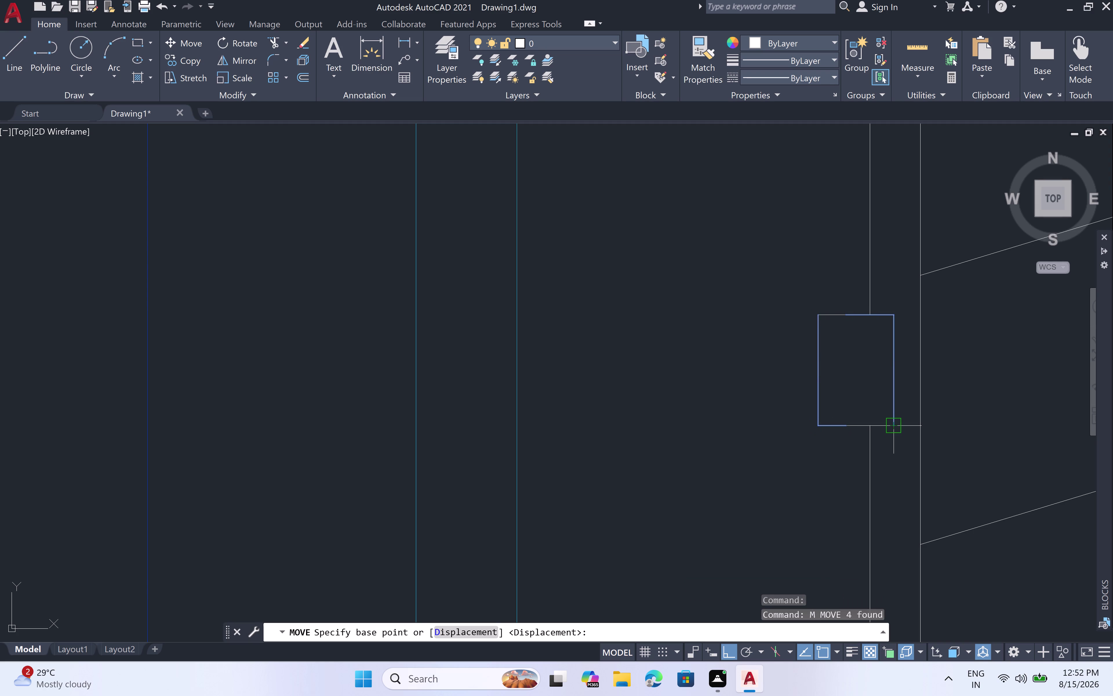
key(Escape)
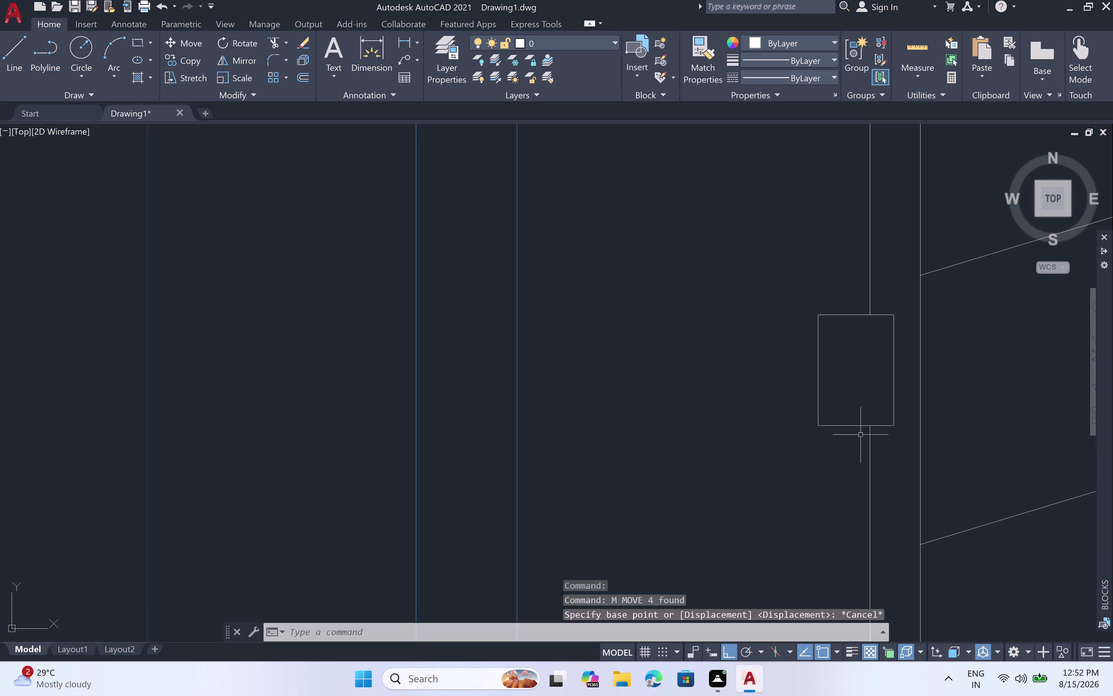
Select the rectangle's bottom, right, top and left edges.
scroll(up, 3)
click(831, 458)
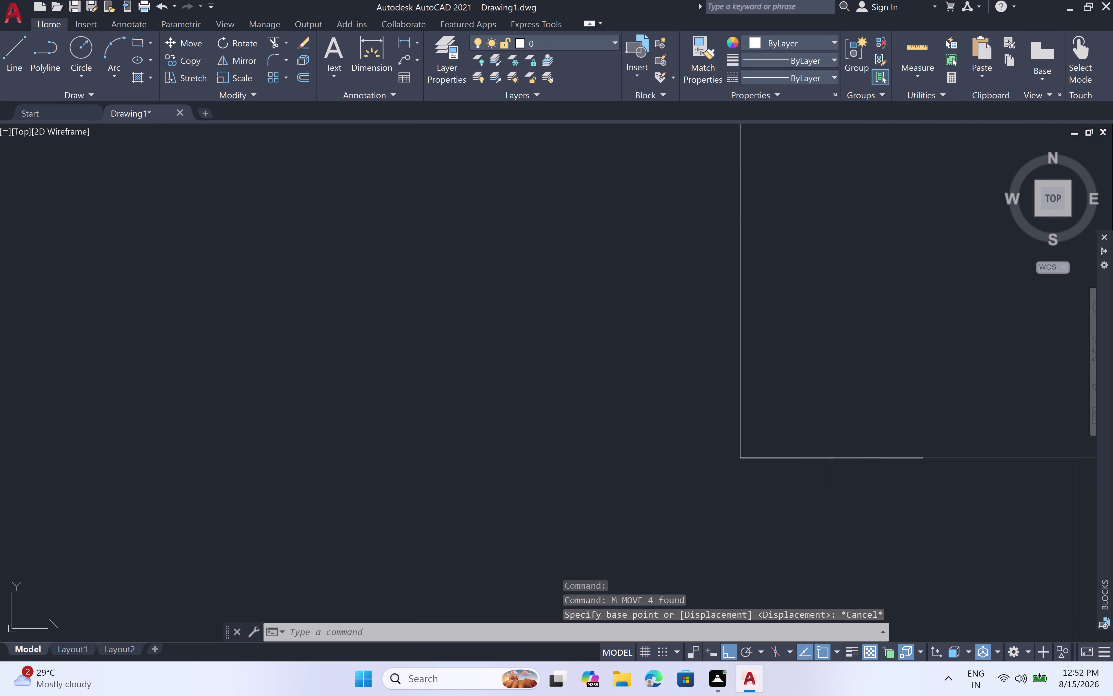
scroll(down, 3)
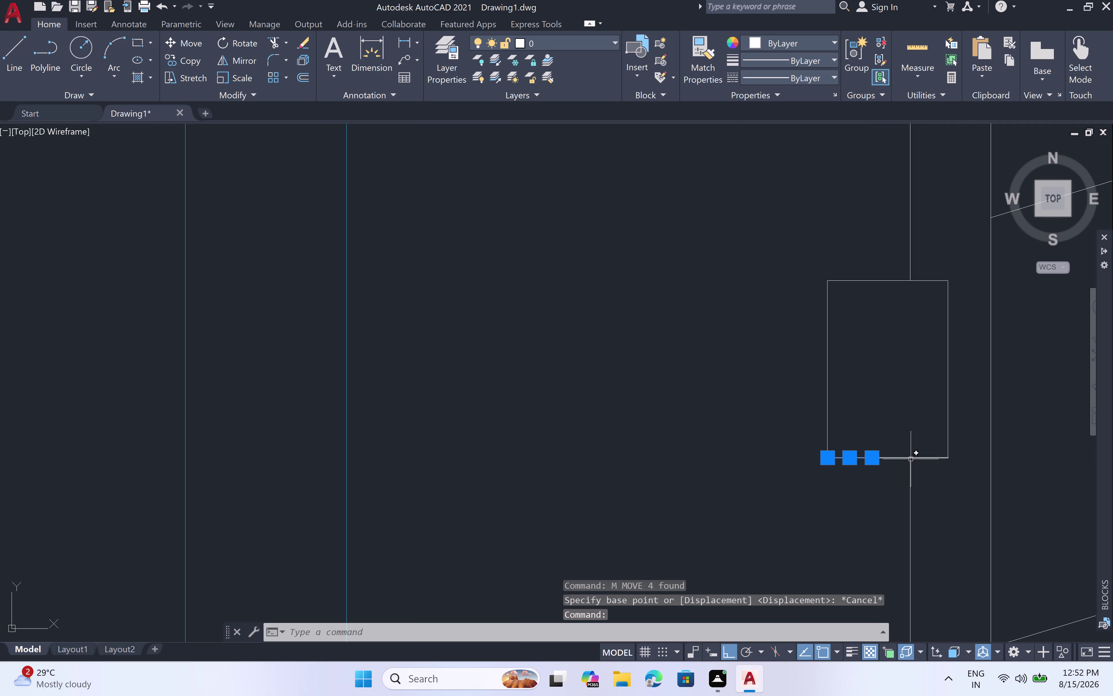
click(910, 458)
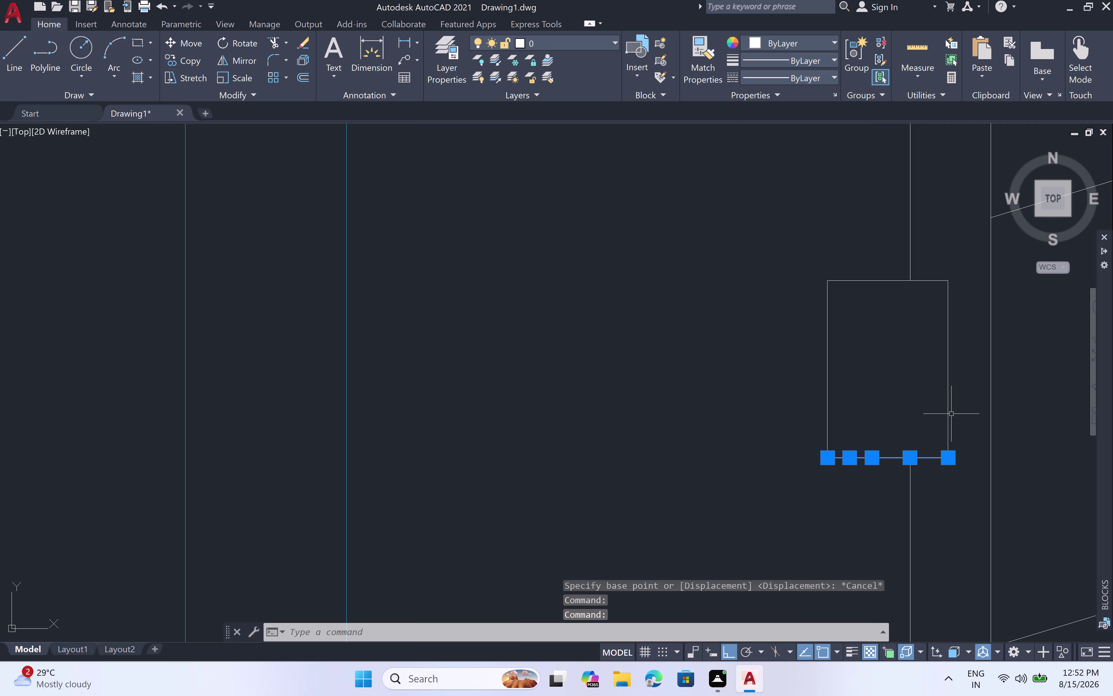
click(946, 413)
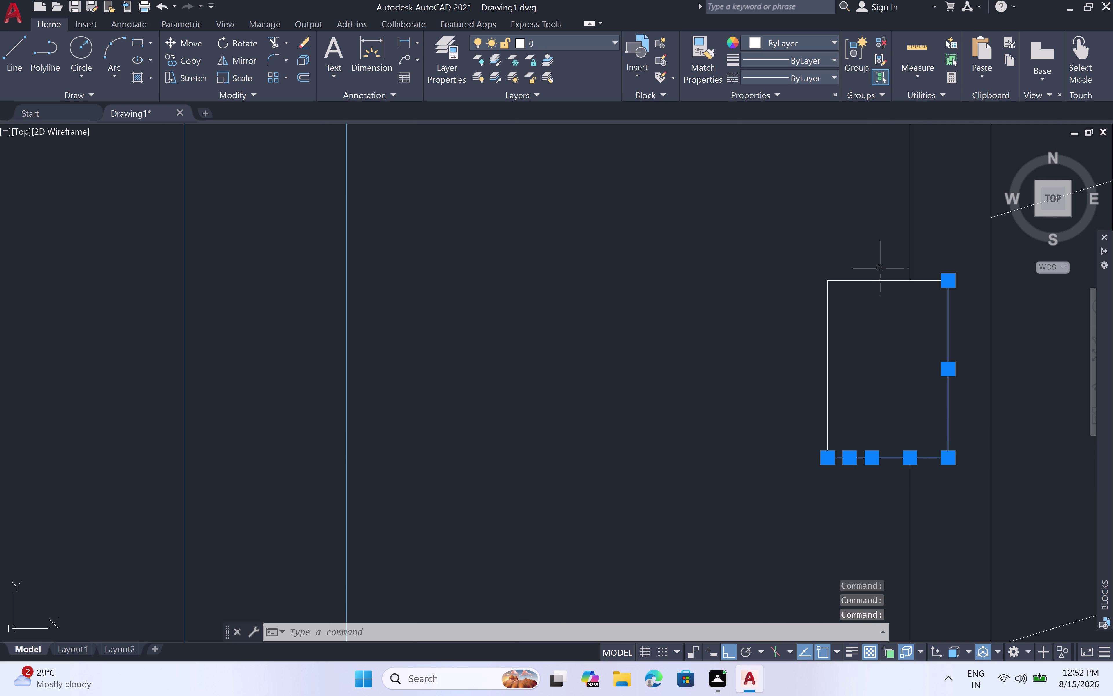
click(883, 280)
click(844, 279)
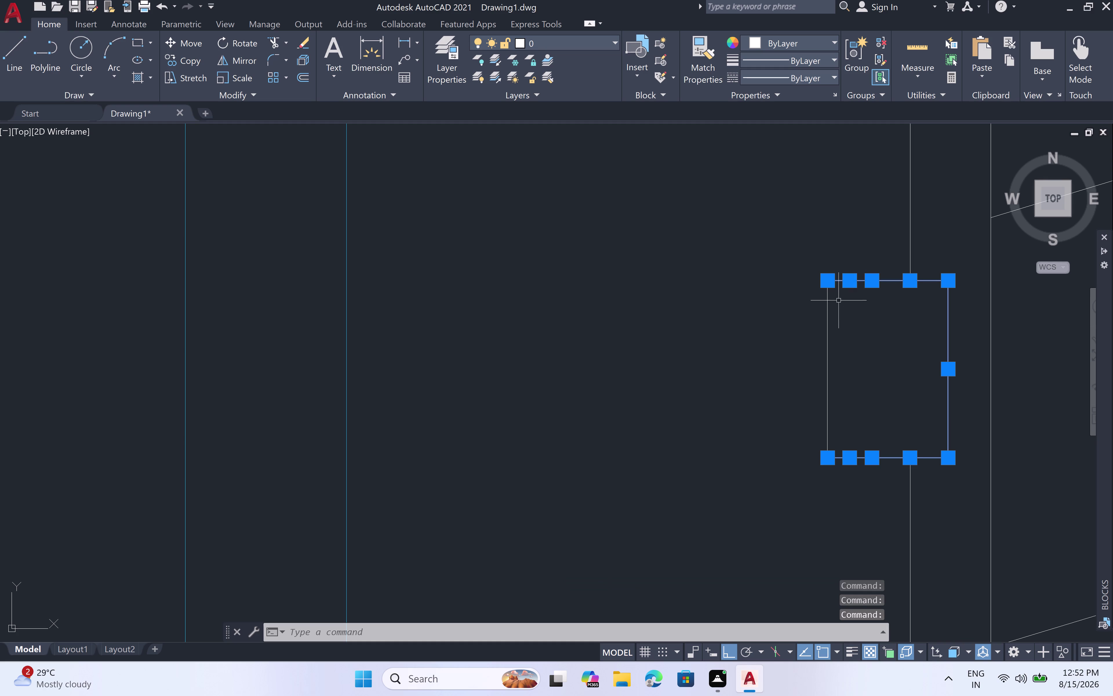
click(828, 328)
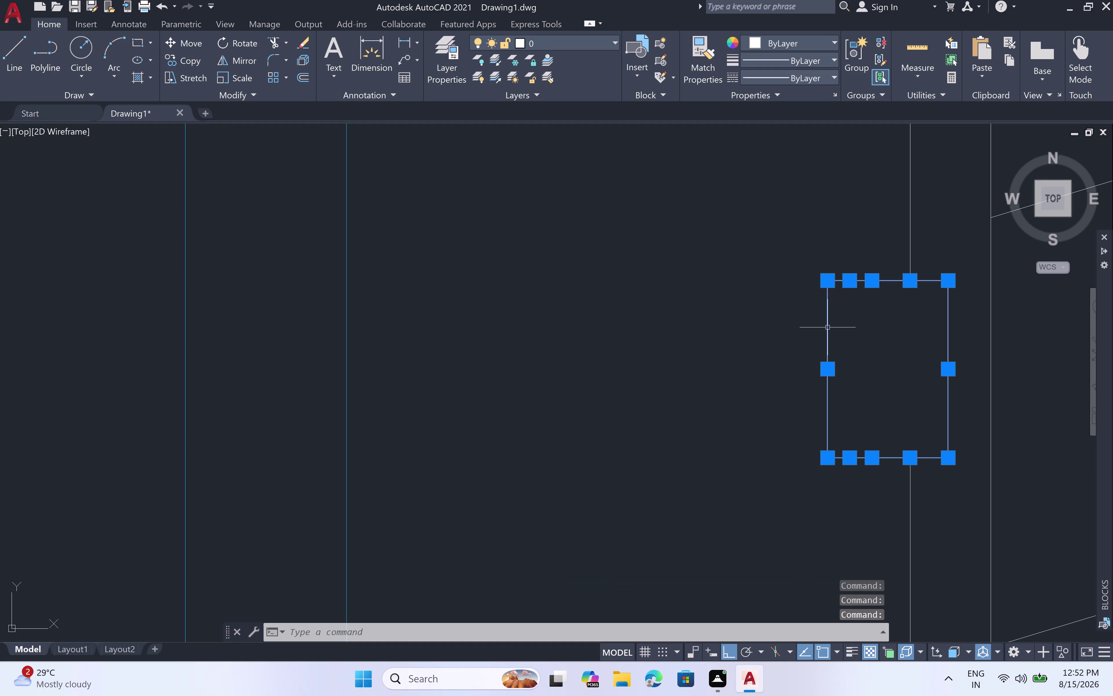
Move the rectangle from its bottom-right corner onto the door frame's vertical edge line.
key(m)
key(space)
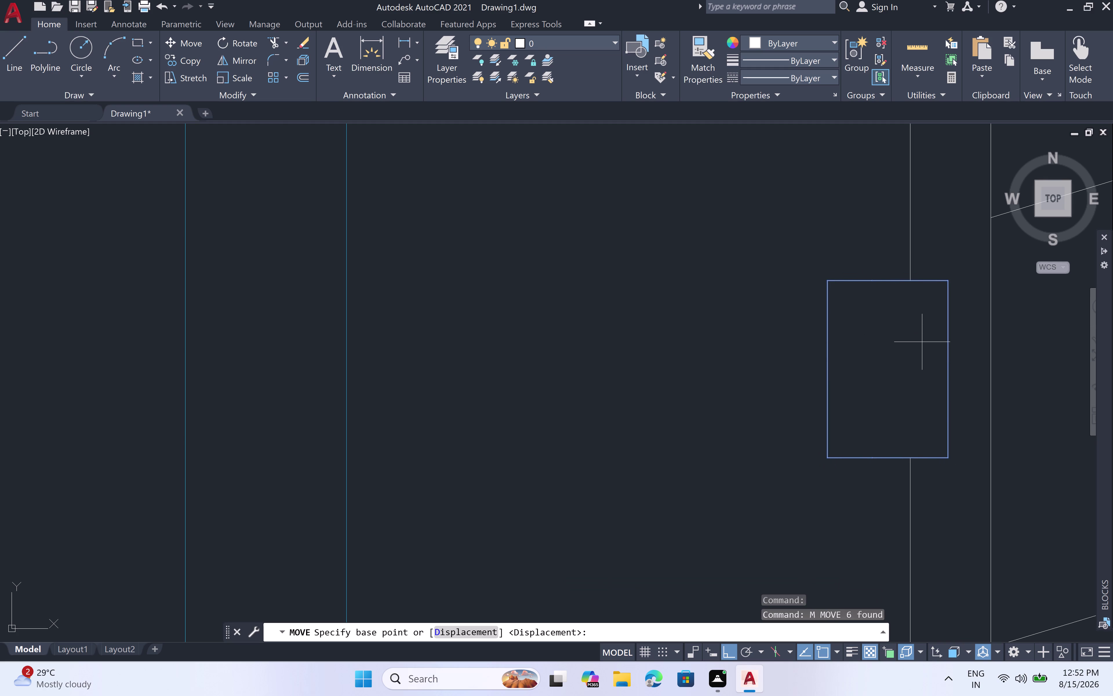
click(943, 459)
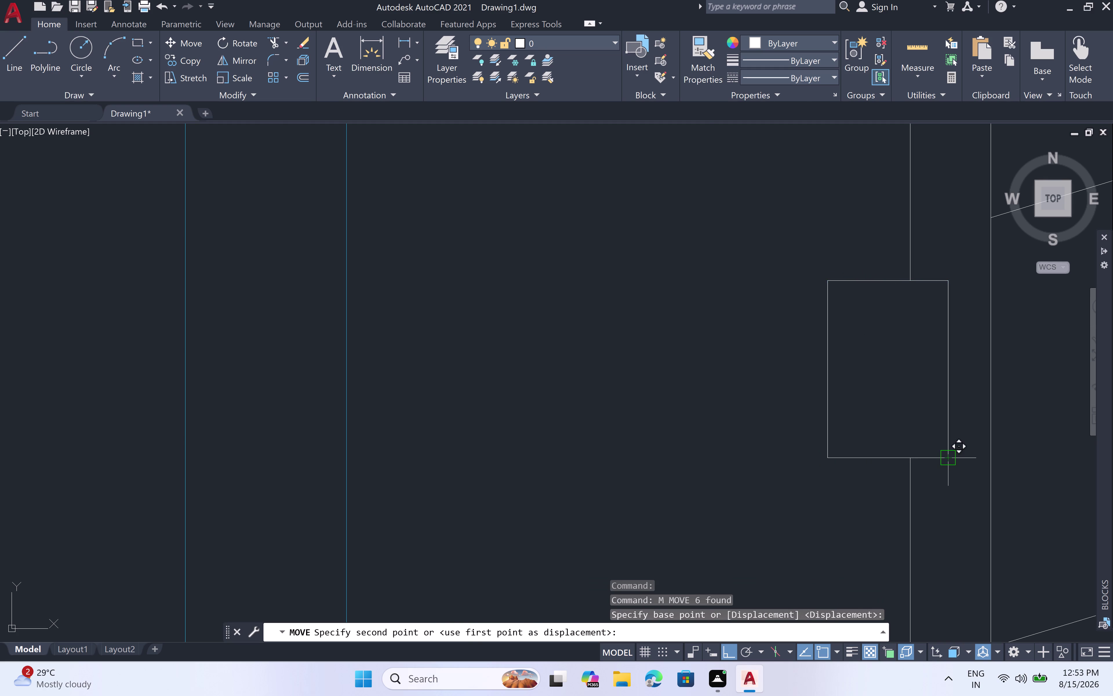
scroll(down, 3)
scroll(up, 3)
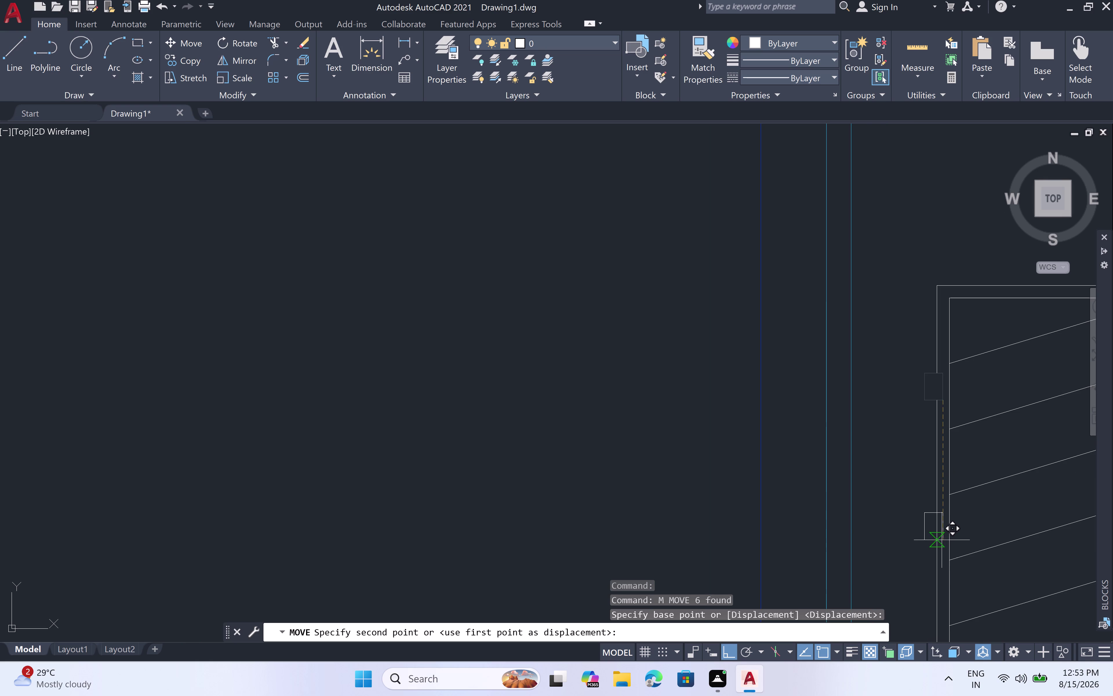
scroll(up, 3)
click(942, 543)
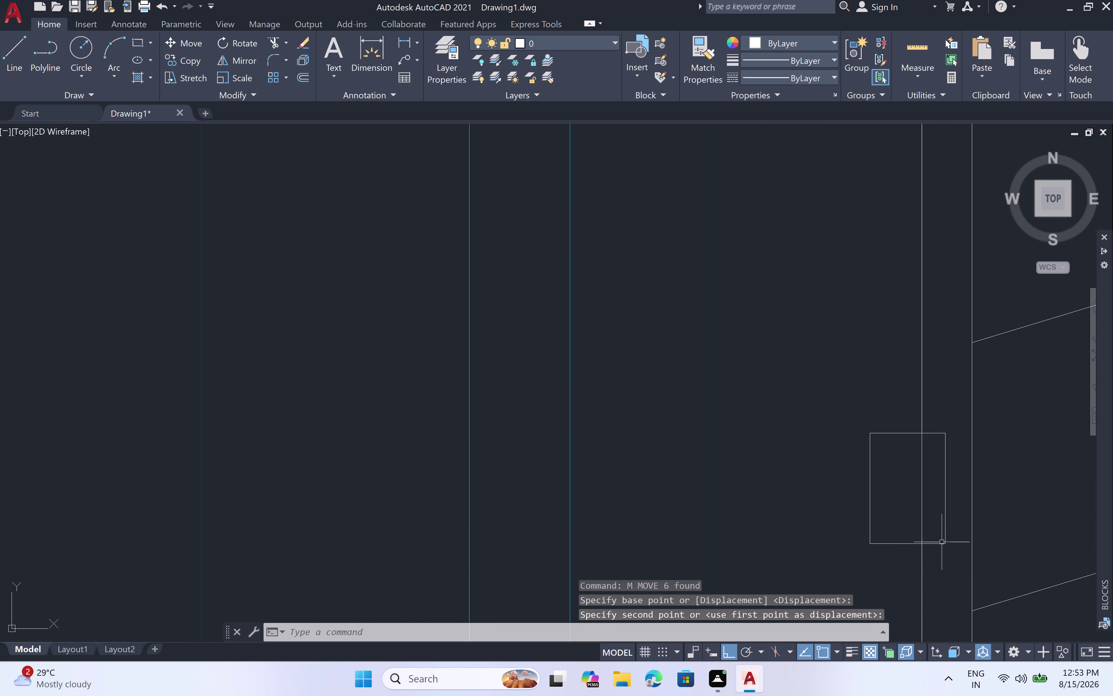
scroll(down, 3)
middle_drag(929, 397, 869, 244)
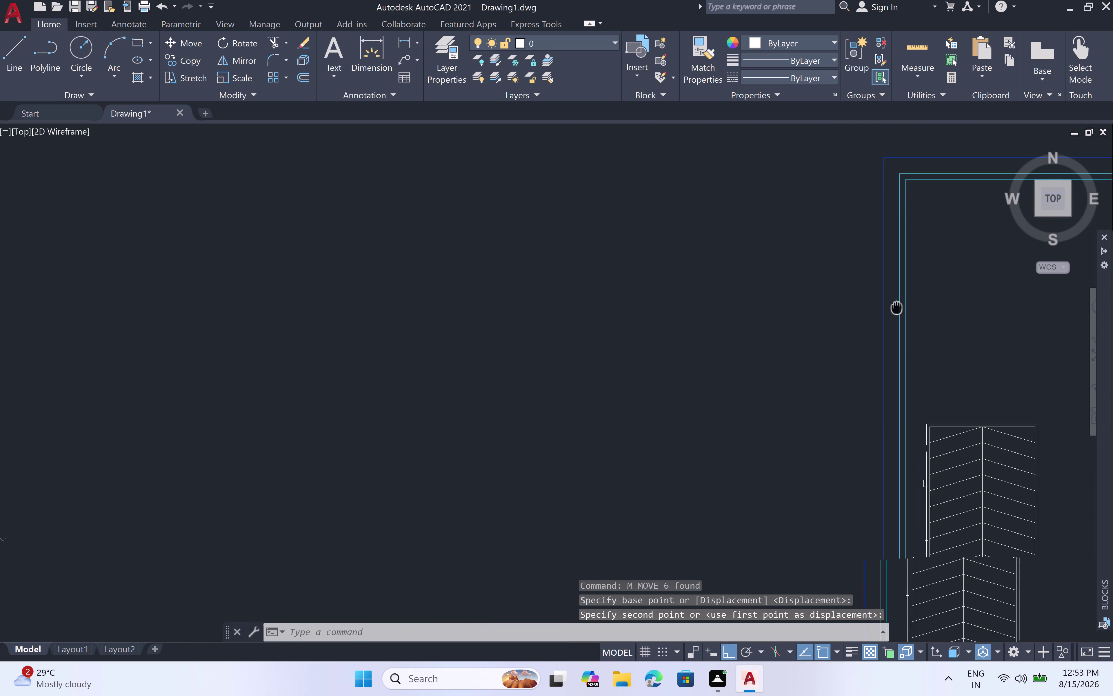
middle_drag(868, 244, 860, 228)
scroll(up, 3)
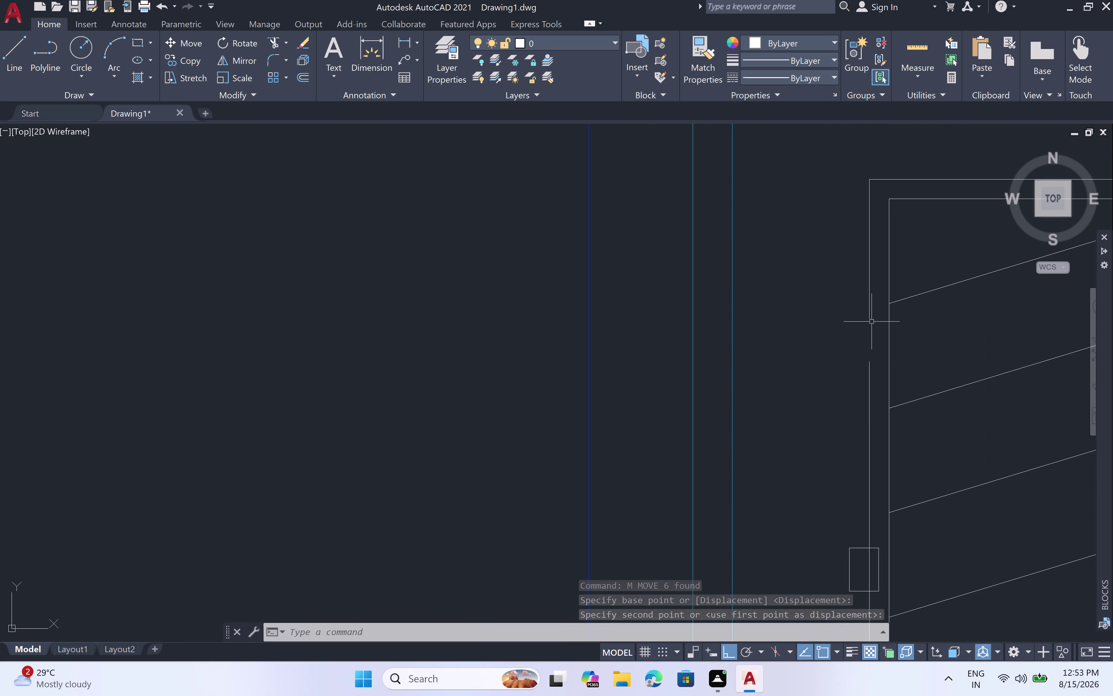
key(l)
key(space)
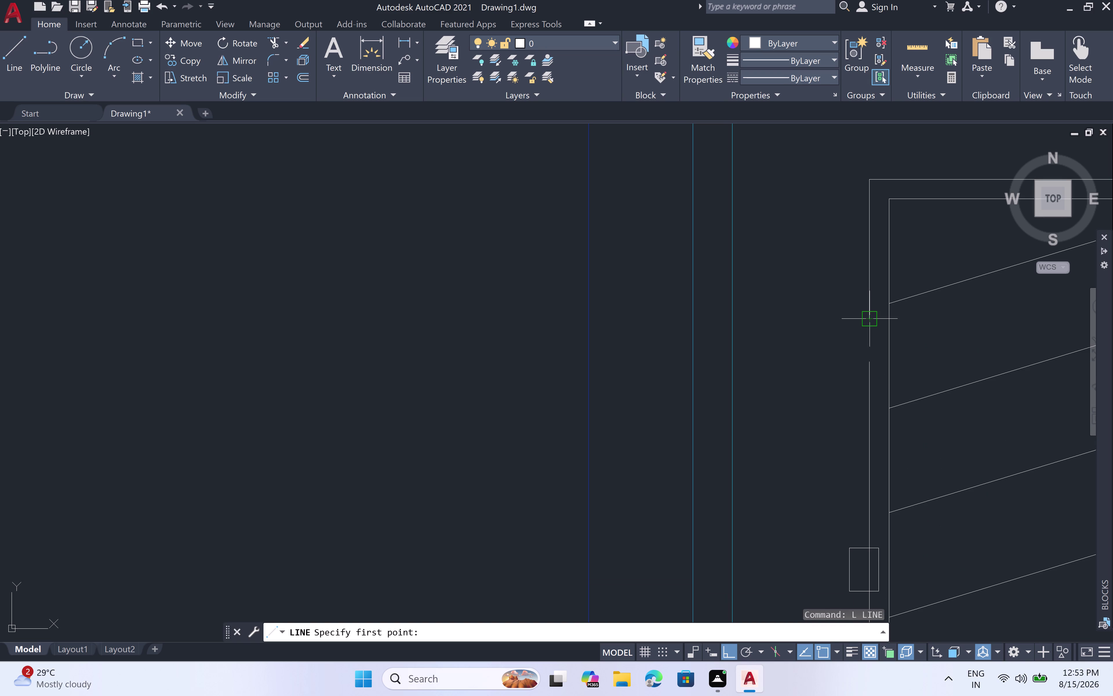
Draw a short line segment along the frame's edge.
click(865, 312)
click(871, 360)
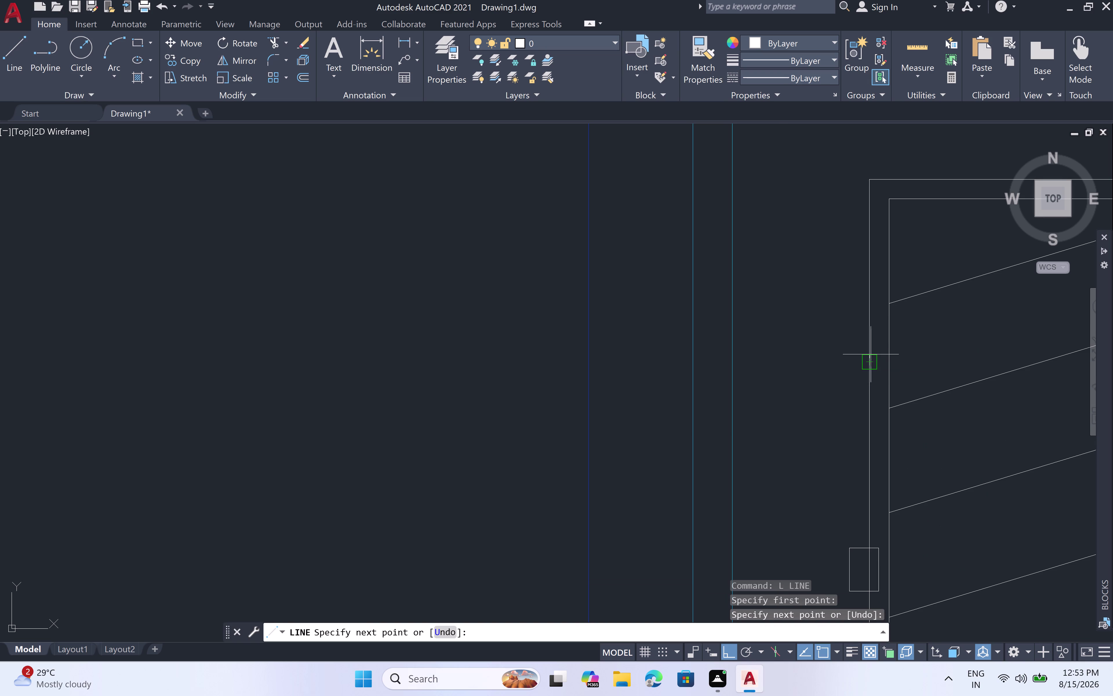
scroll(down, 3)
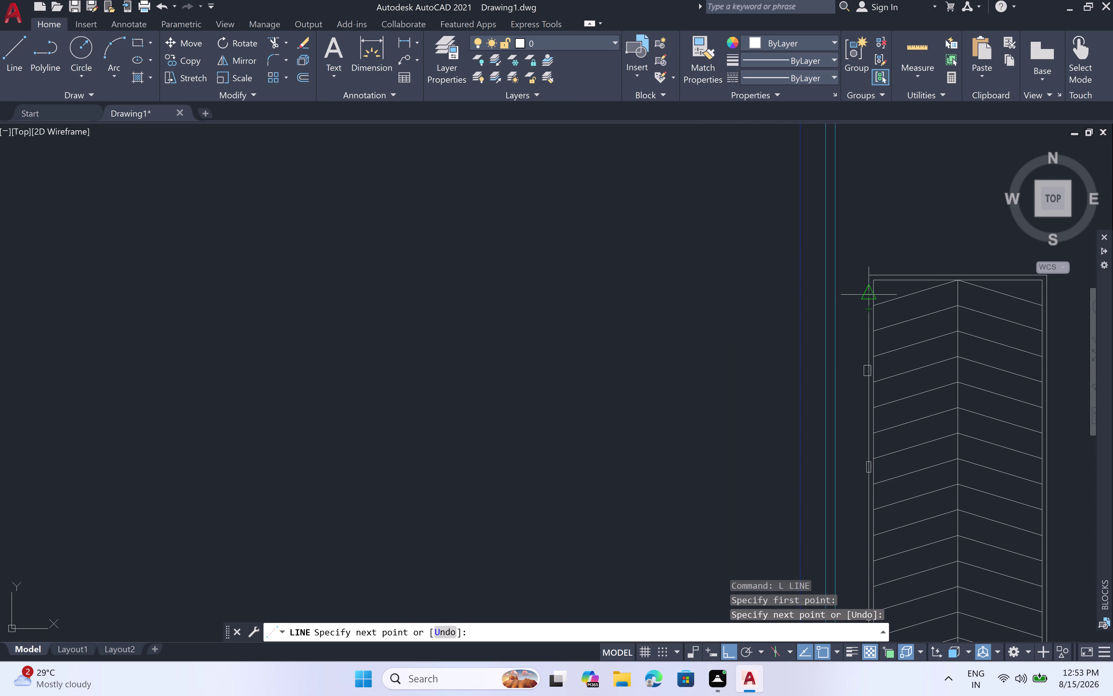
key(Escape)
scroll(down, 3)
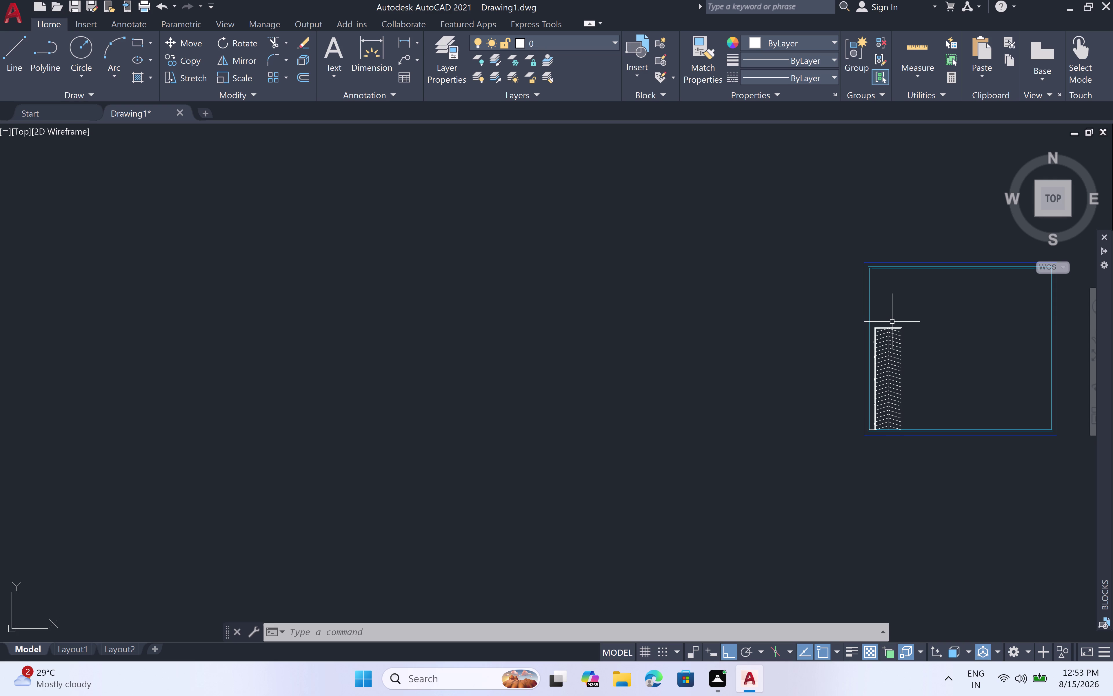
scroll(up, 3)
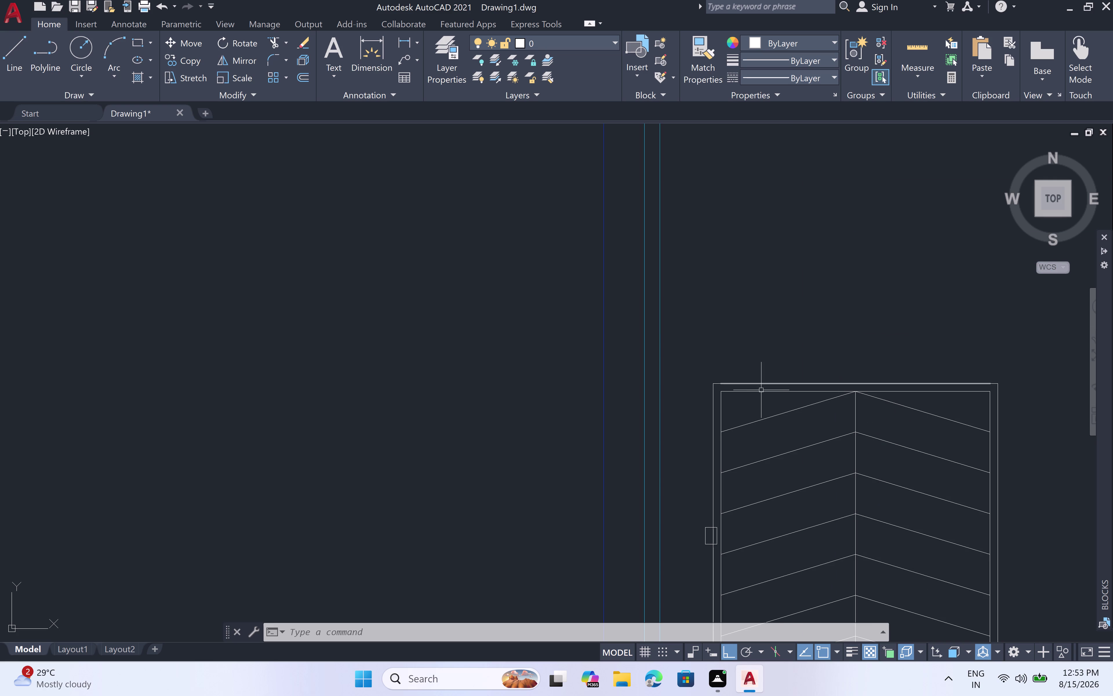
scroll(up, 3)
Draw a line from the frame's top-left corner to its top-right corner.
key(l)
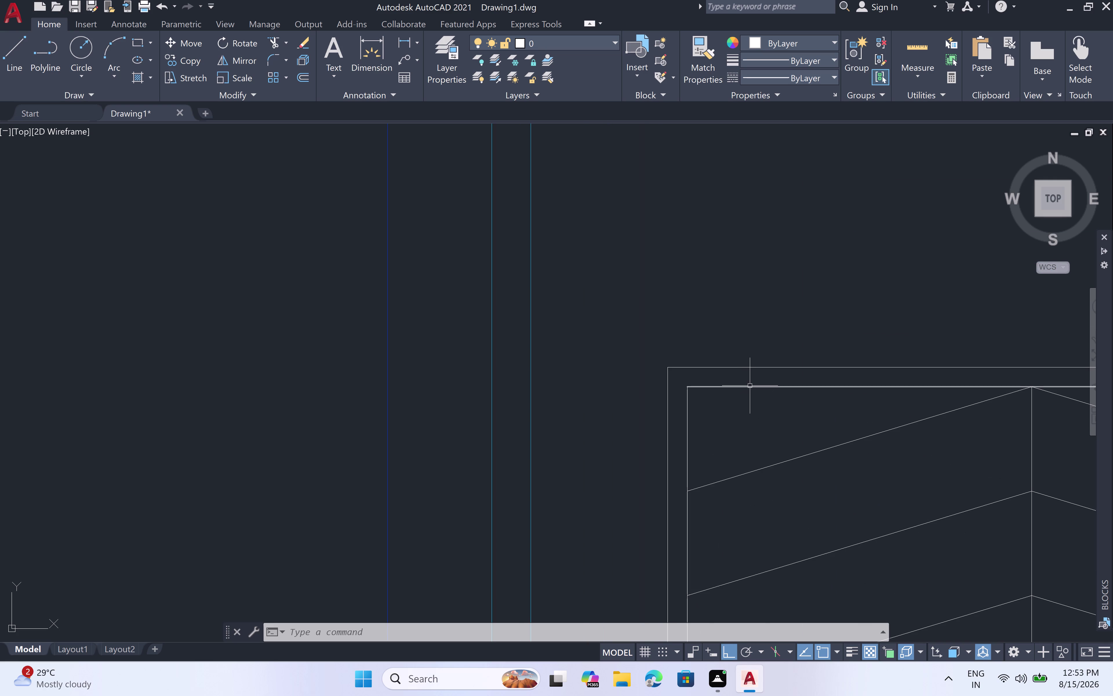
key(space)
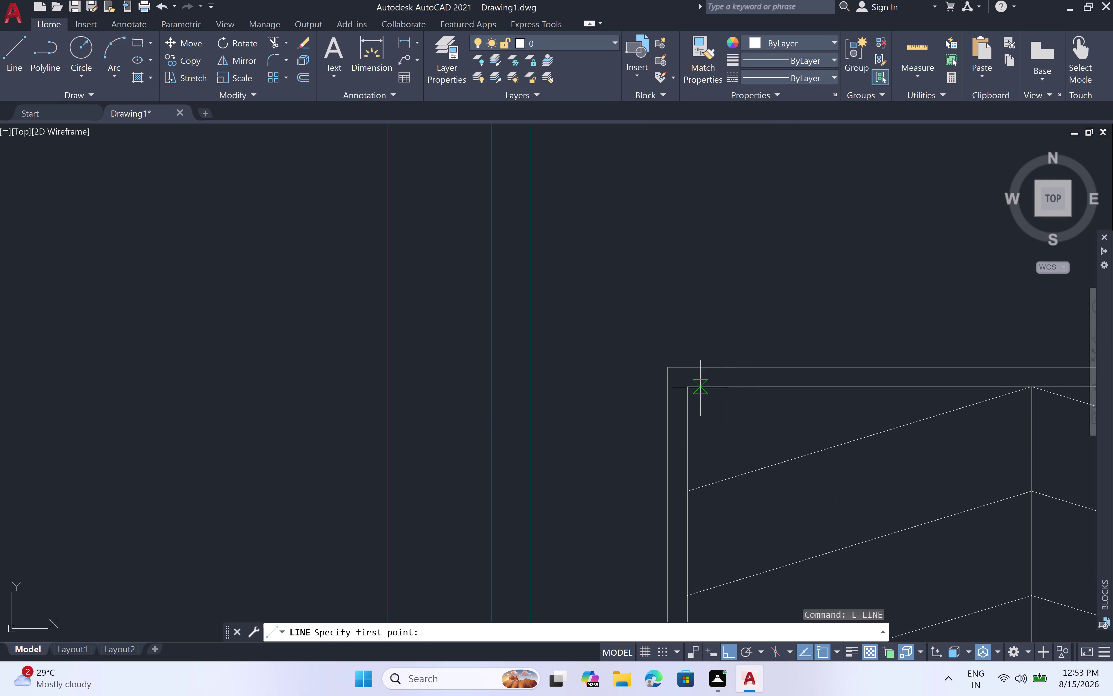
click(682, 389)
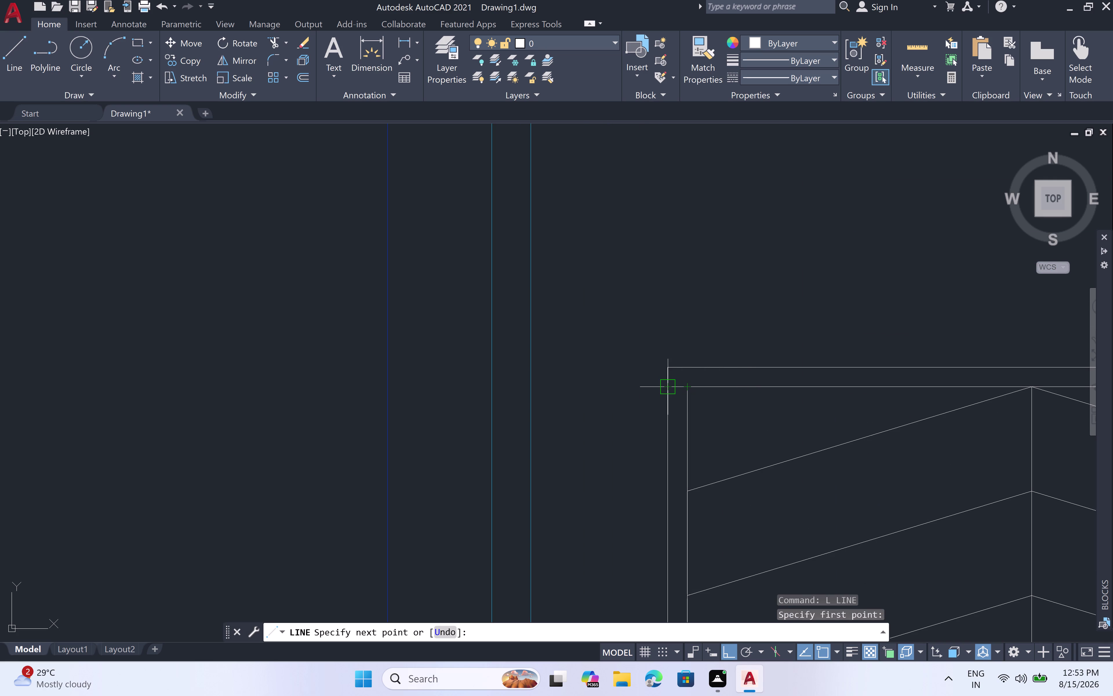
click(672, 389)
scroll(down, 3)
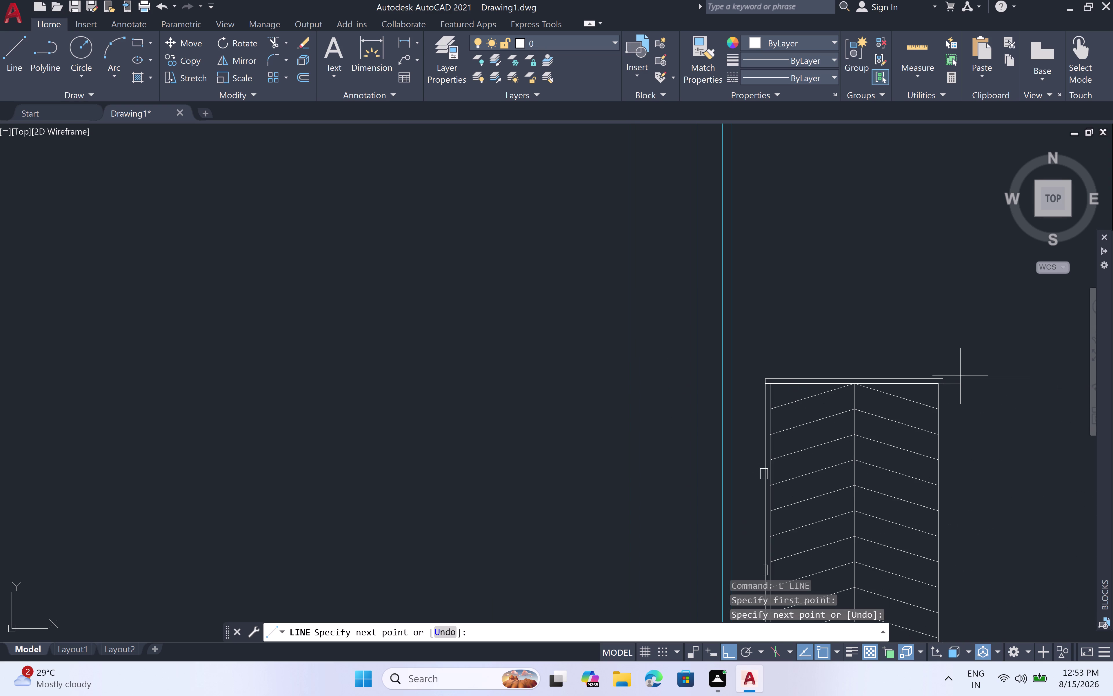
scroll(up, 3)
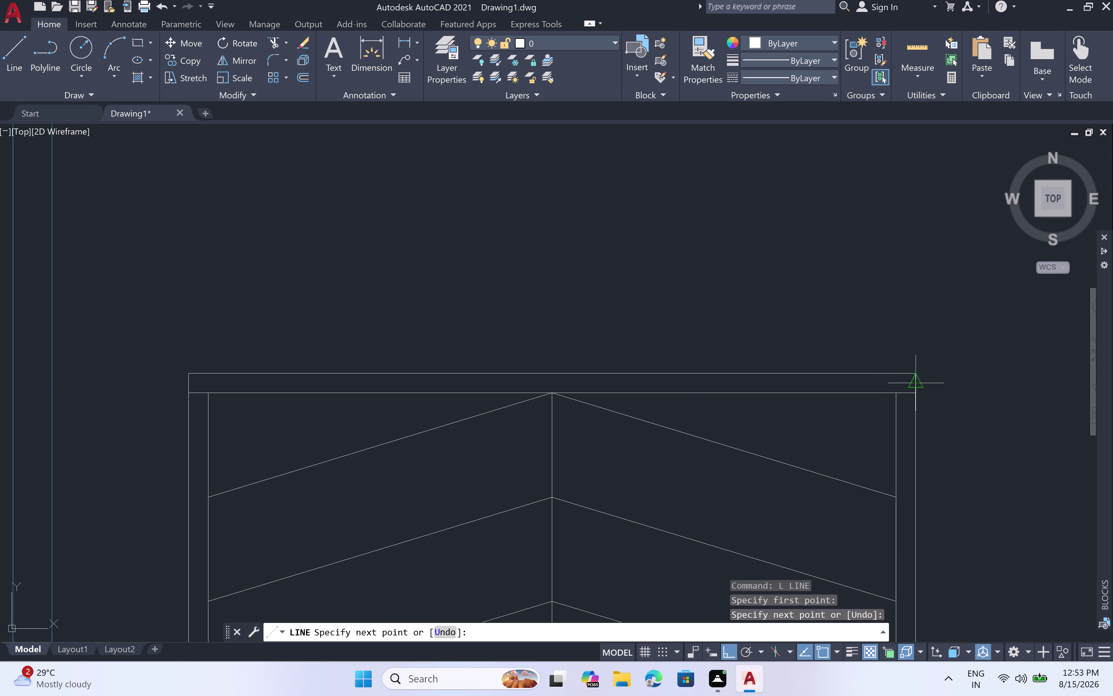
click(914, 393)
key(Escape)
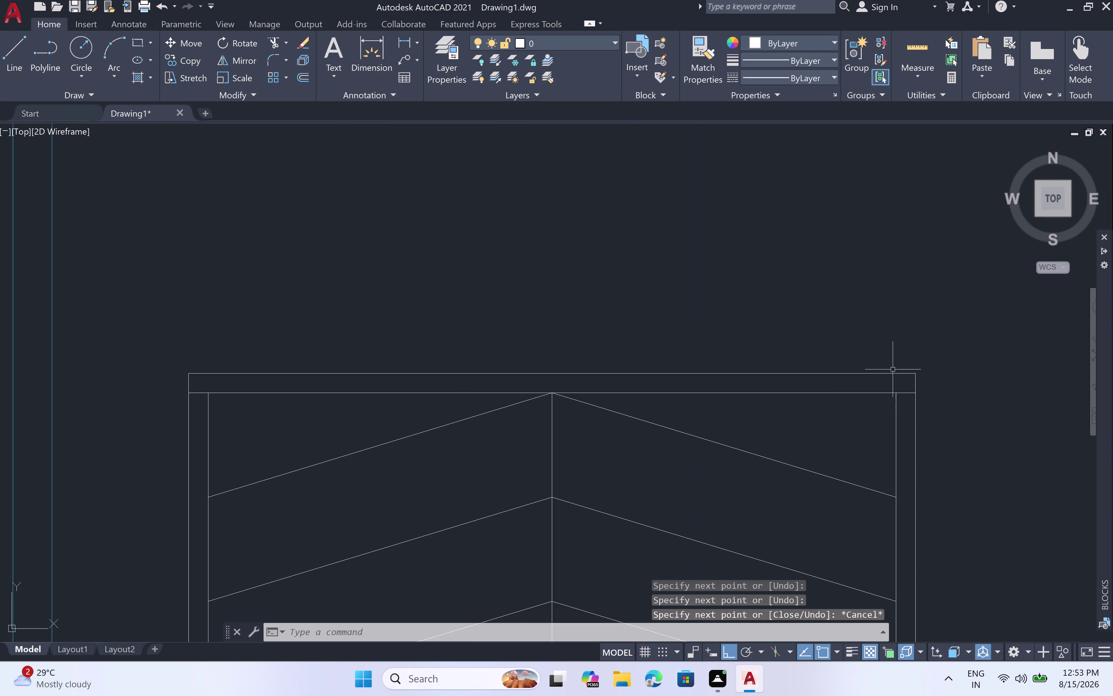
scroll(down, 3)
Trim the top line's overshoot pieces and the stub at the top-left corner.
text(TR)
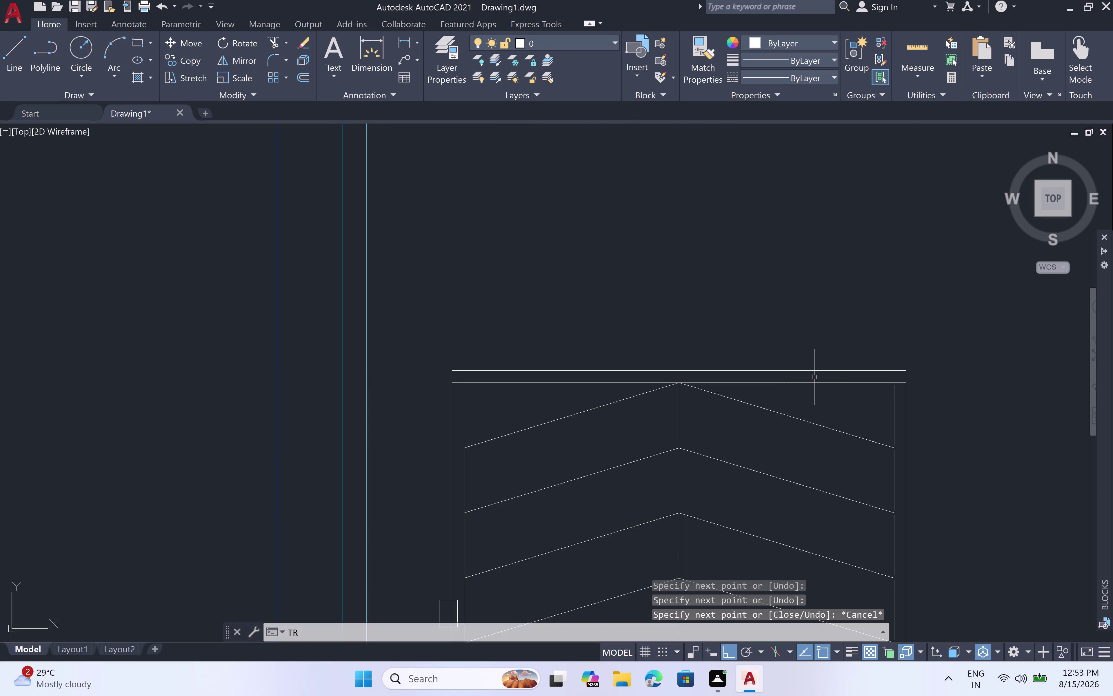
key(space)
click(814, 371)
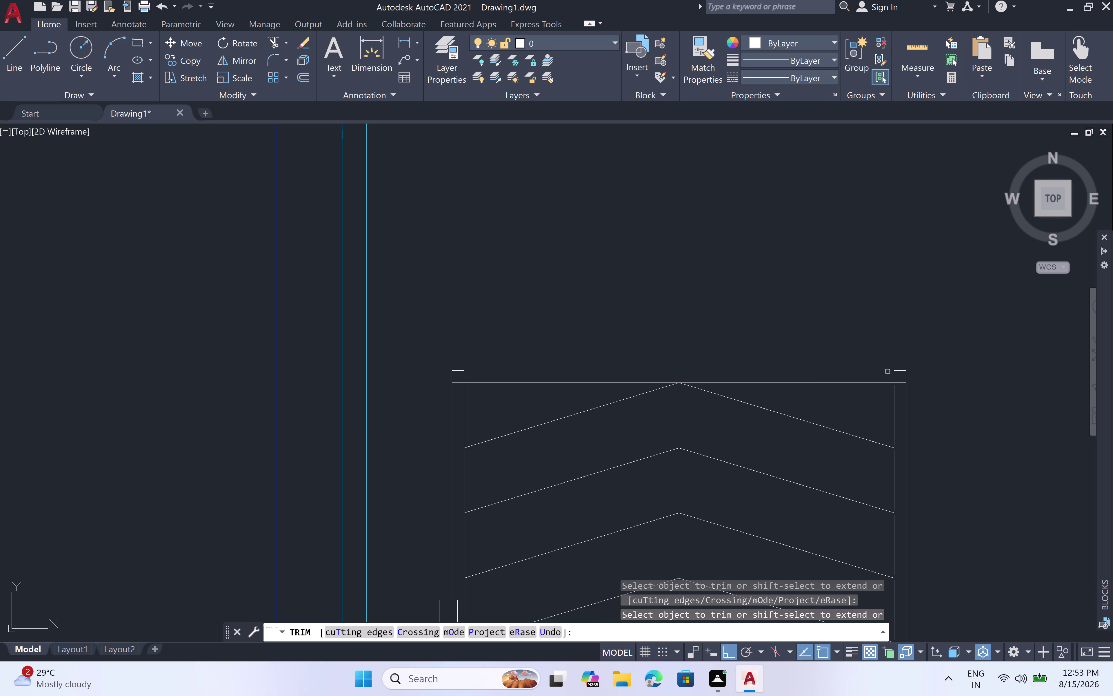
click(900, 371)
click(904, 374)
click(459, 369)
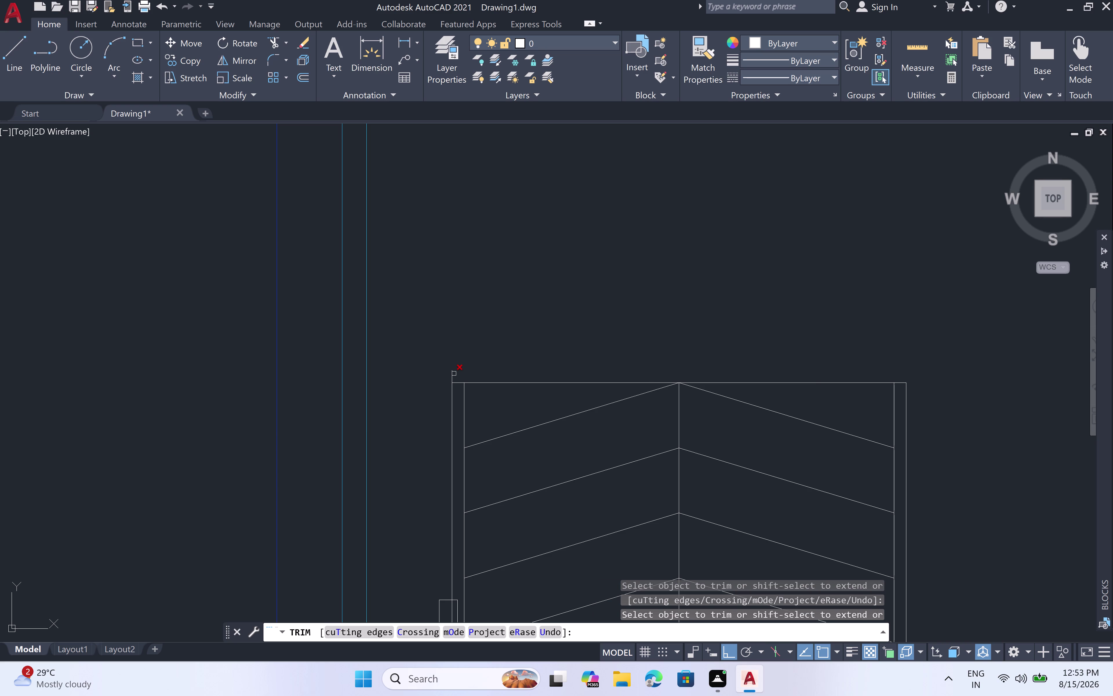
click(451, 374)
Trim the frame line pieces inside the first small rectangle markers.
scroll(down, 3)
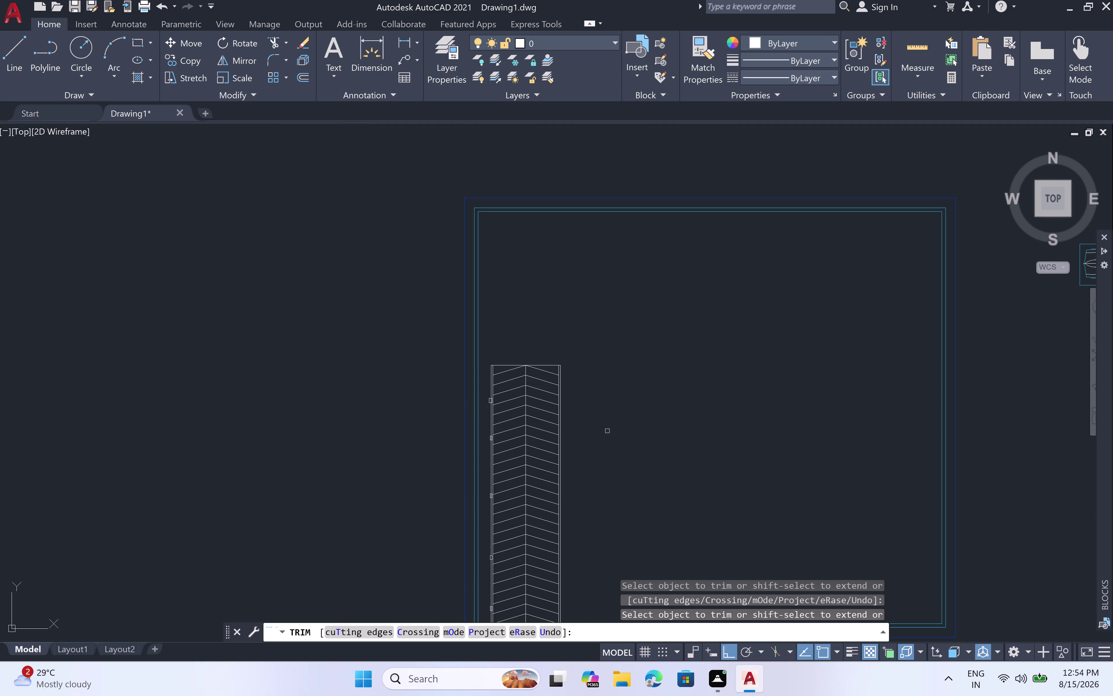
middle_drag(607, 430, 710, 343)
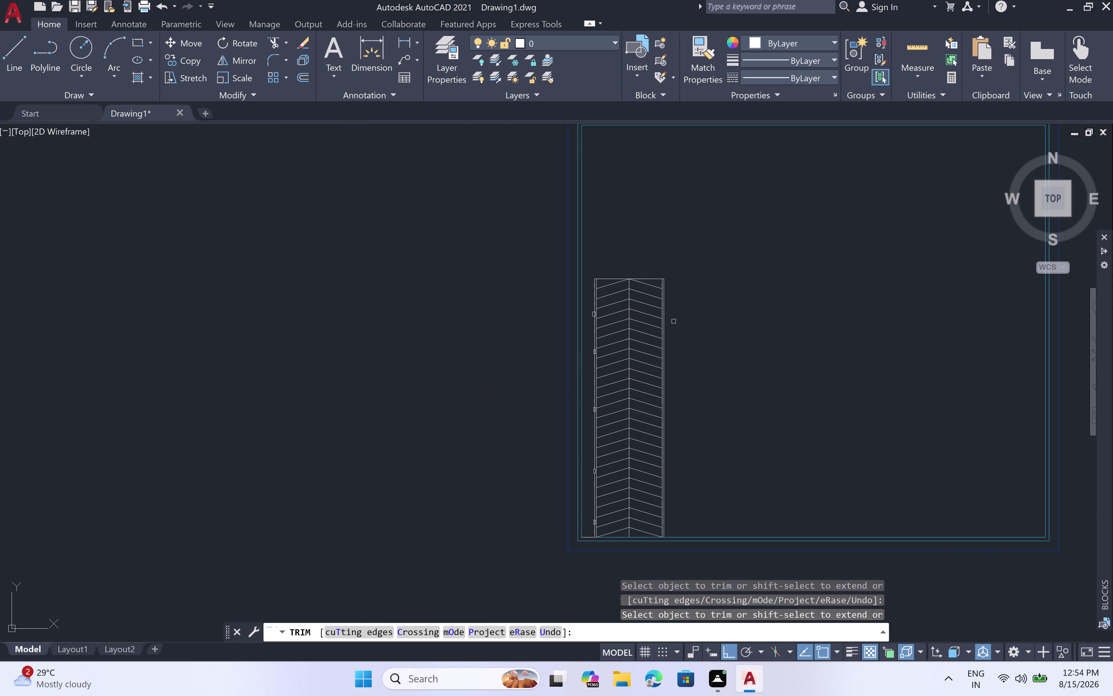
scroll(up, 3)
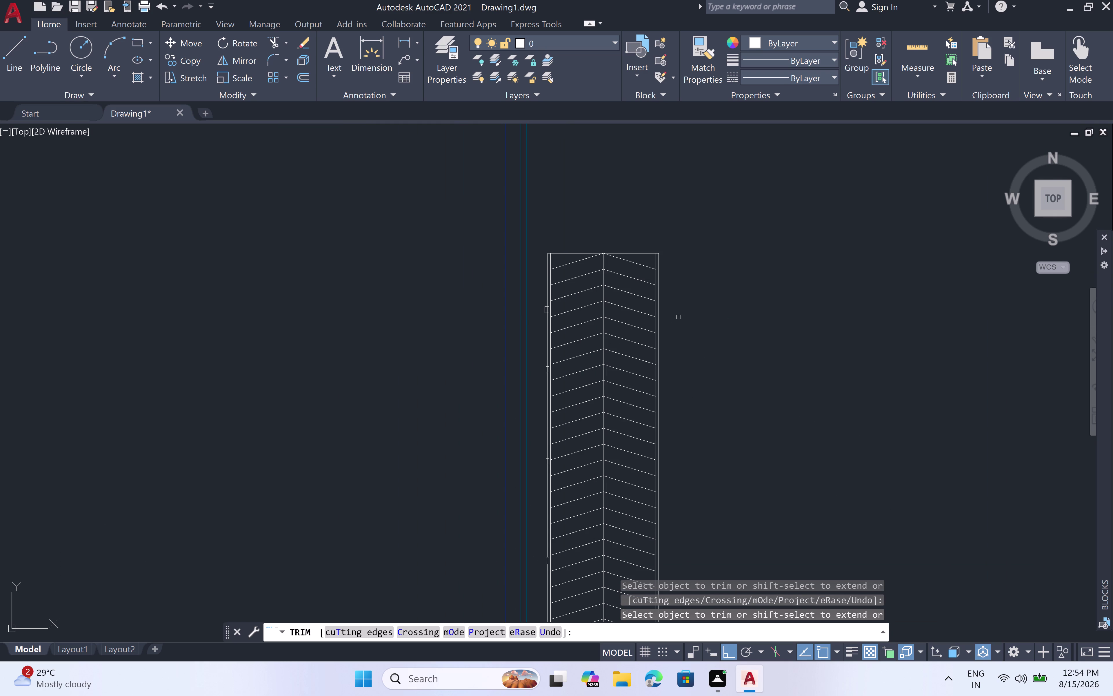
scroll(up, 3)
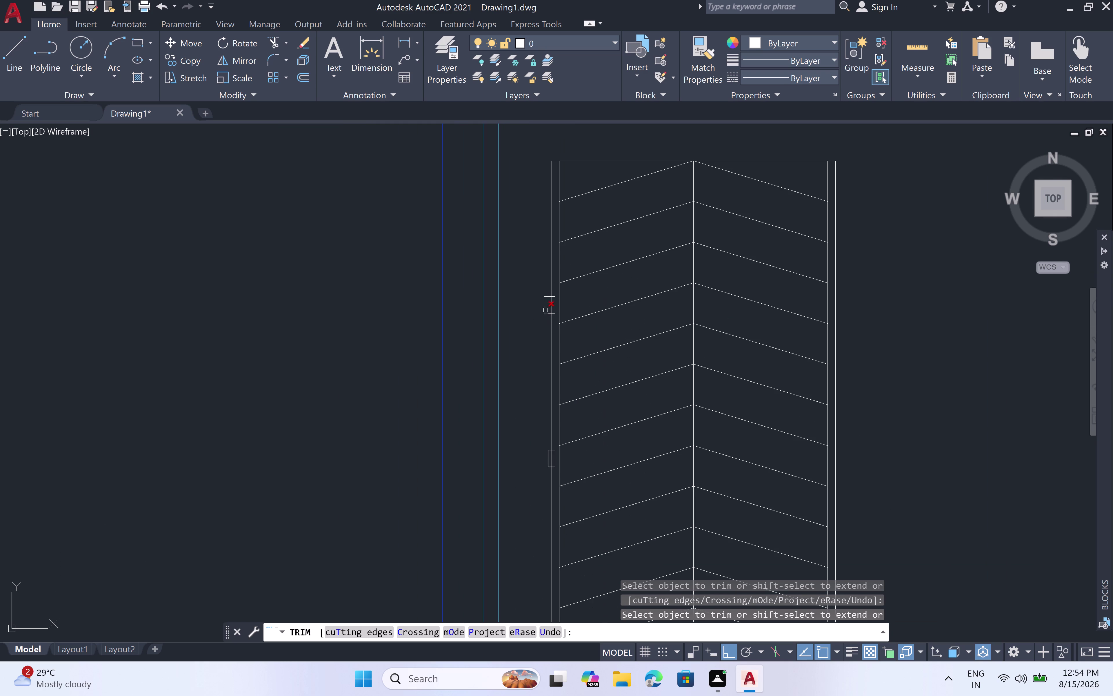
scroll(up, 3)
click(548, 305)
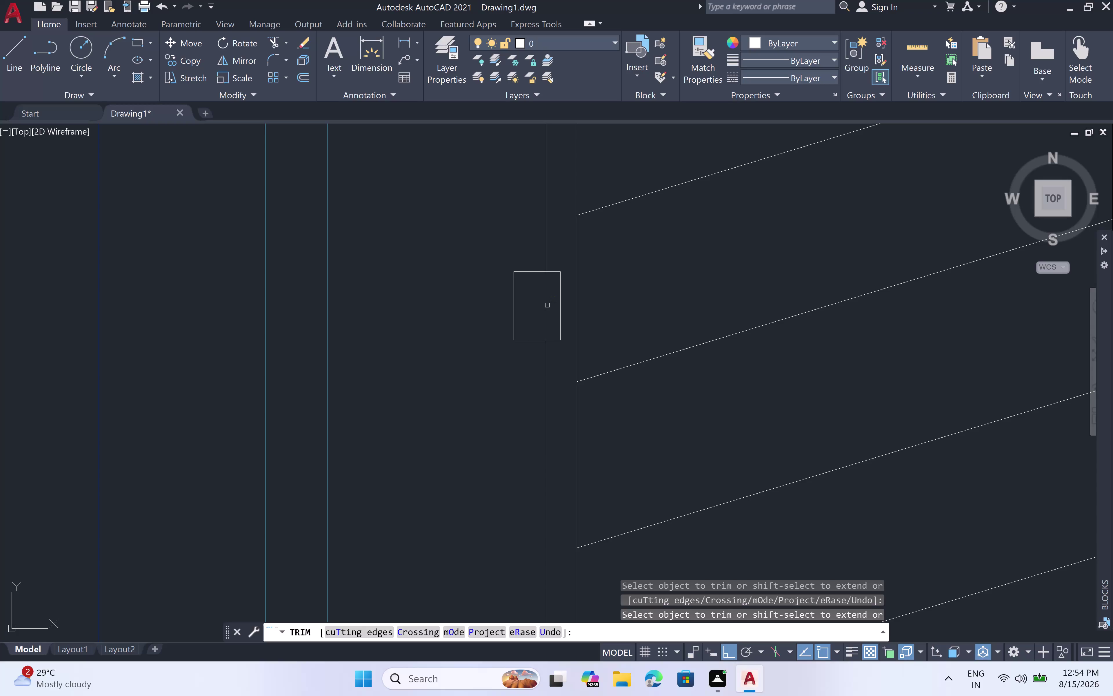
scroll(down, 3)
scroll(up, 3)
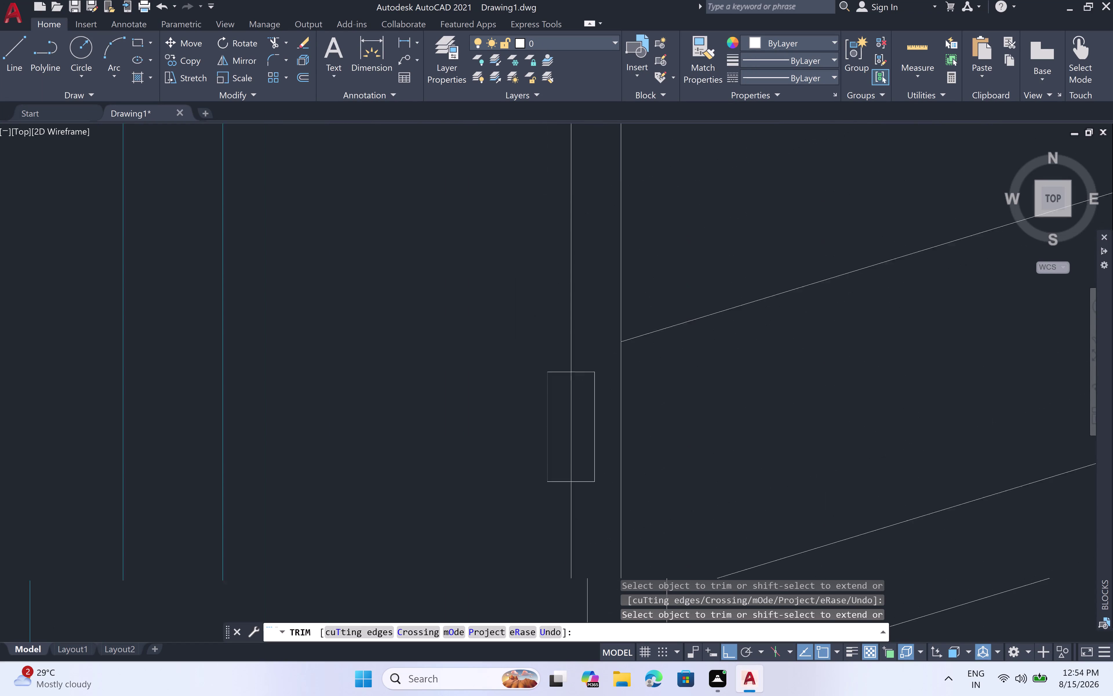
click(587, 428)
scroll(down, 3)
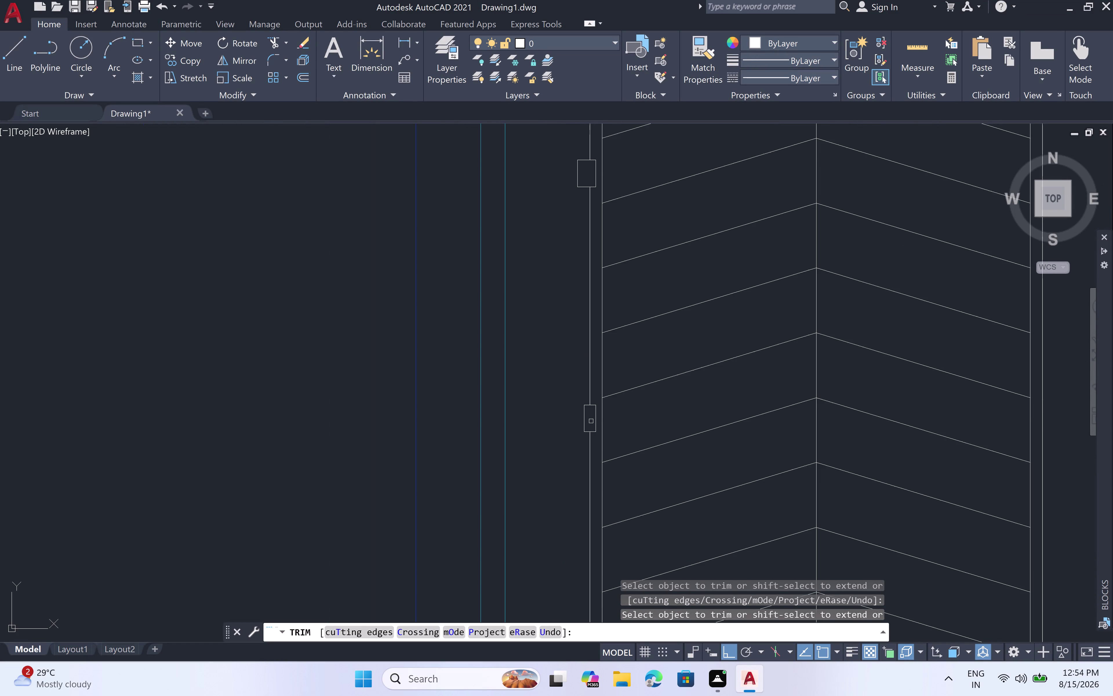
scroll(down, 3)
Trim the lines at the next and lower rectangle markers, then end Trim.
middle_drag(592, 487, 607, 403)
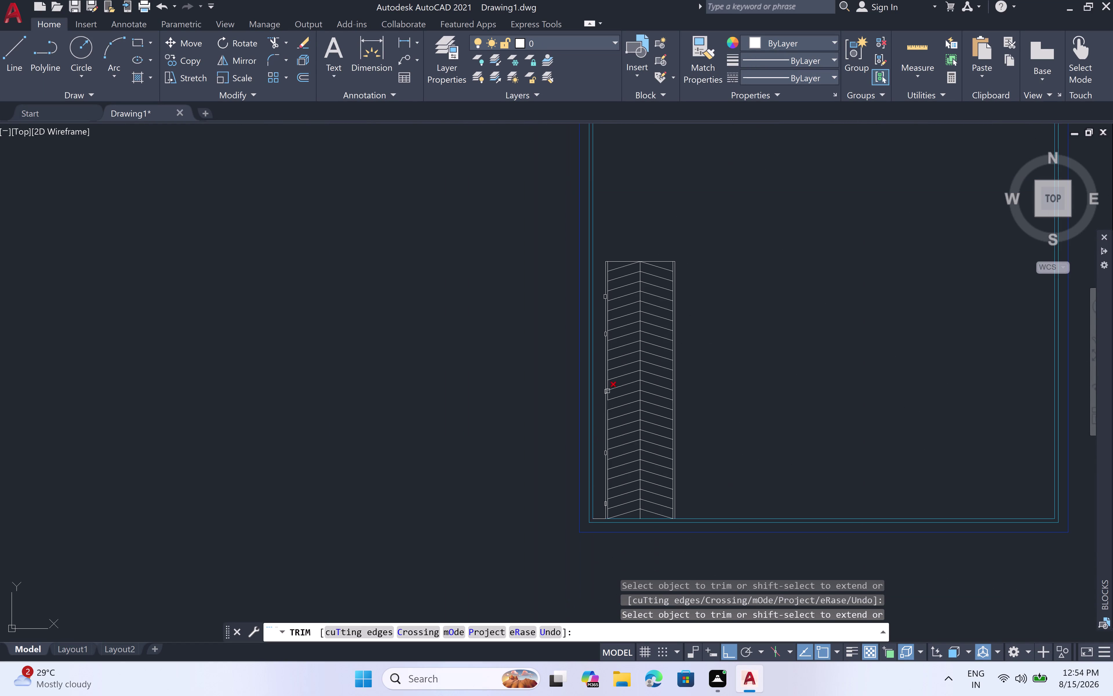
scroll(up, 3)
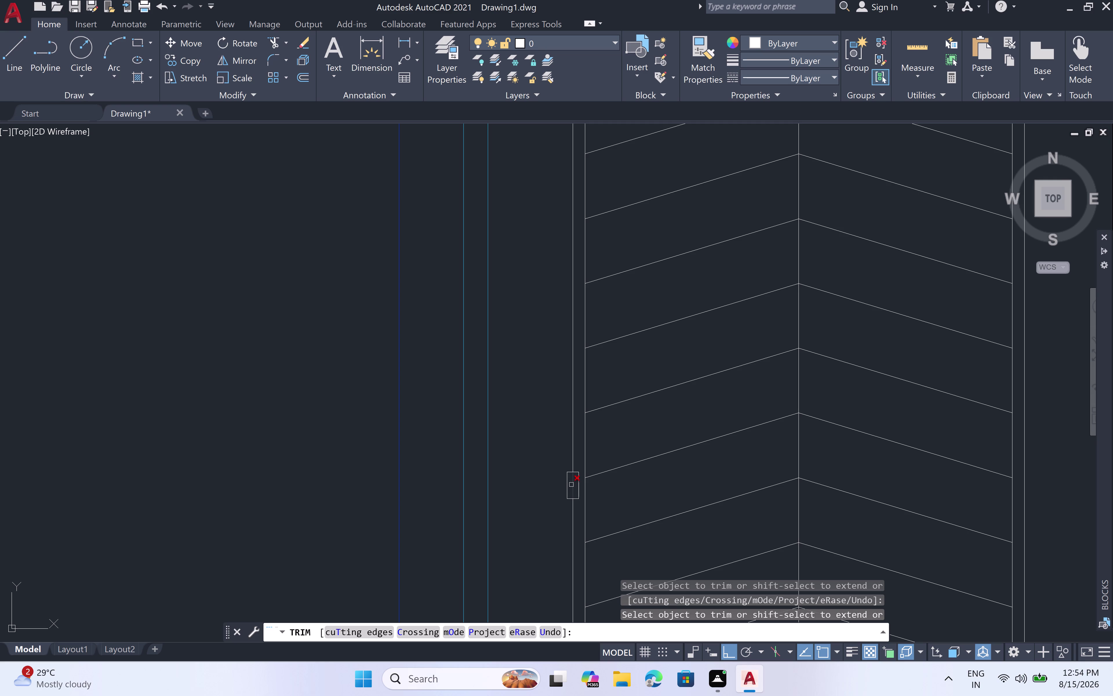
click(572, 484)
scroll(down, 3)
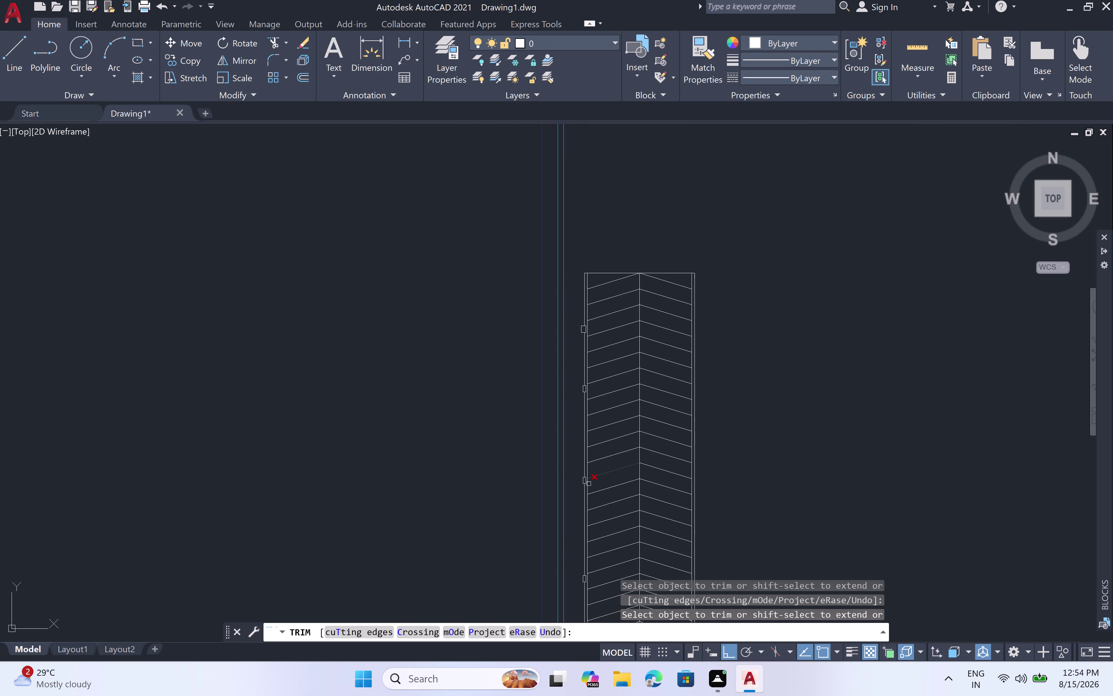
middle_drag(583, 523, 613, 373)
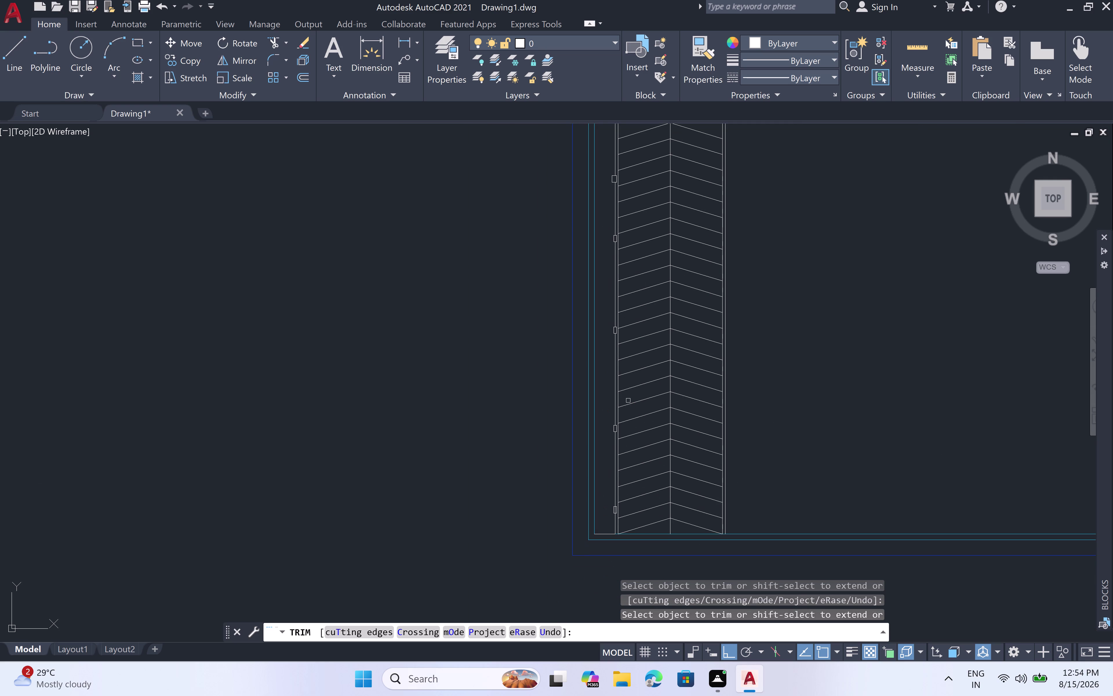
scroll(up, 3)
scroll(down, 3)
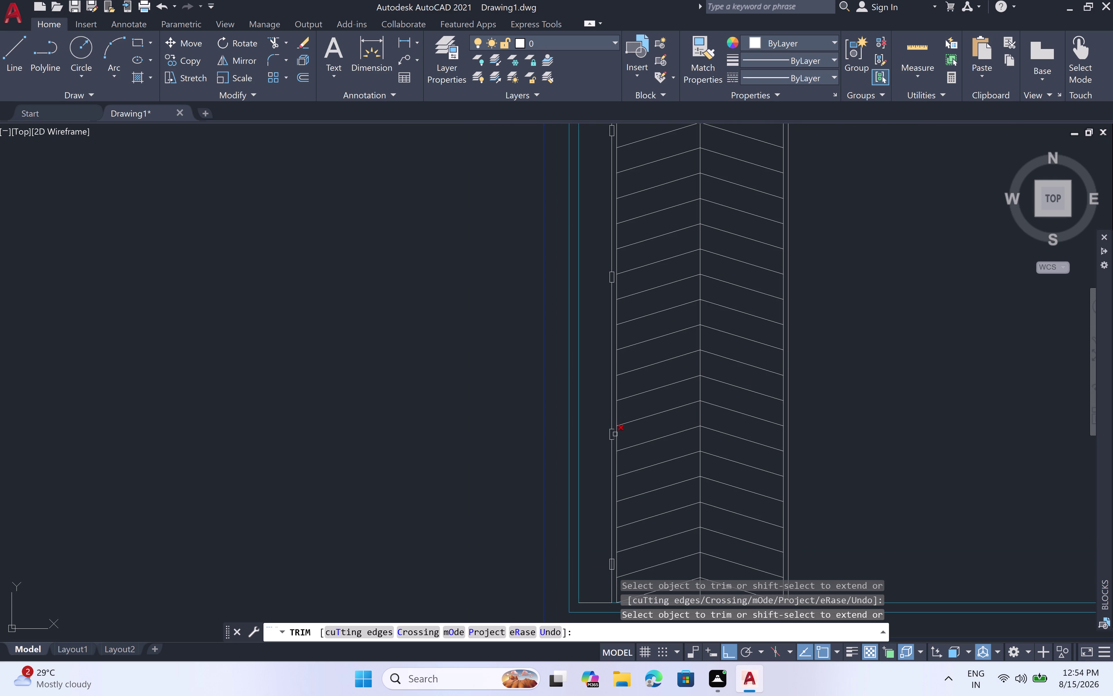
scroll(up, 3)
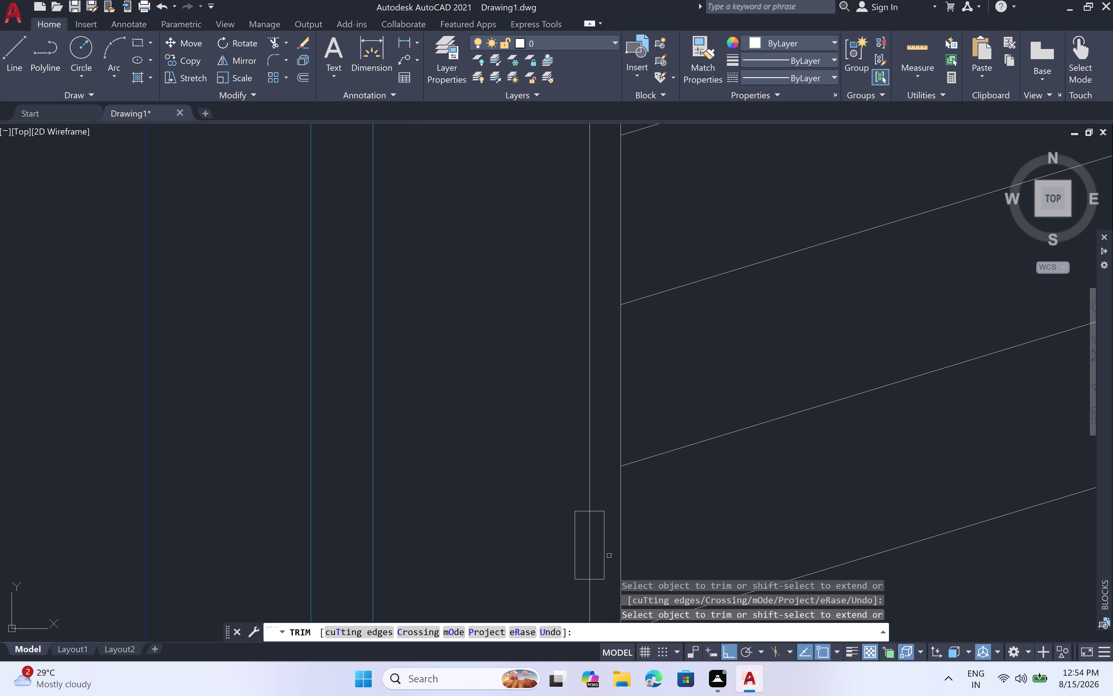
click(589, 547)
scroll(down, 3)
scroll(down, 3)
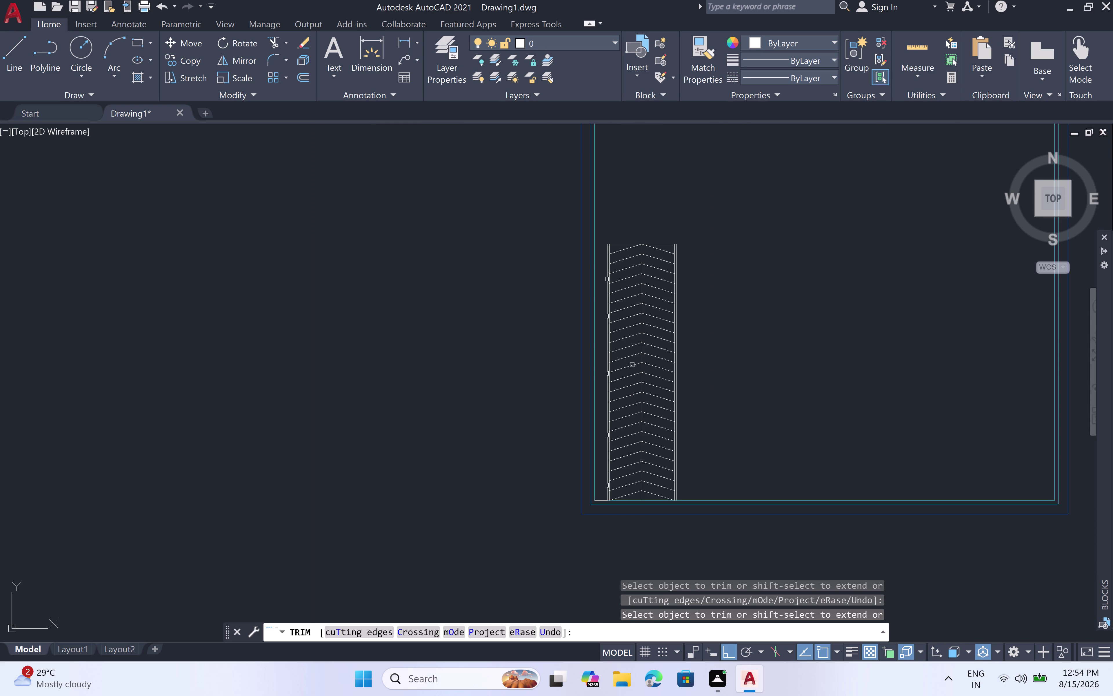
key(Escape)
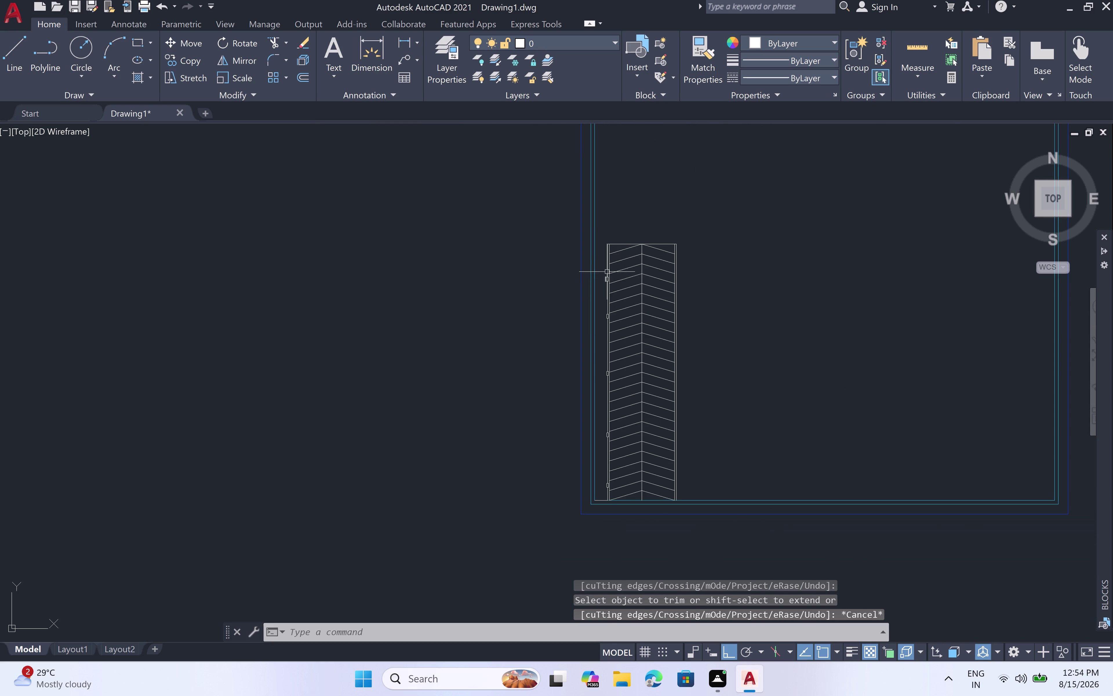
Select the rectangle marker, try reshaping a corner, then undo the change.
scroll(up, 3)
scroll(up, 3)
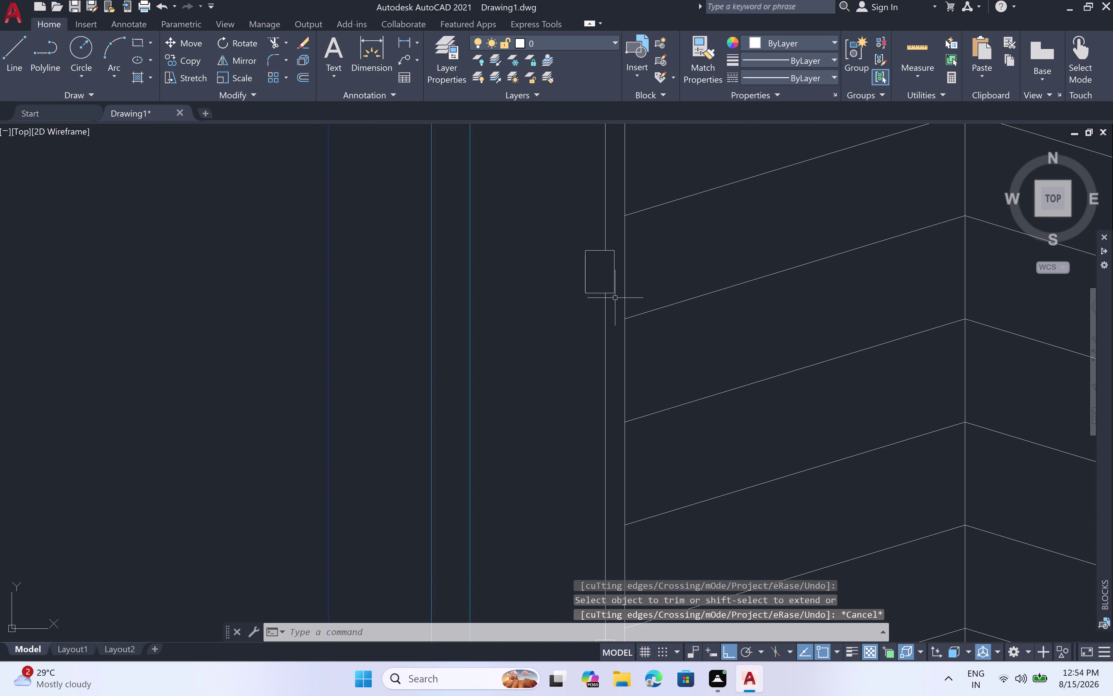
scroll(up, 3)
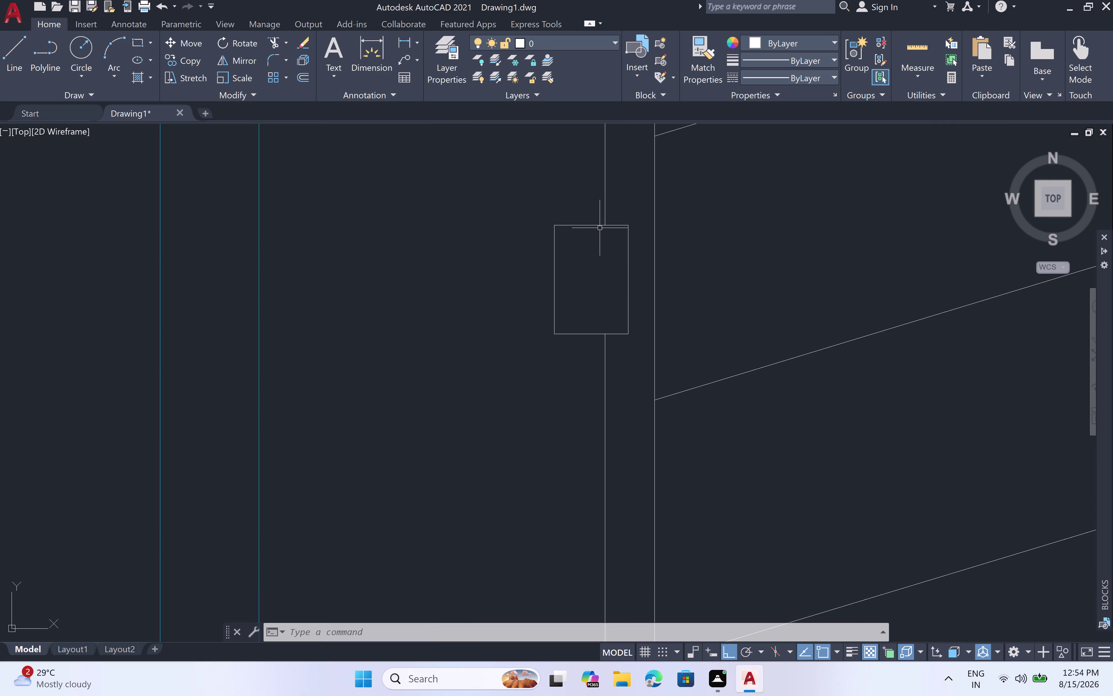
click(639, 222)
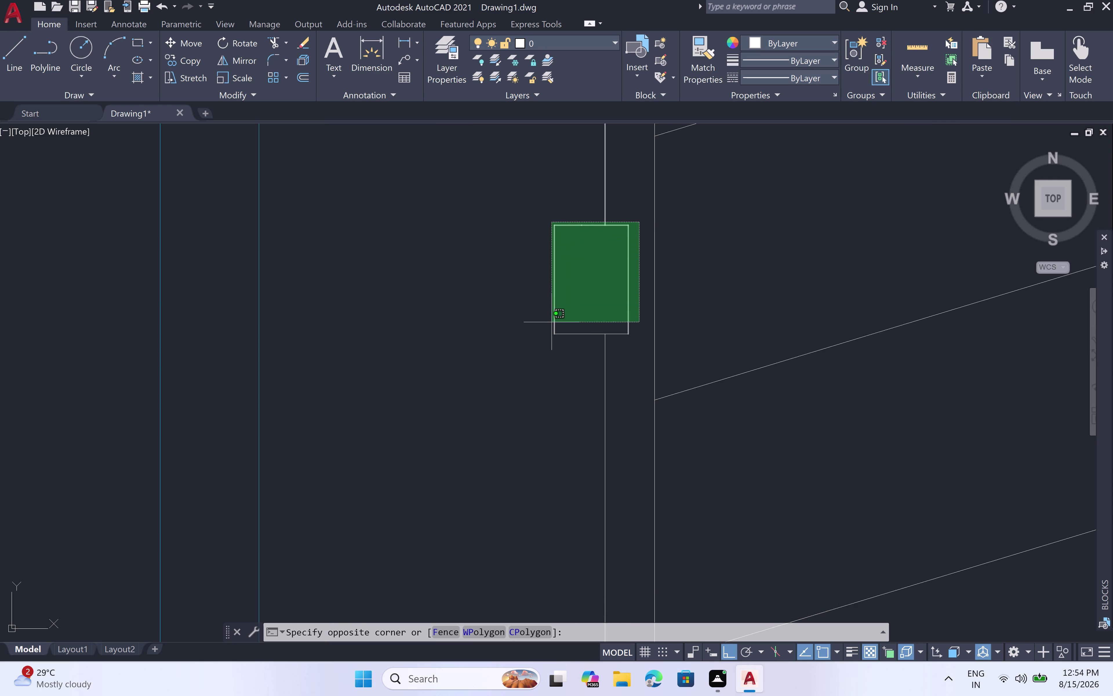
click(550, 327)
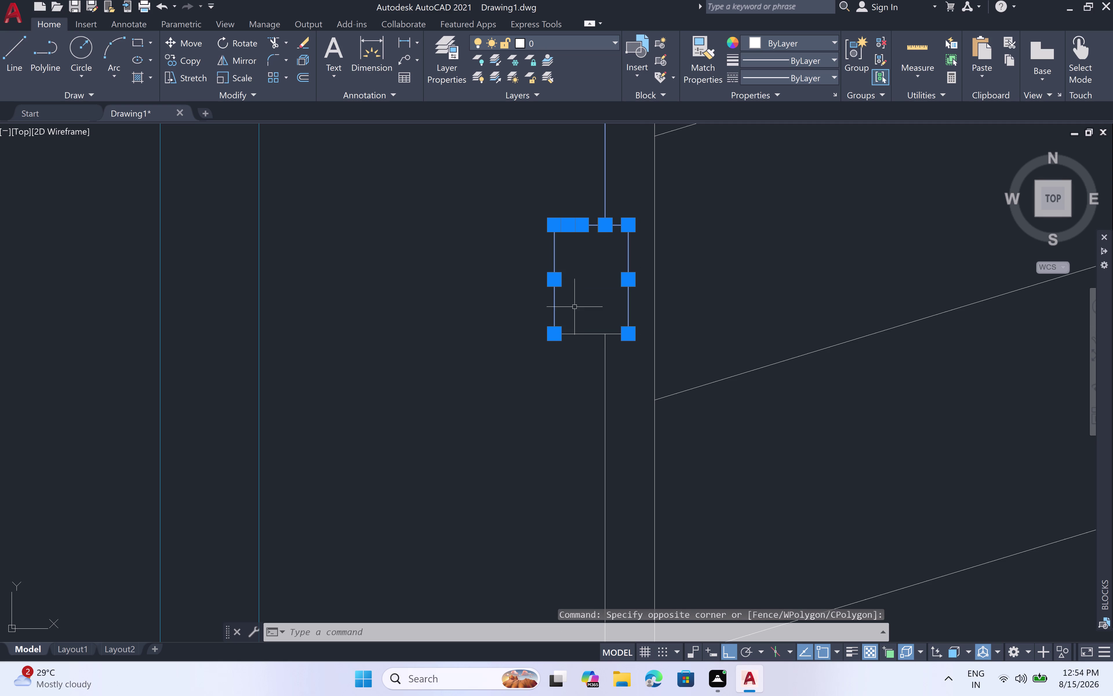
click(592, 334)
scroll(down, 3)
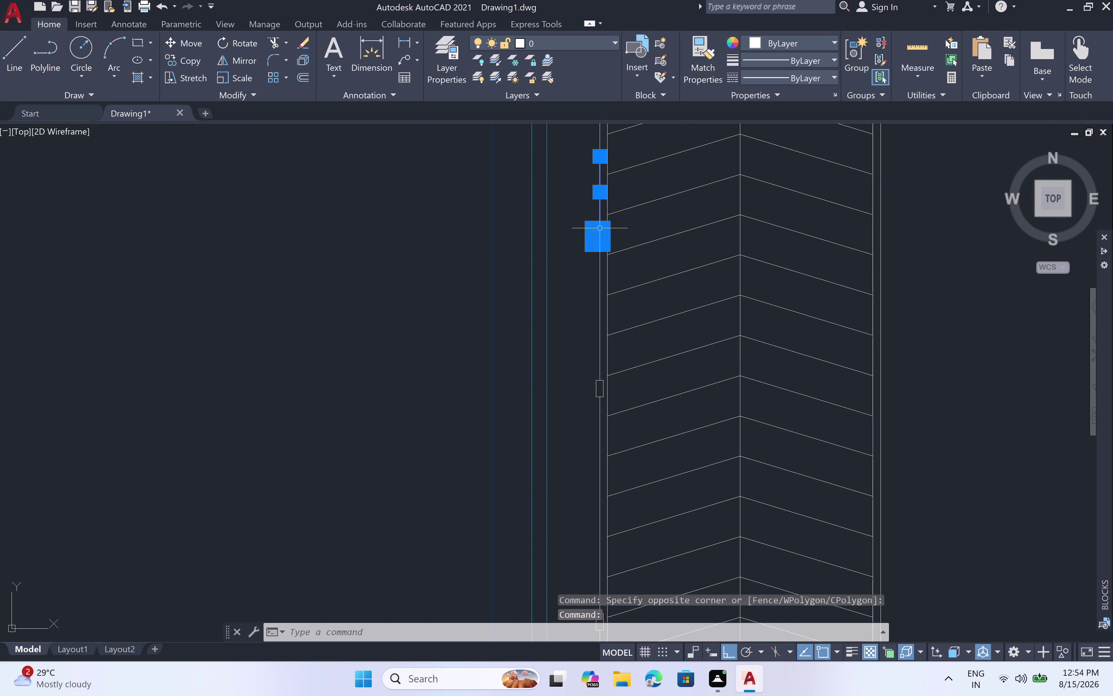
click(595, 156)
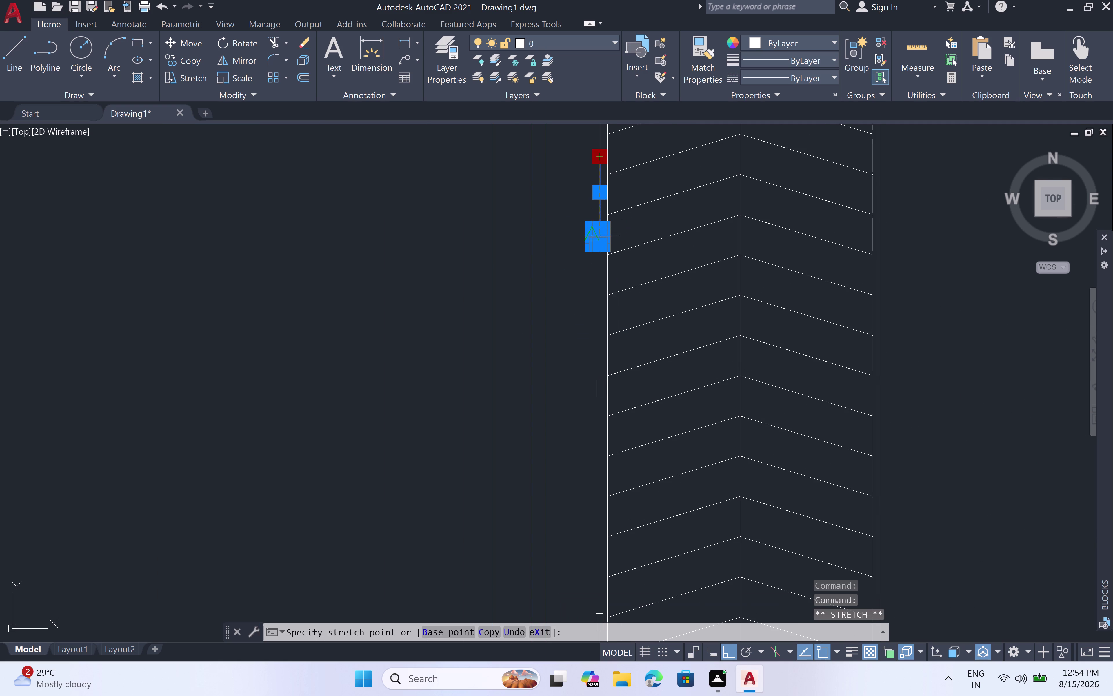
scroll(up, 3)
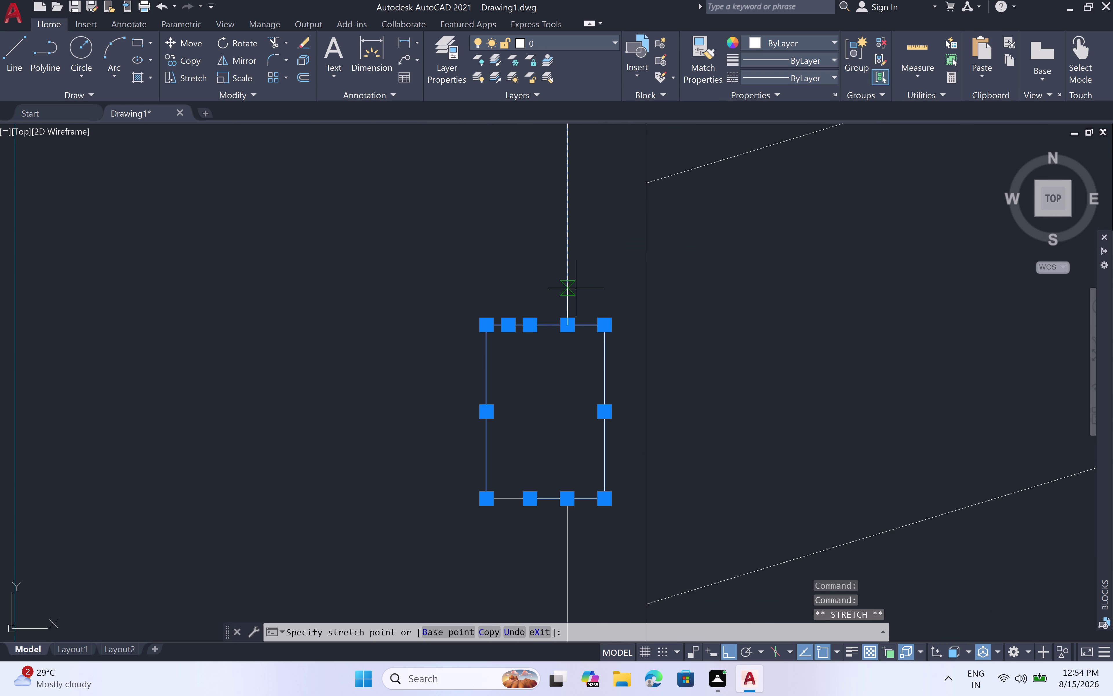
click(572, 324)
scroll(down, 3)
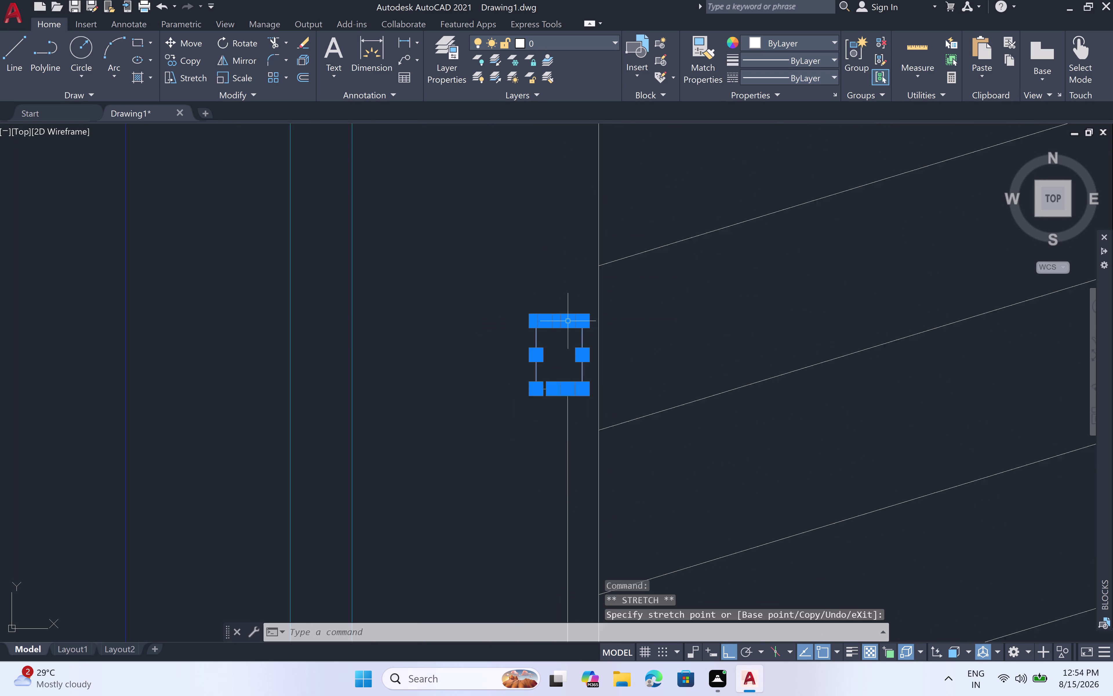
key(ctrl+z)
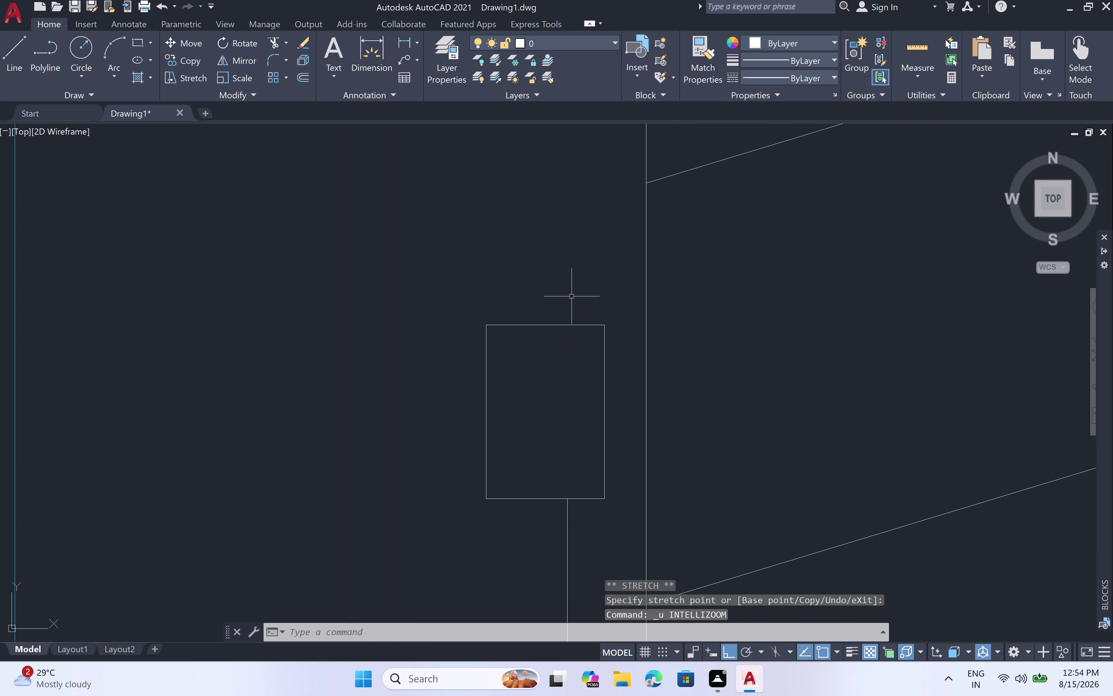
key(ctrl+z)
Try selecting the marker's top edge and whole rectangle, clearing each selection.
scroll(down, 3)
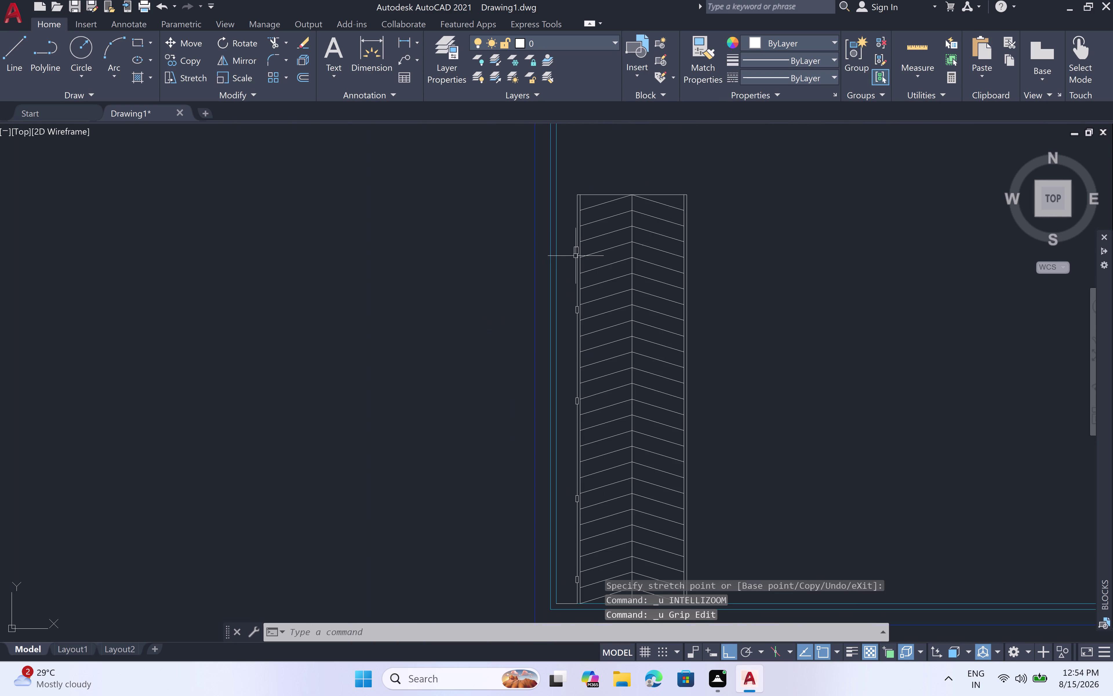
scroll(up, 3)
scroll(up, 3)
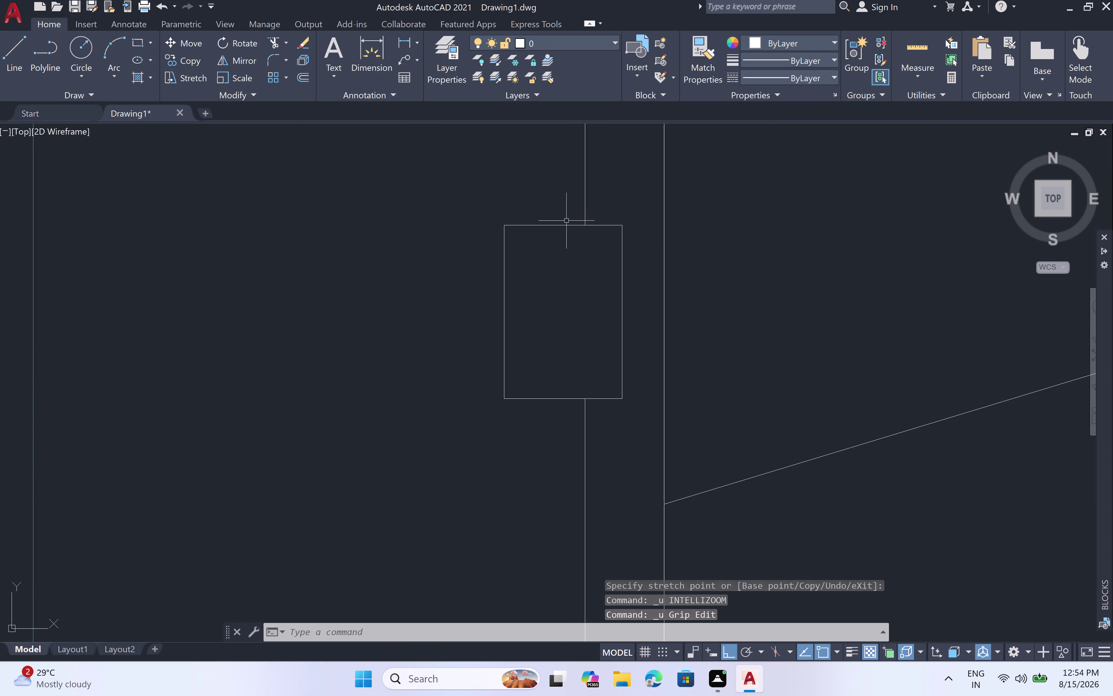
click(565, 224)
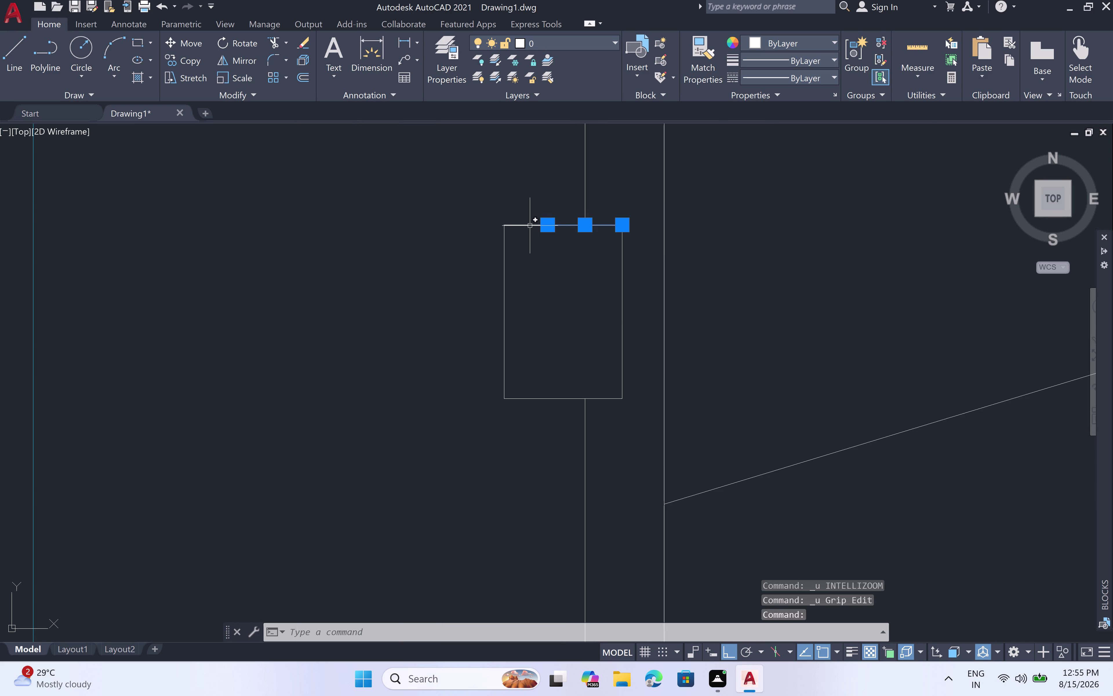
key(Escape)
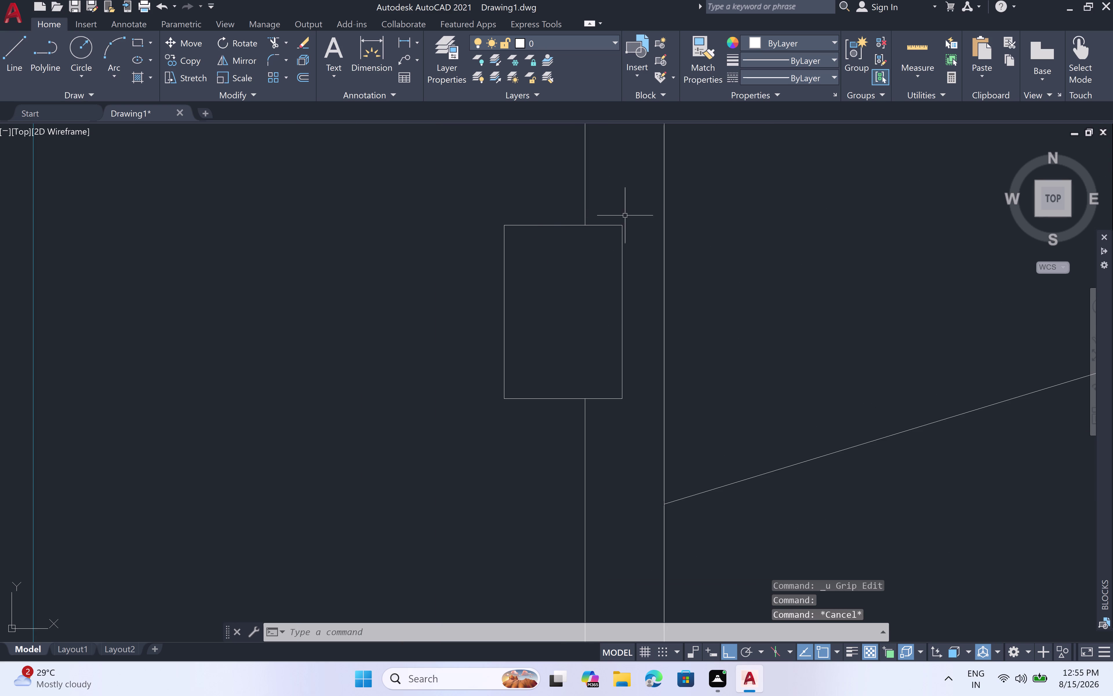
click(629, 223)
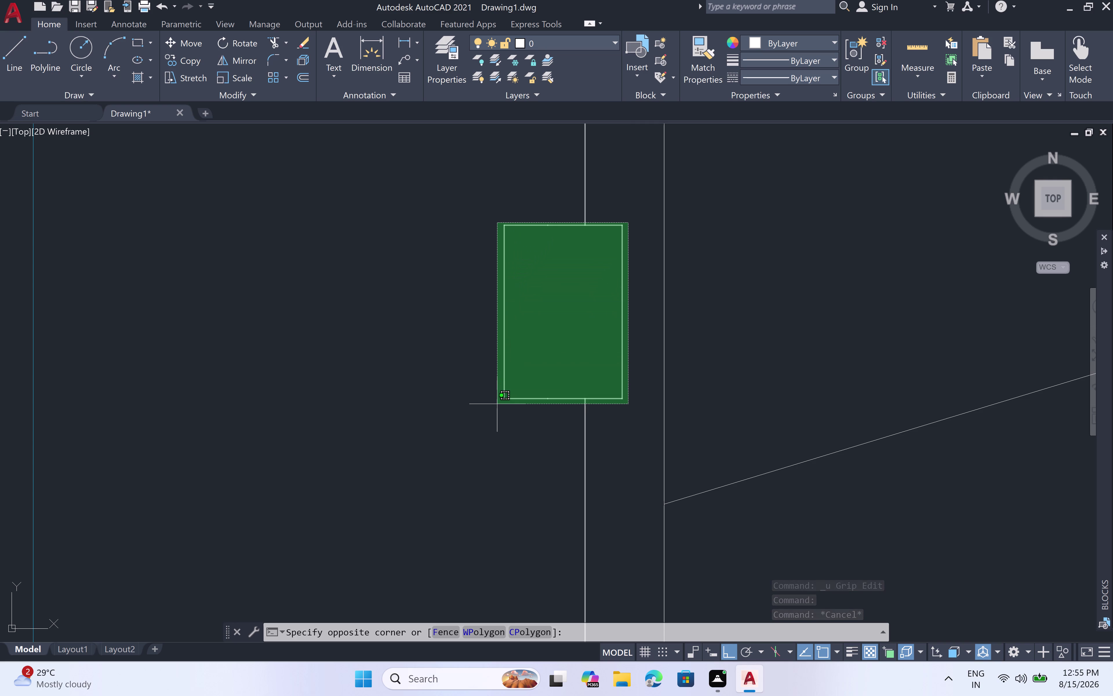
click(497, 399)
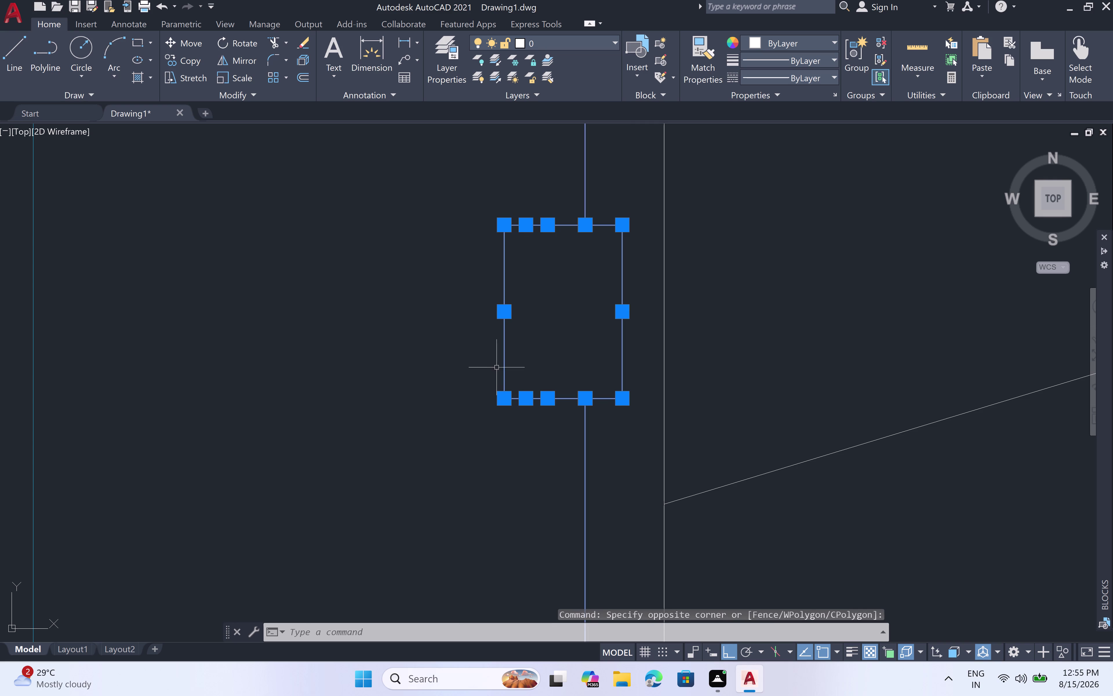
key(Escape)
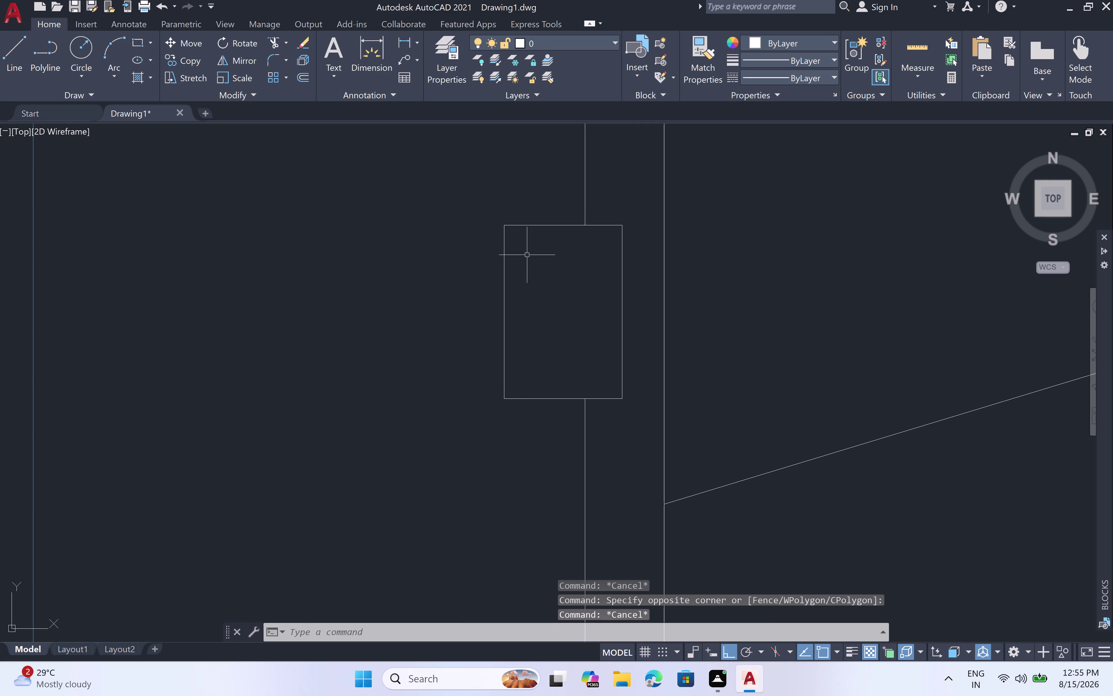
Select the six edge lines of the column marker.
click(534, 225)
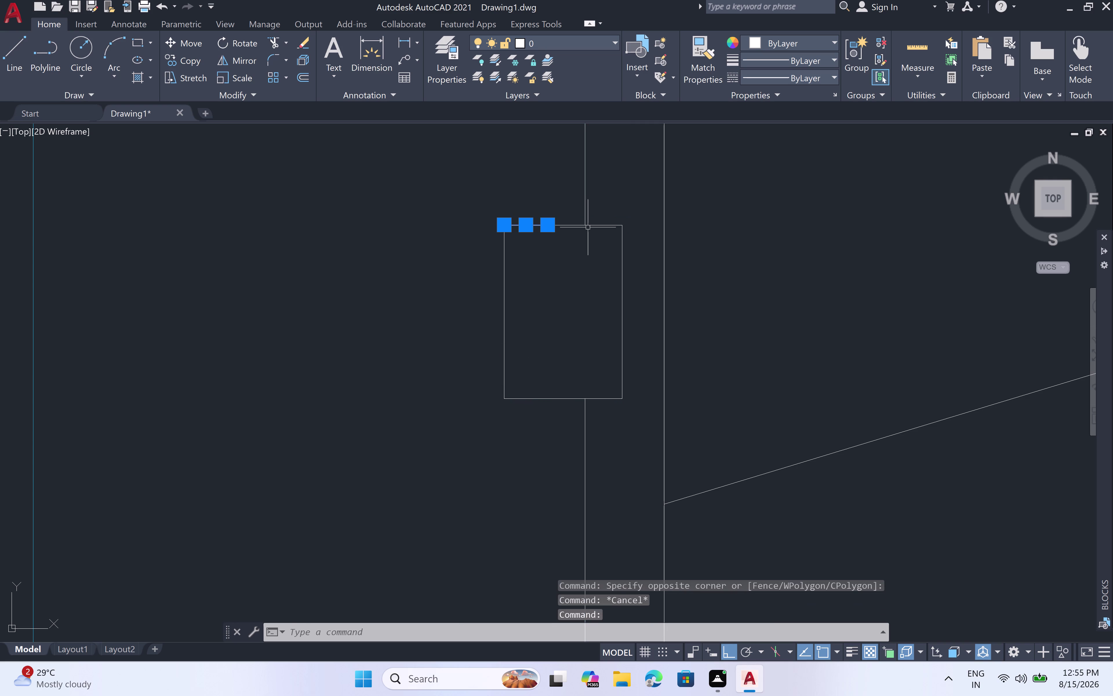
double_click(588, 227)
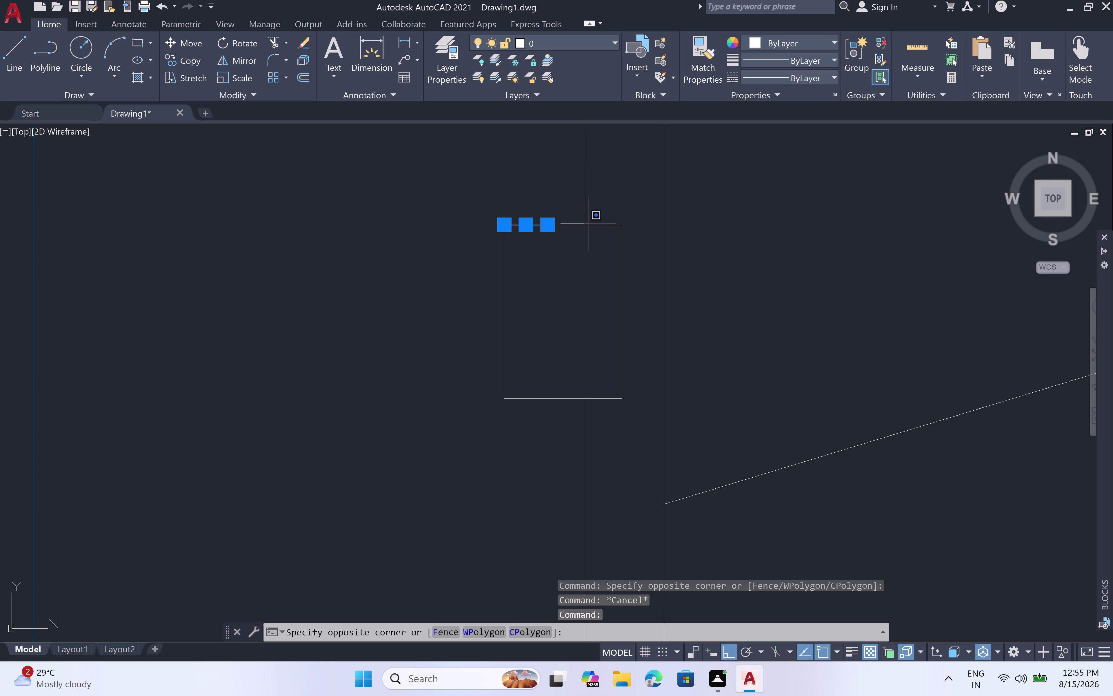
click(588, 225)
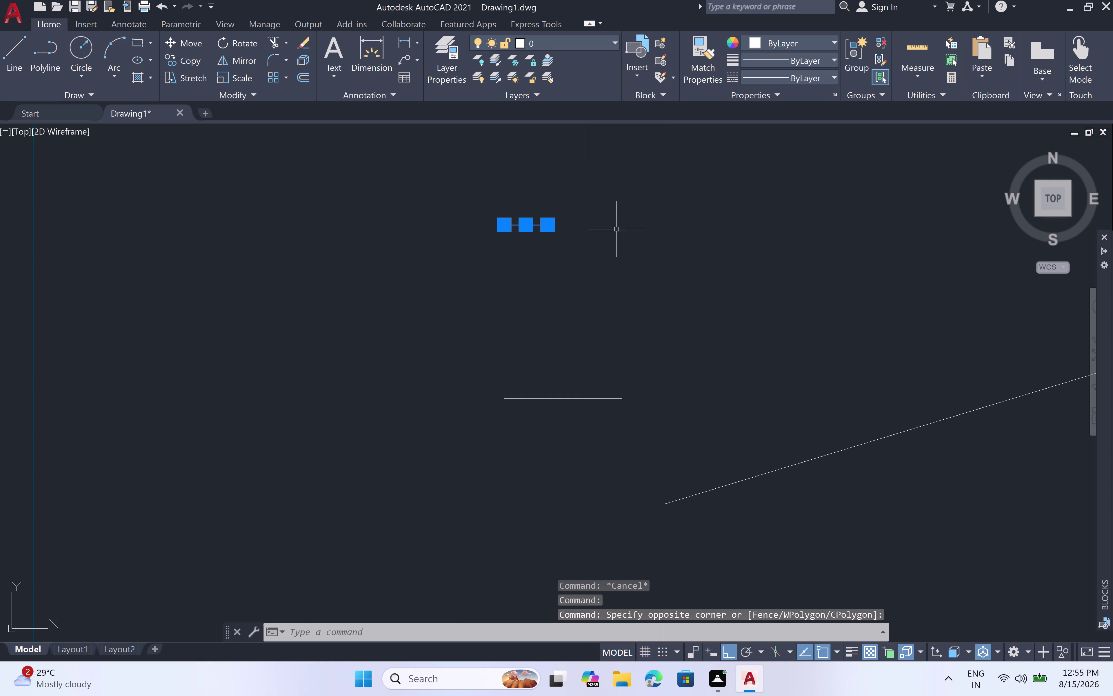
click(621, 225)
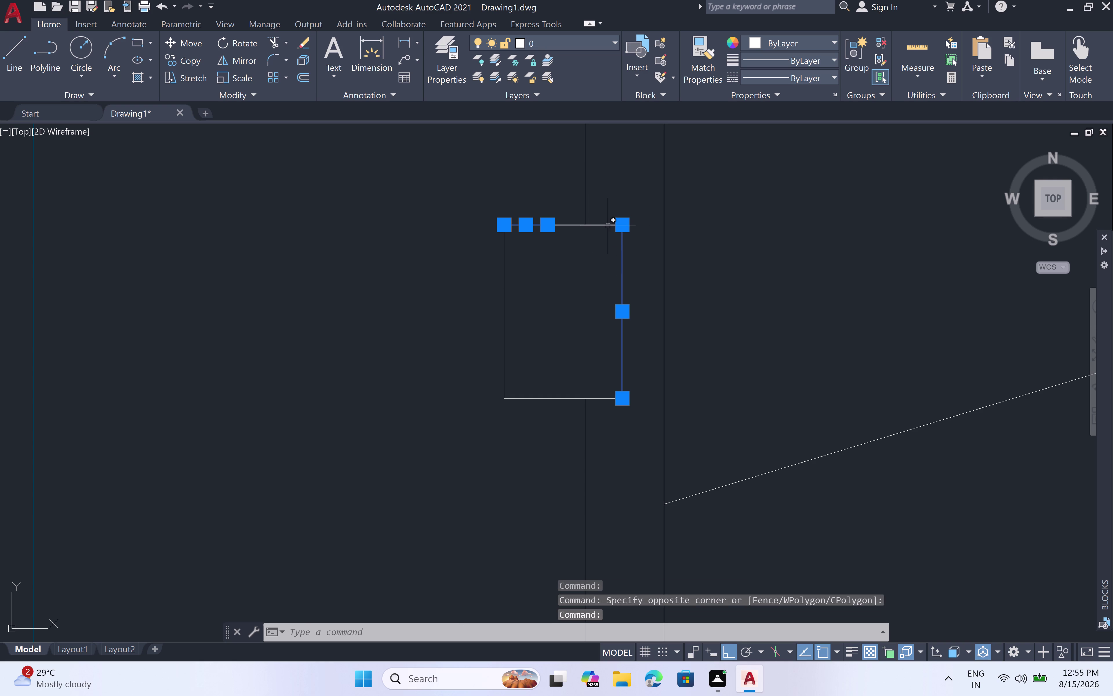
click(608, 226)
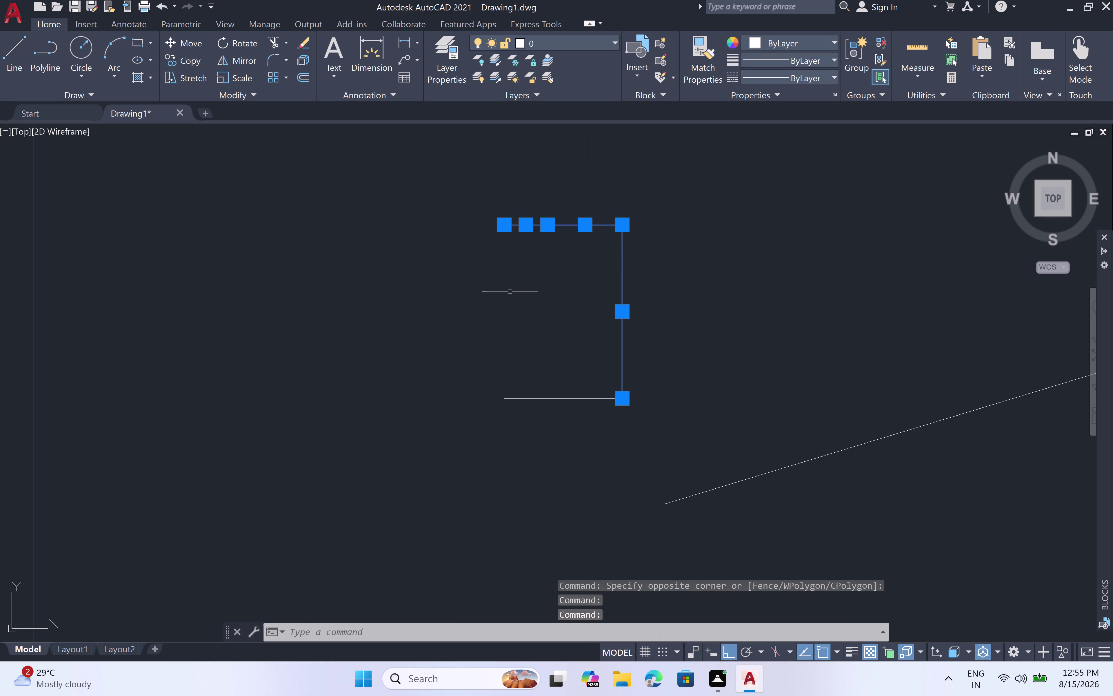
click(505, 298)
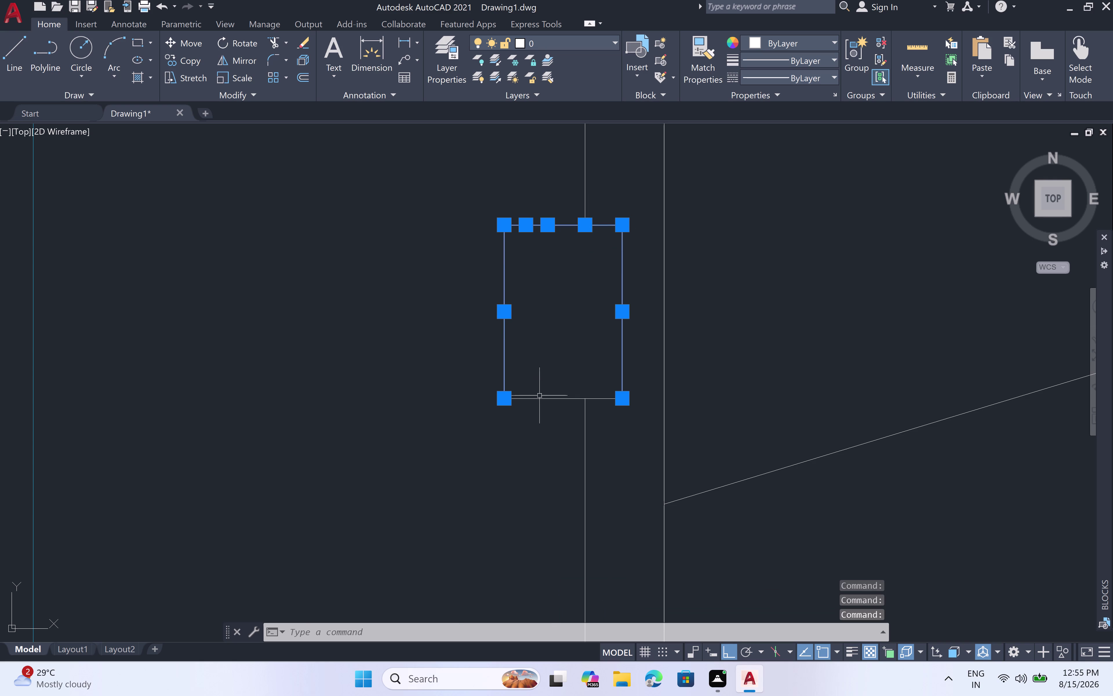
double_click(544, 399)
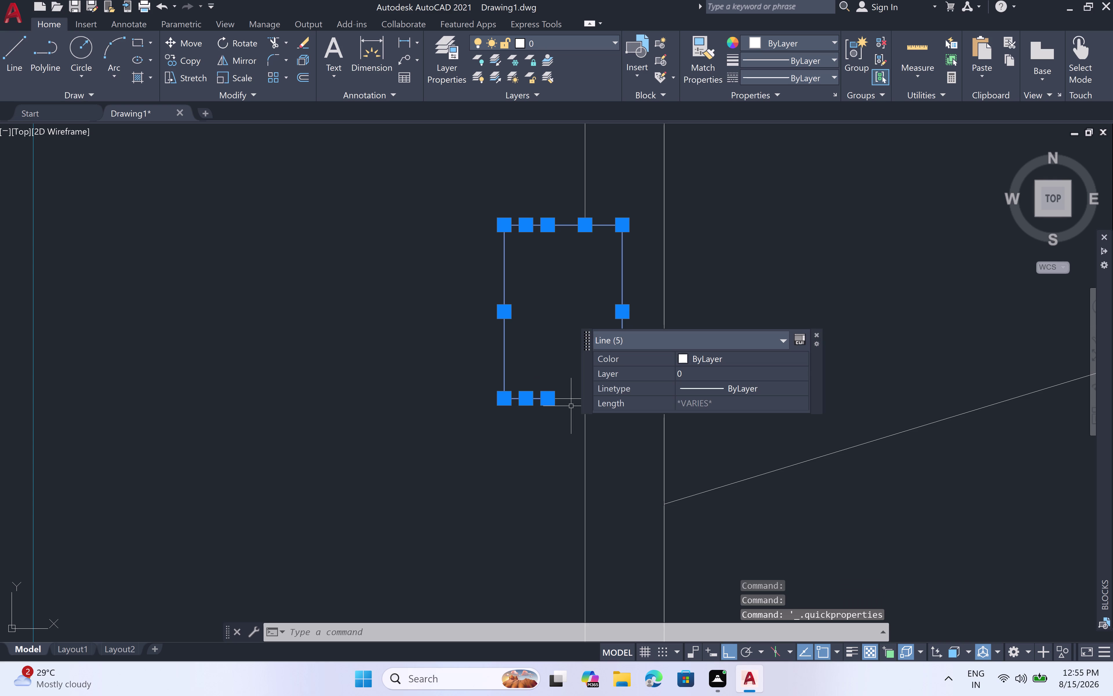
click(574, 398)
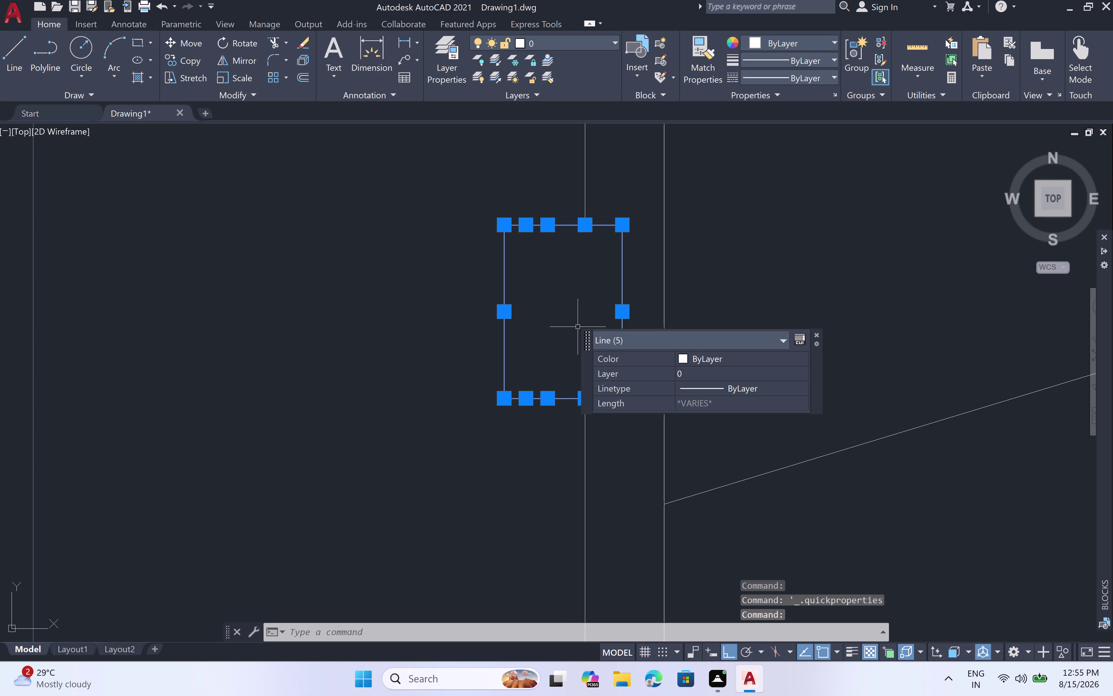
click(819, 336)
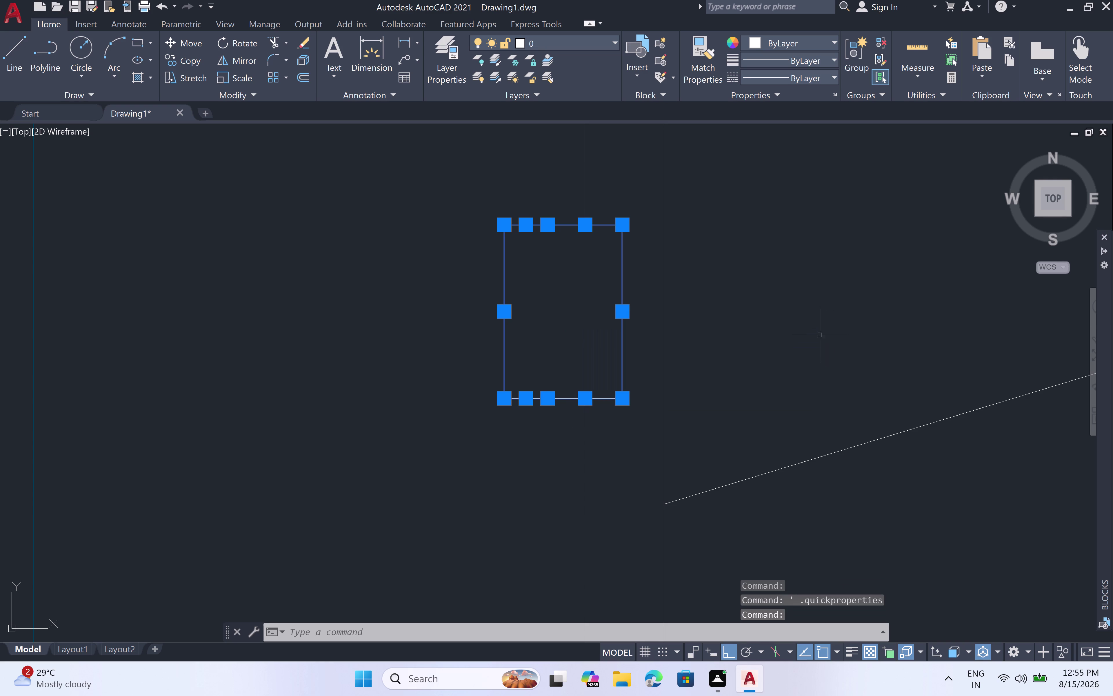
Copy the marker from its bottom corner onto the door's far edge.
key(c)
key(o)
key(space)
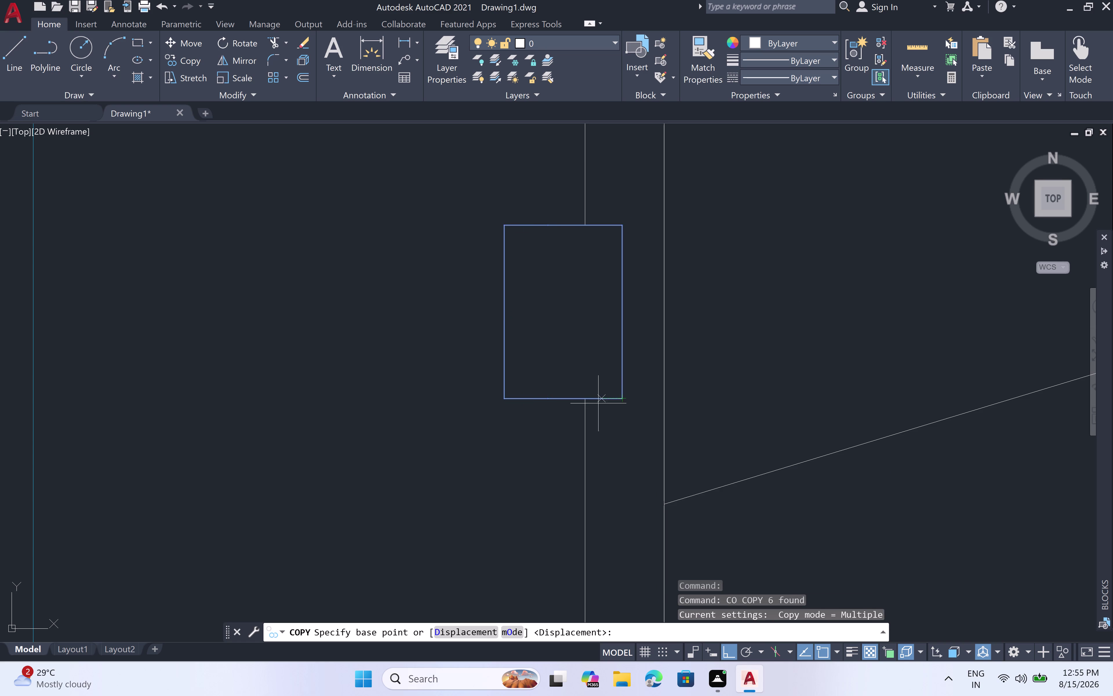
drag(587, 399, 592, 399)
scroll(down, 3)
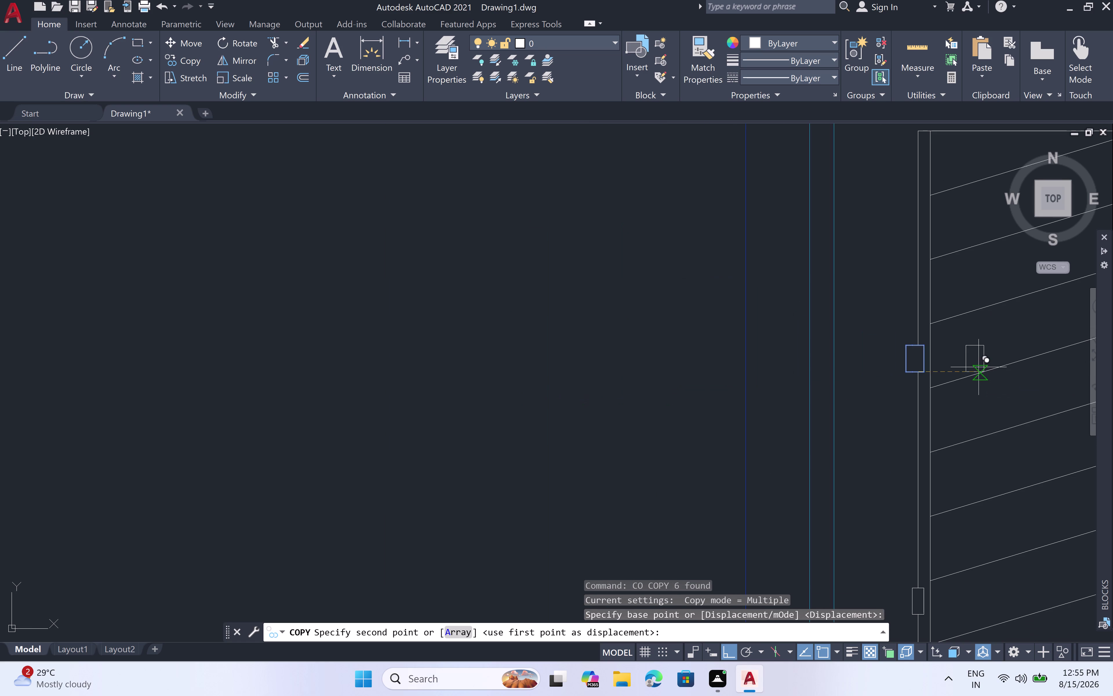
middle_drag(1005, 376, 603, 374)
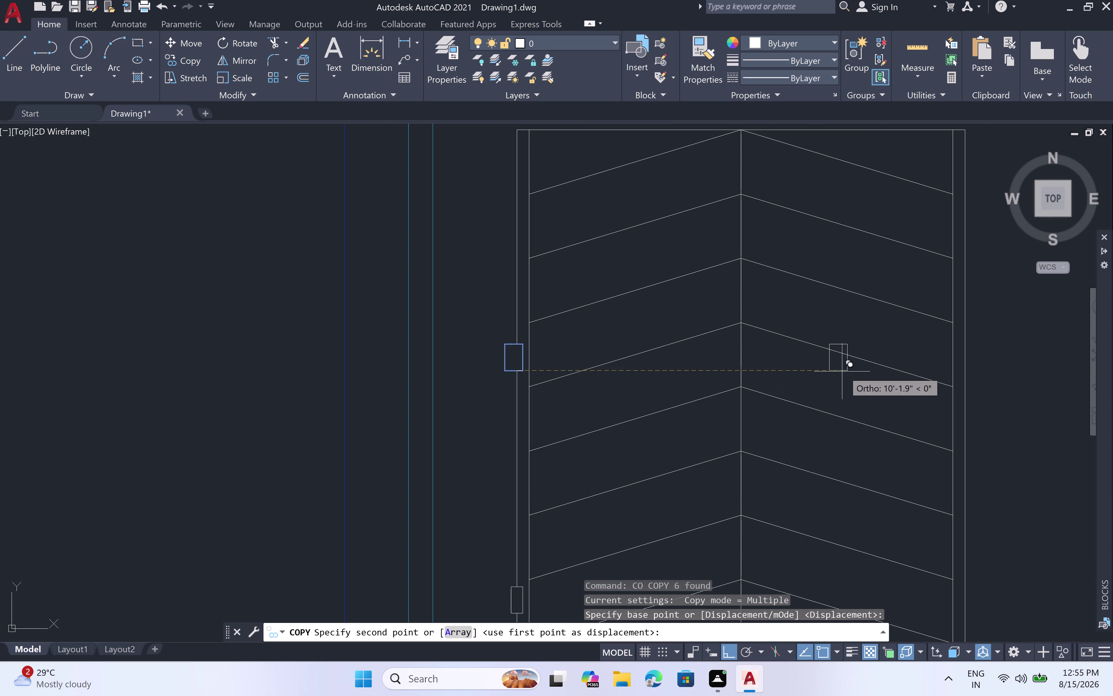
scroll(up, 3)
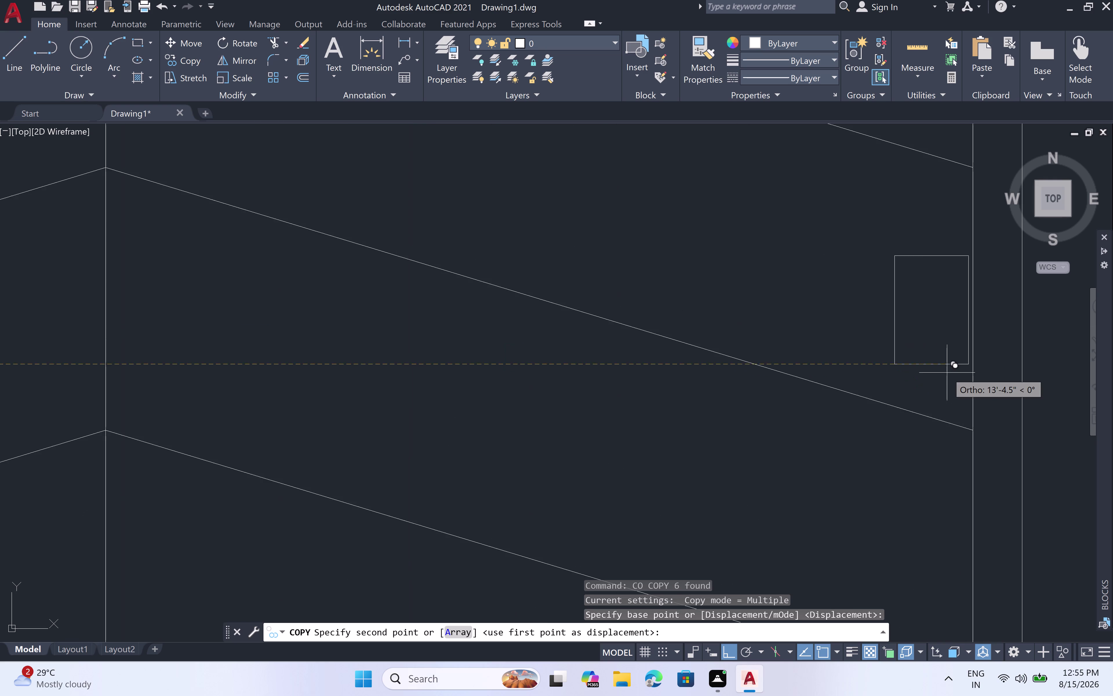
scroll(up, 3)
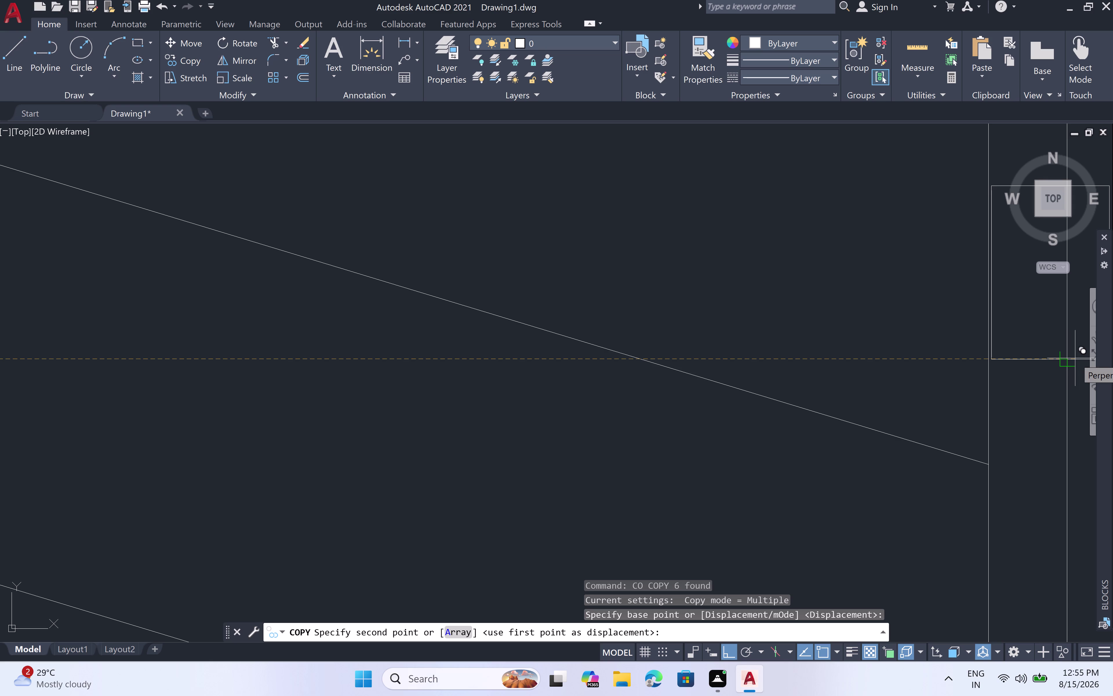
scroll(down, 3)
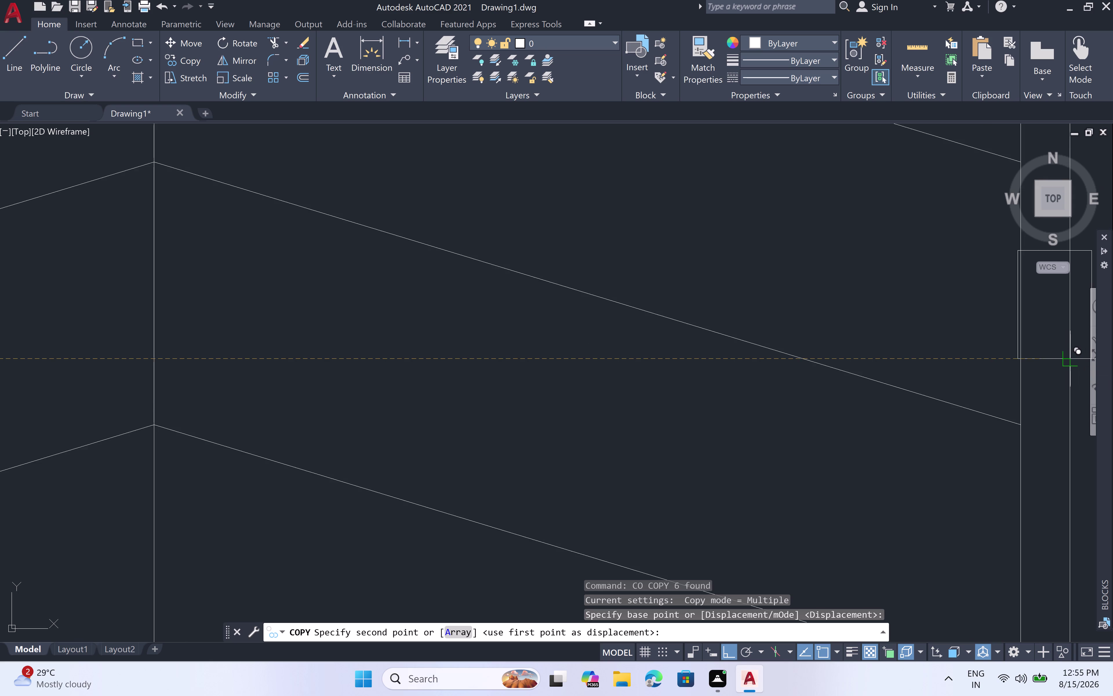
scroll(down, 3)
scroll(down, 3)
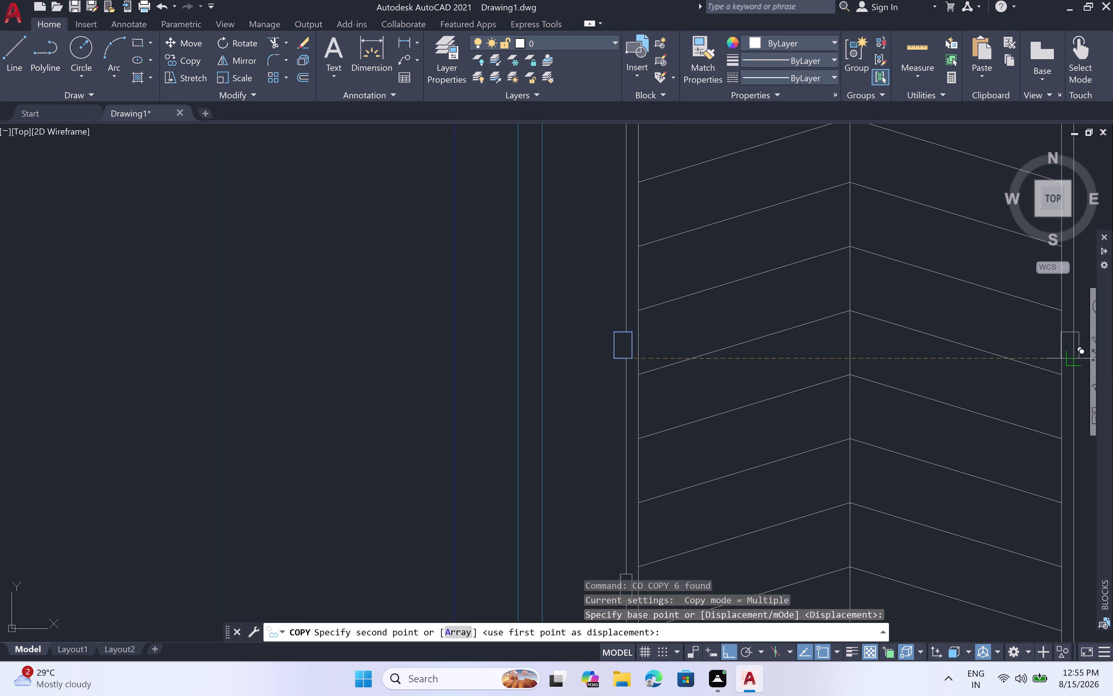
scroll(up, 3)
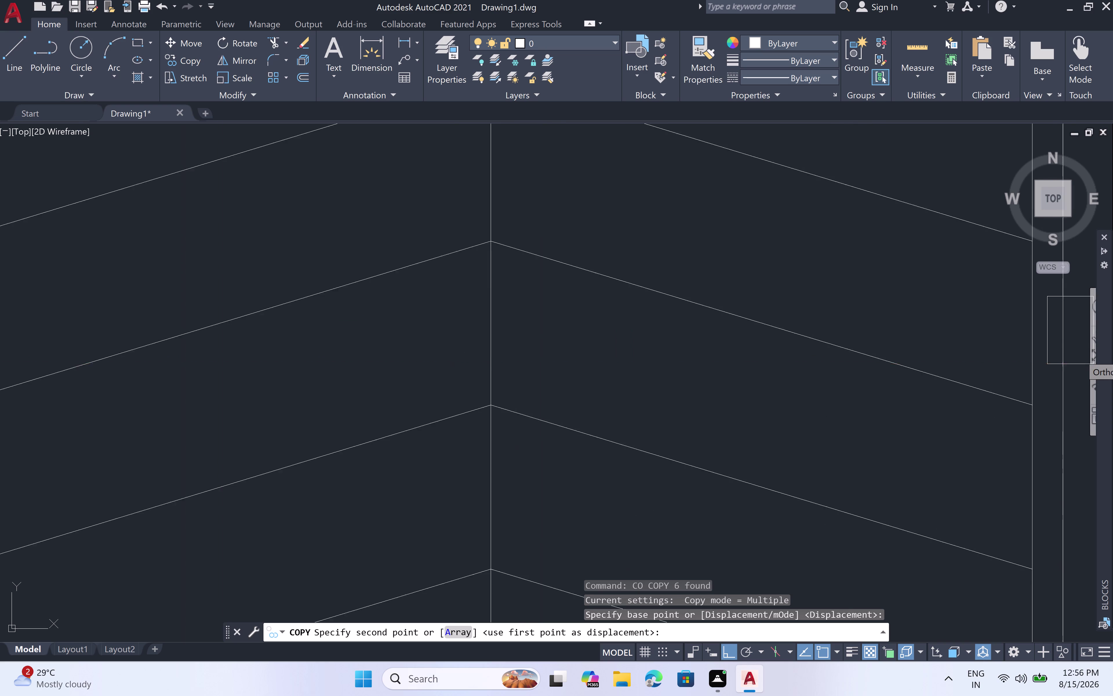
scroll(up, 3)
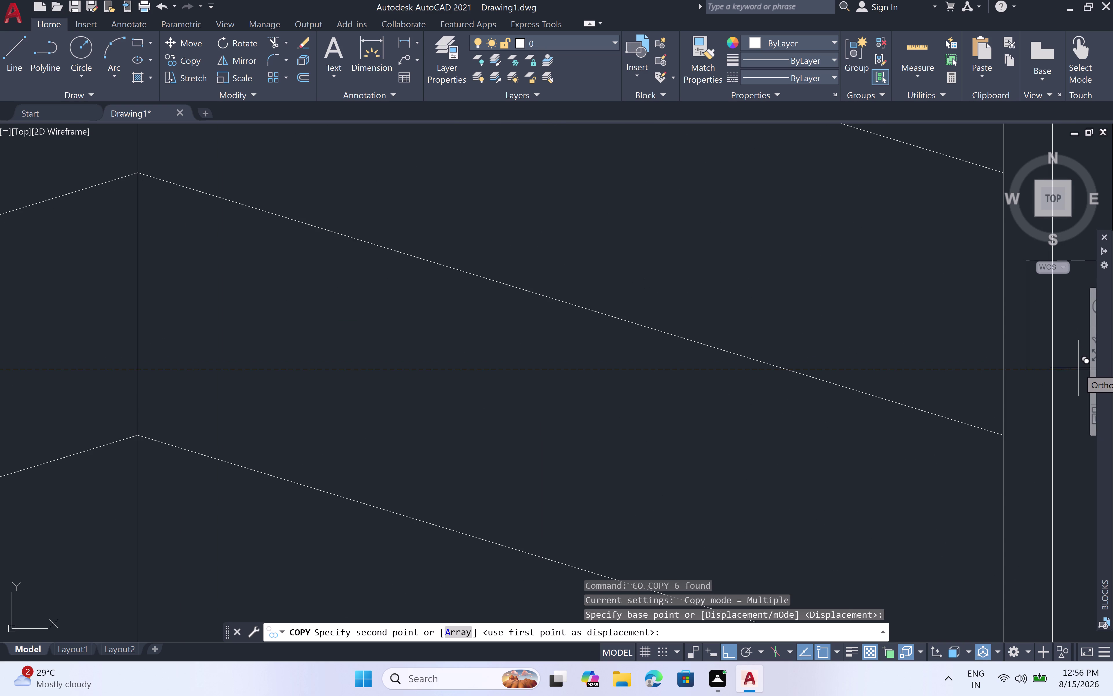
click(1078, 368)
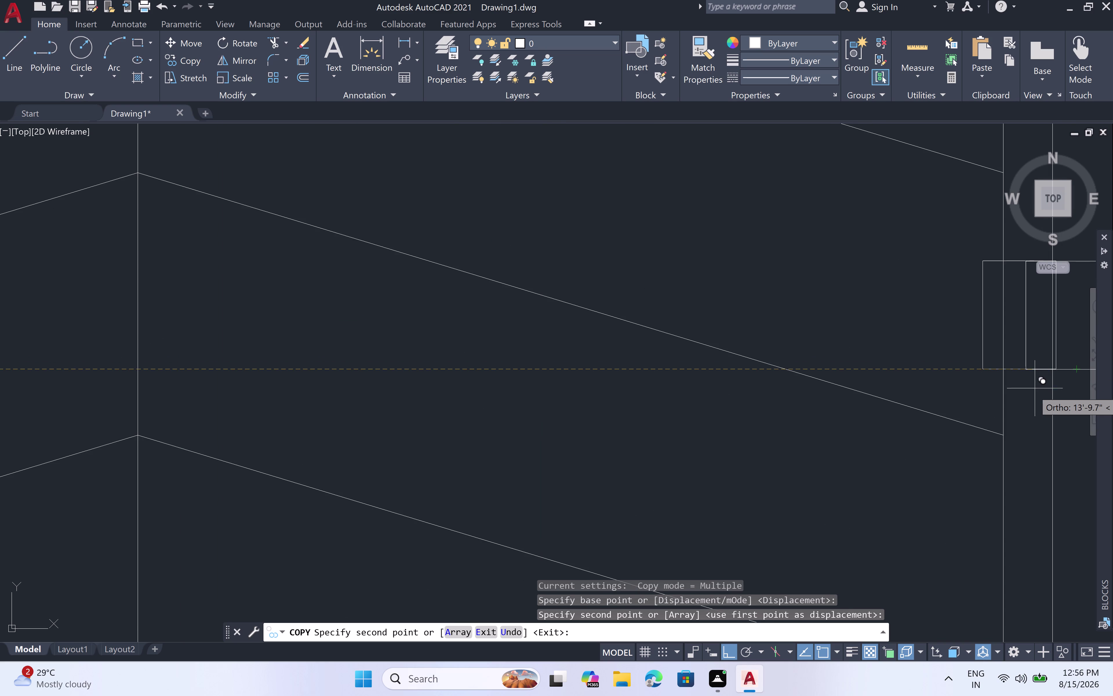
key(Escape)
scroll(down, 3)
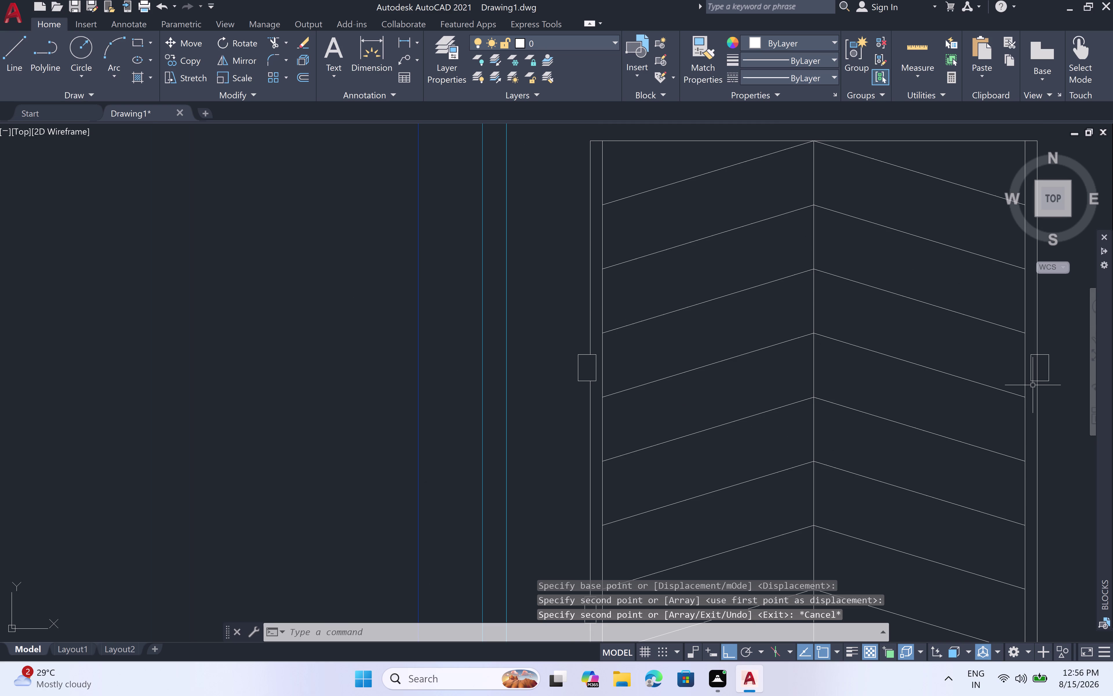
middle_drag(864, 476, 864, 408)
scroll(up, 3)
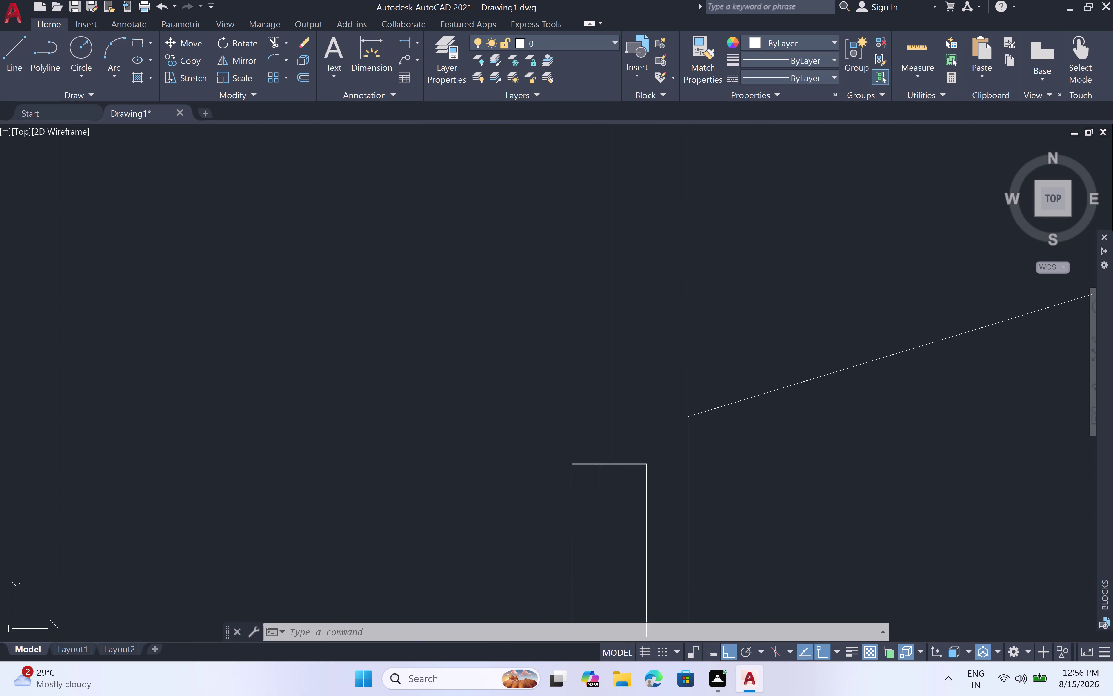
click(599, 464)
scroll(down, 3)
middle_drag(608, 513, 612, 381)
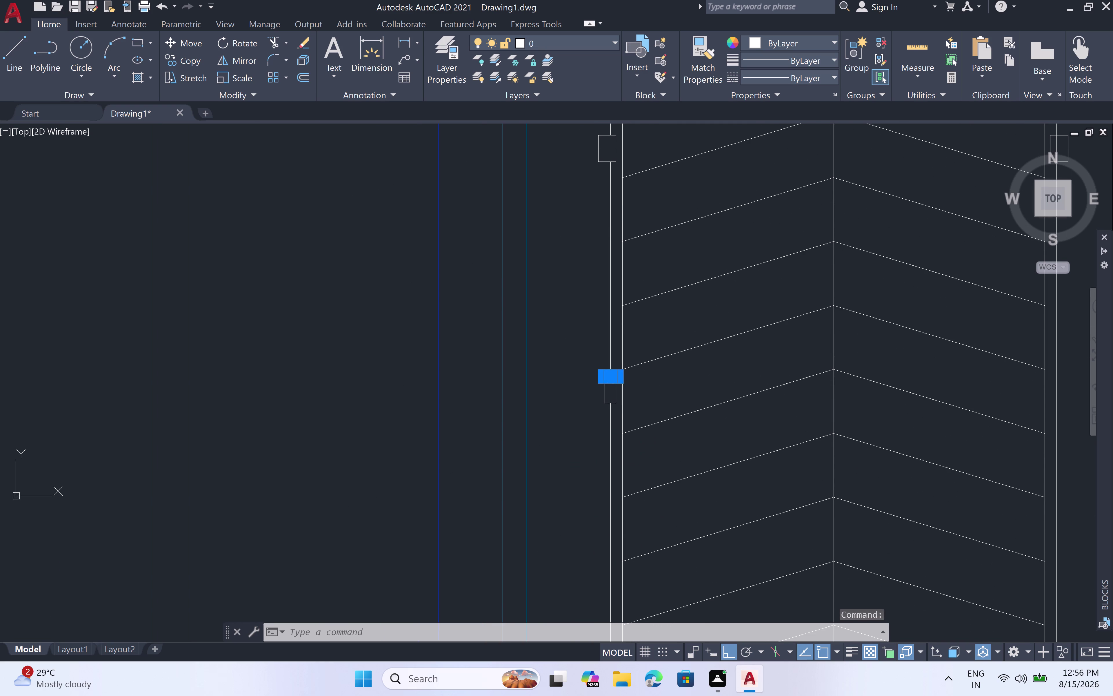
scroll(up, 3)
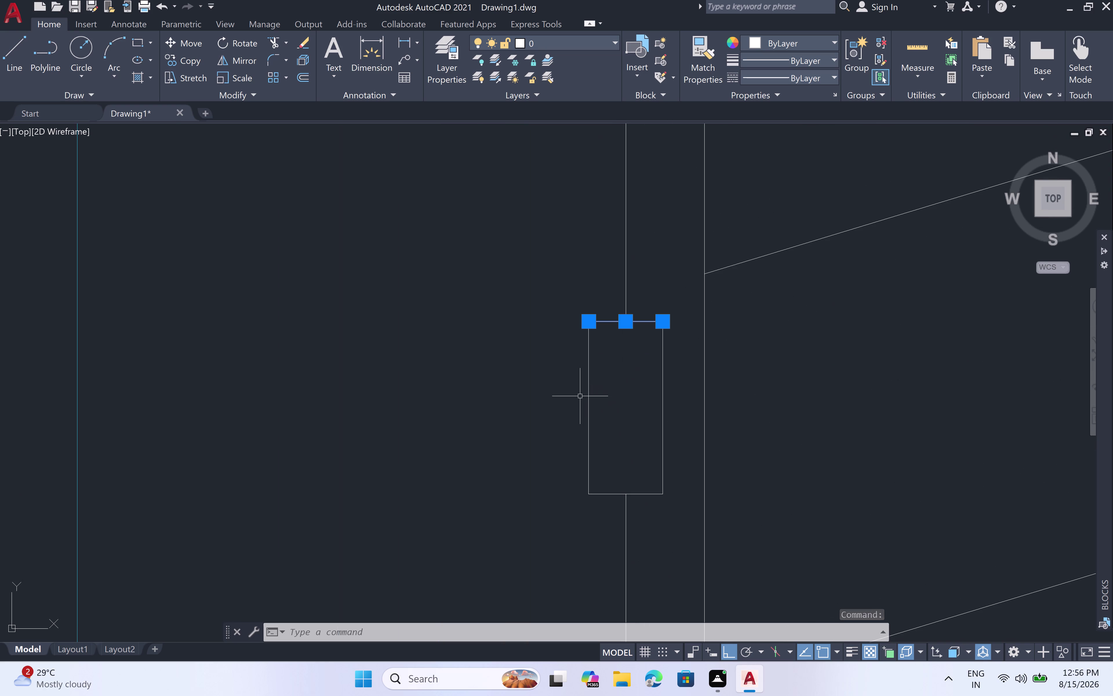
double_click(589, 397)
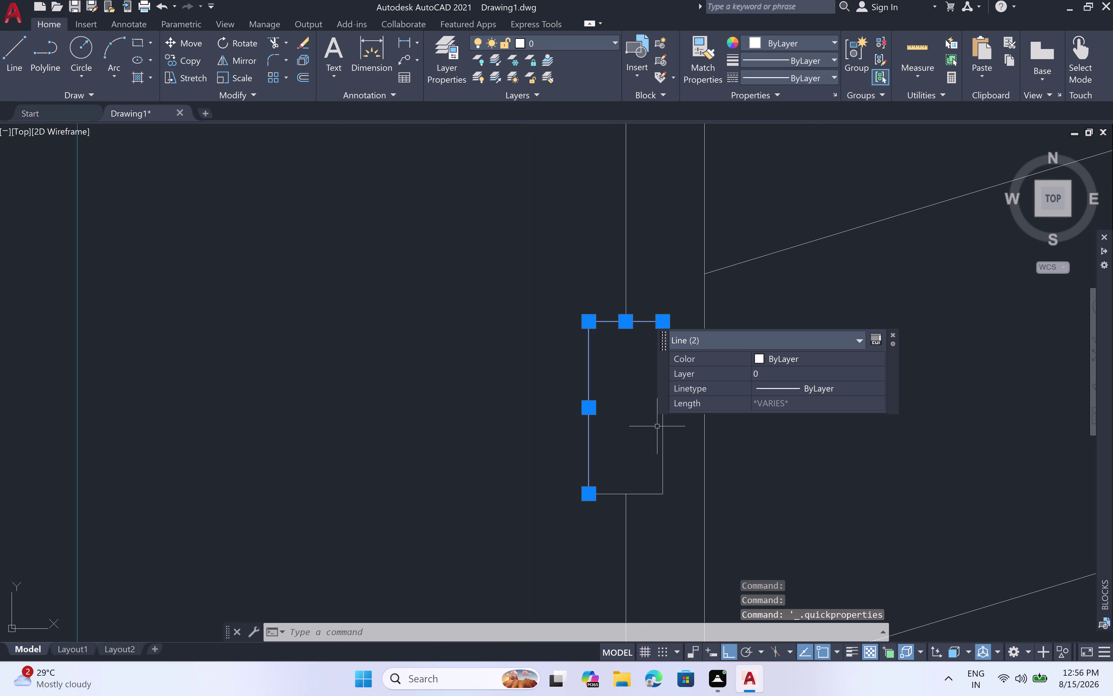
click(661, 434)
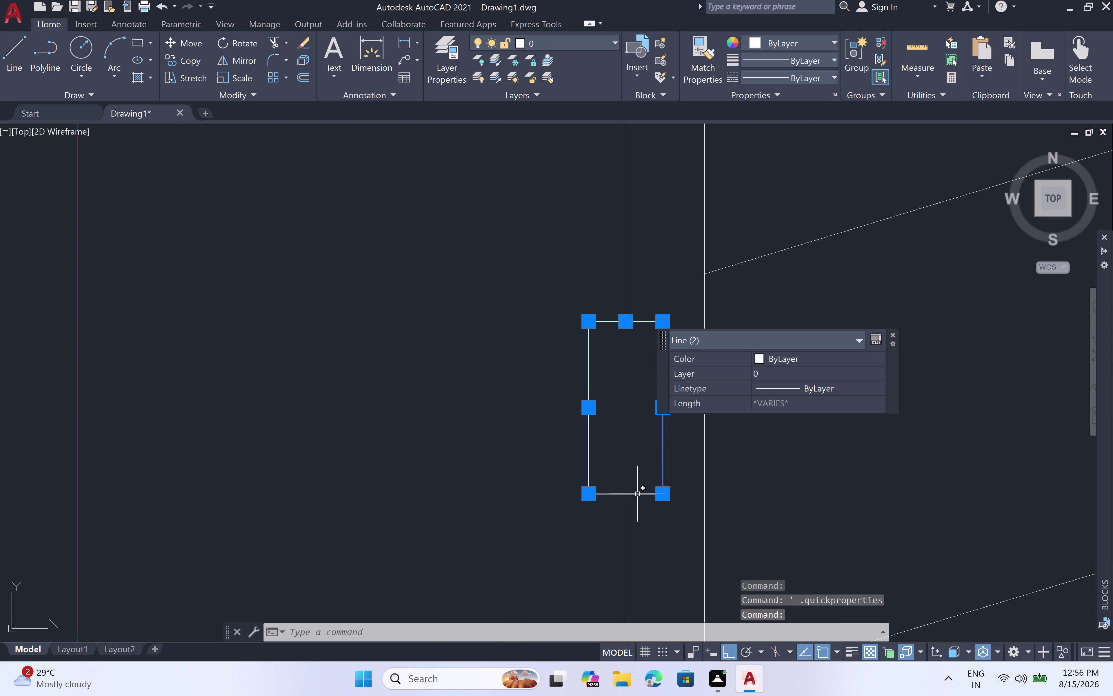
click(638, 494)
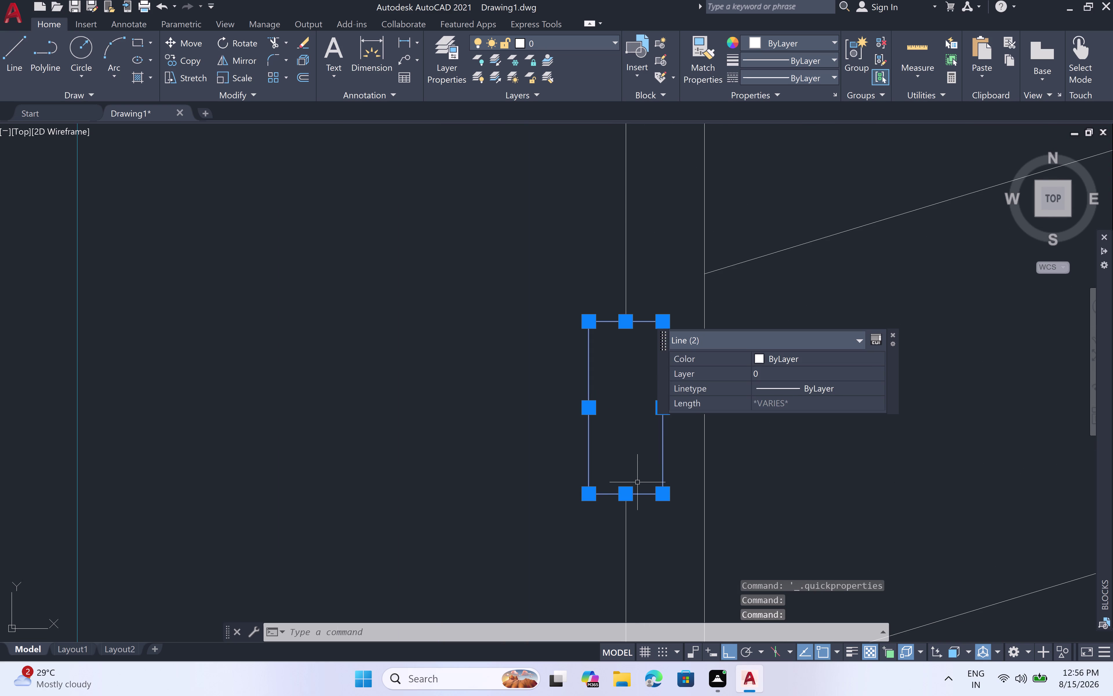
key(c)
key(space)
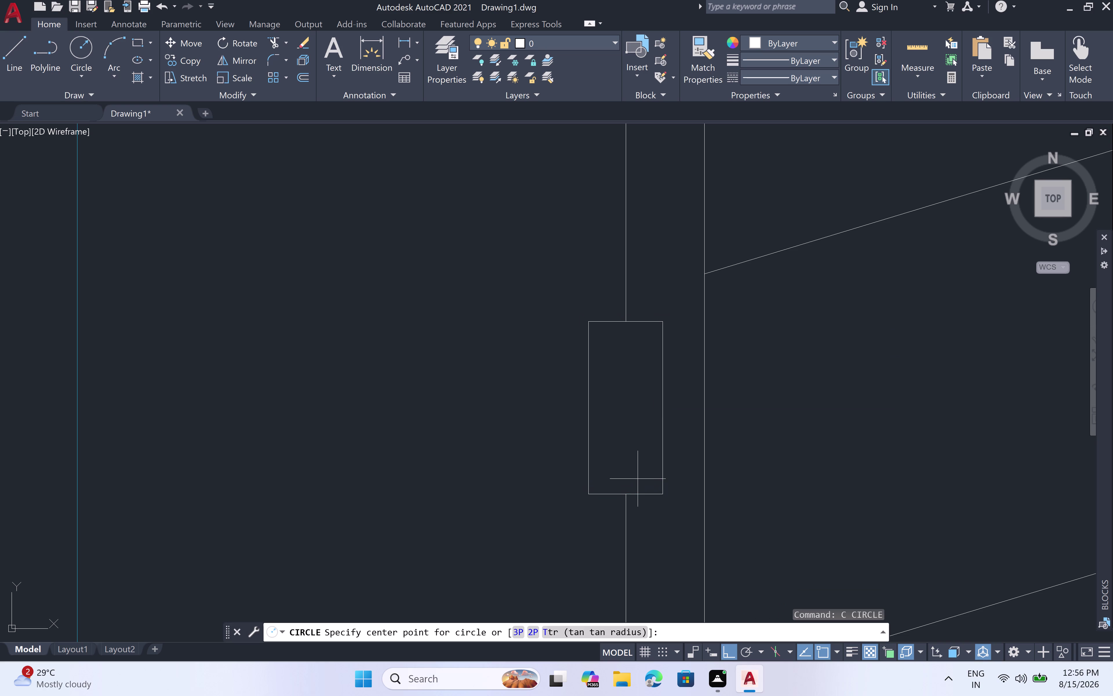
key(BackSpace)
key(Escape)
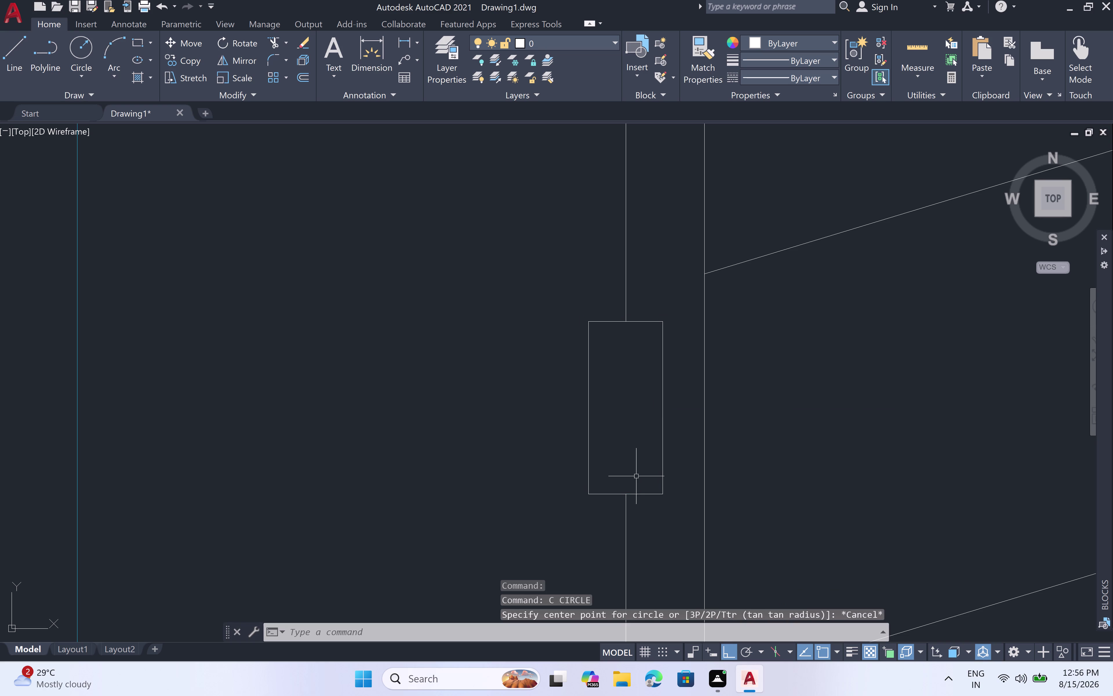
click(652, 319)
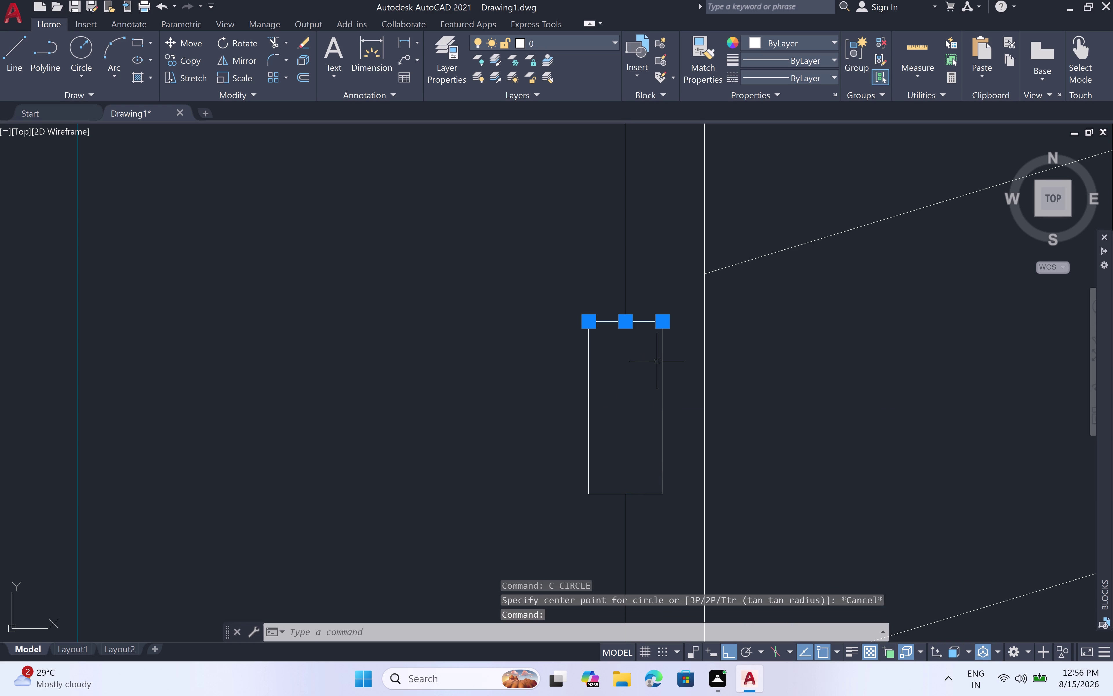
click(663, 369)
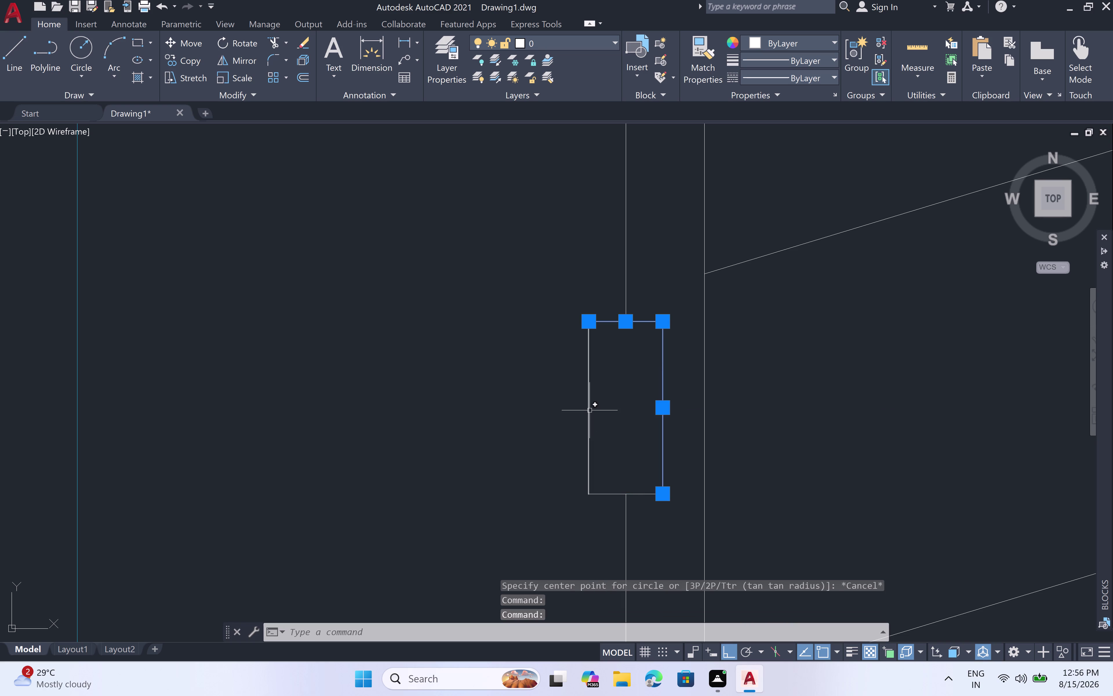
click(590, 410)
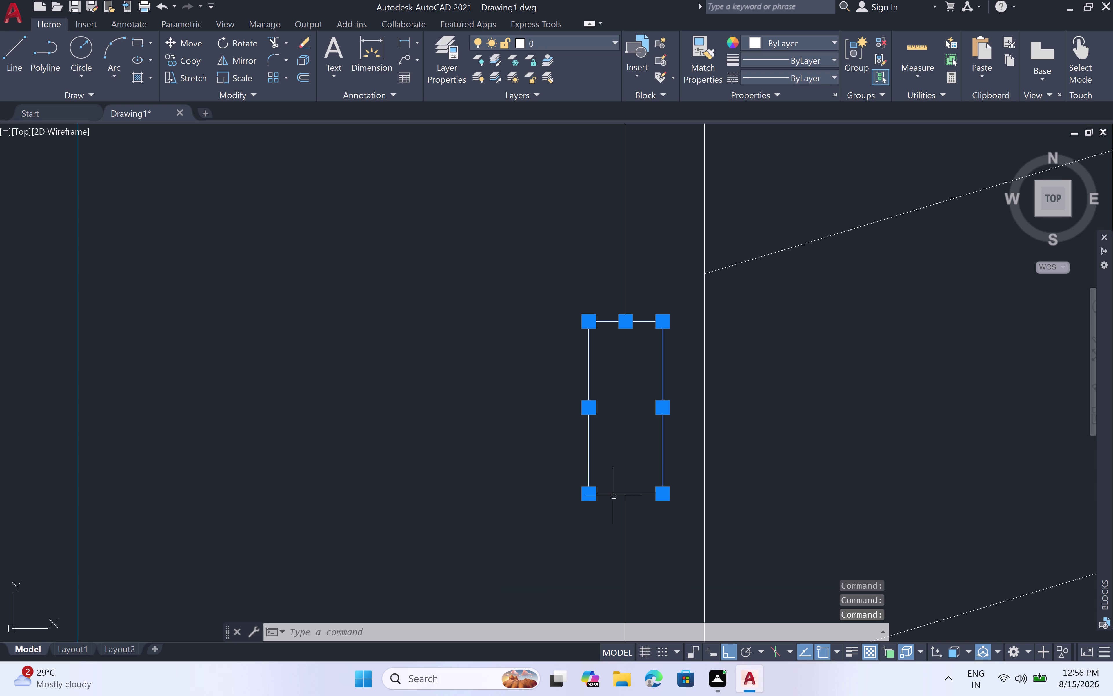
click(614, 496)
key(c)
key(o)
Copy the marker from its base point onto the door's far edge.
key(space)
click(654, 493)
scroll(down, 3)
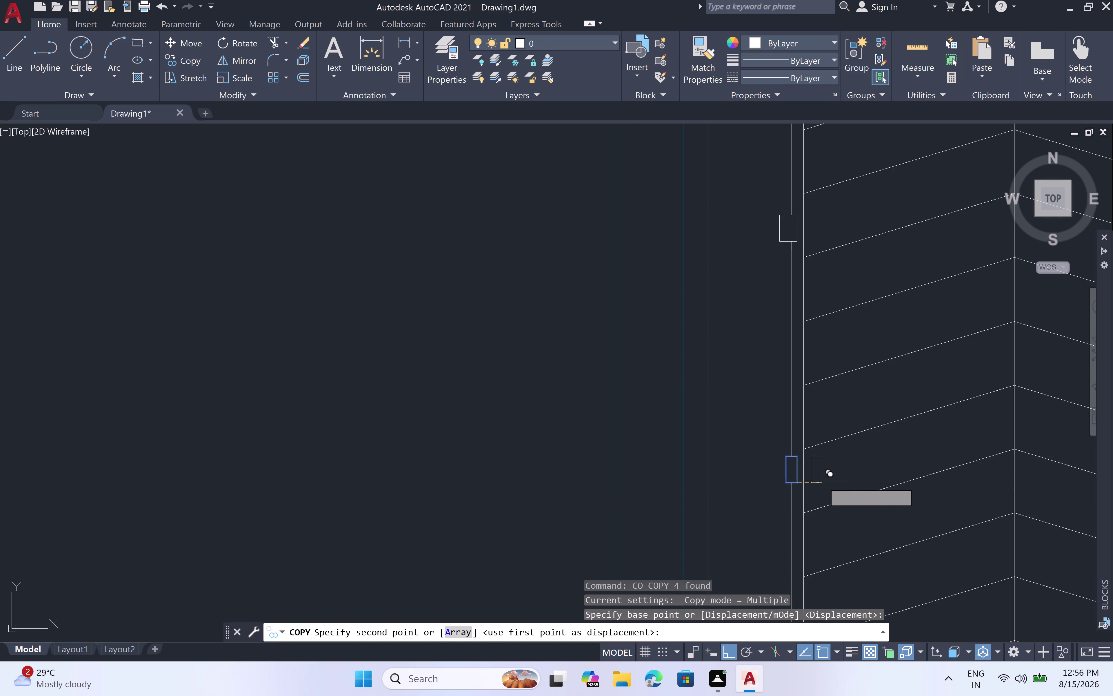
scroll(up, 3)
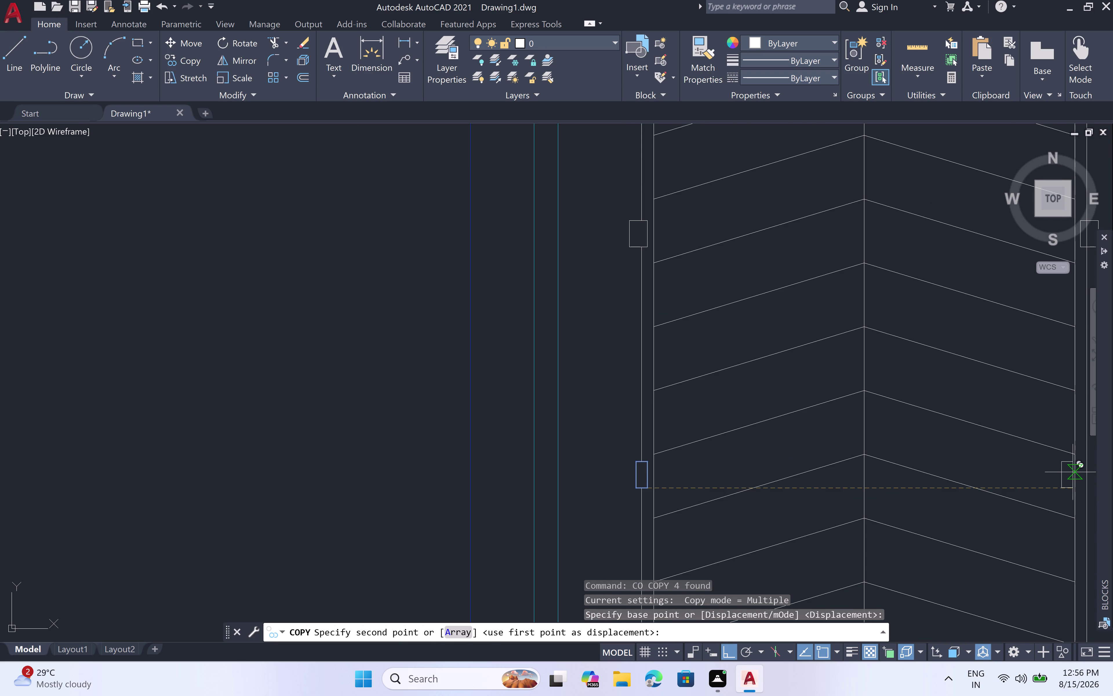
middle_drag(1073, 473, 877, 479)
scroll(up, 3)
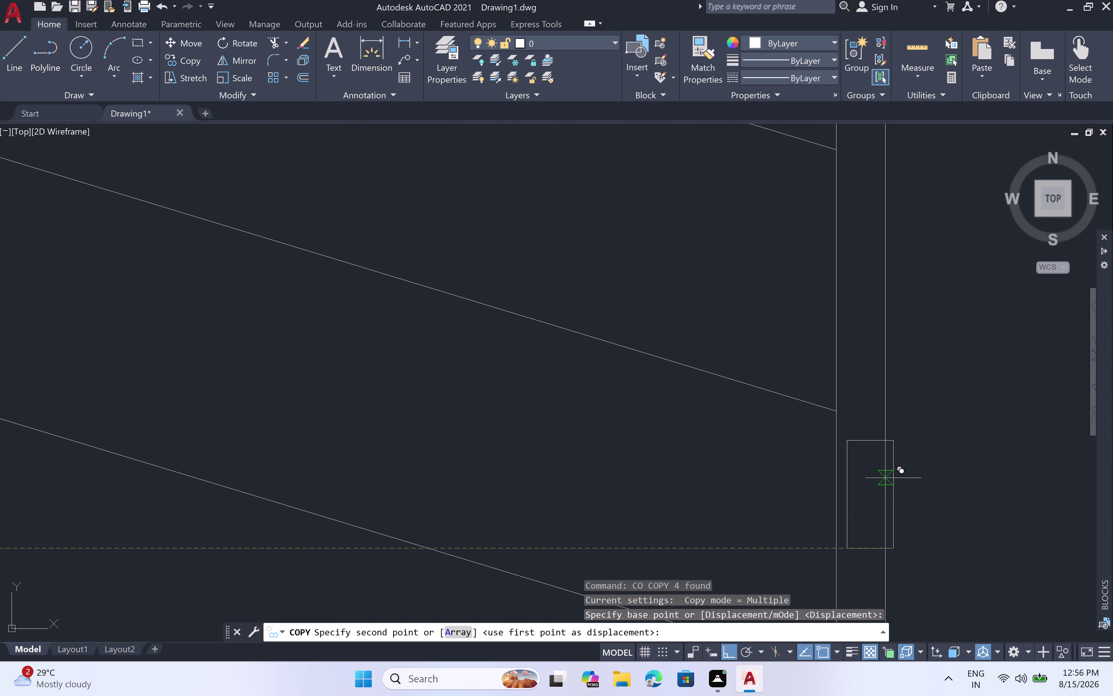
click(908, 474)
scroll(down, 3)
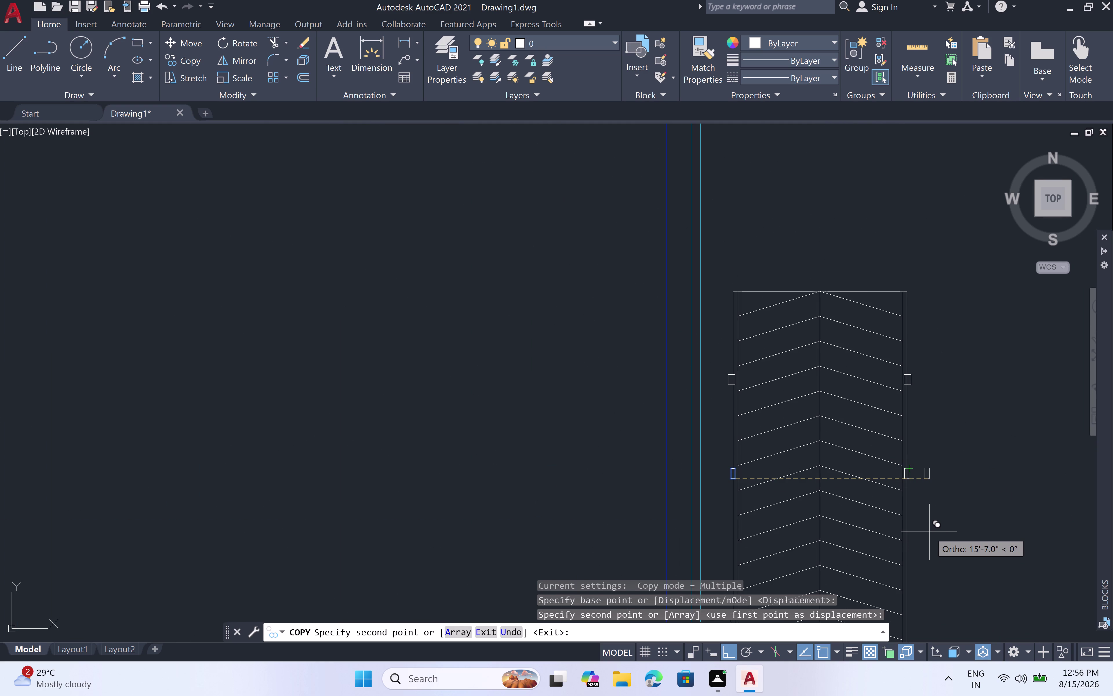
Turn off ortho with F8 and place two more marker copies along the jamb.
key(F8)
middle_drag(931, 549, 900, 423)
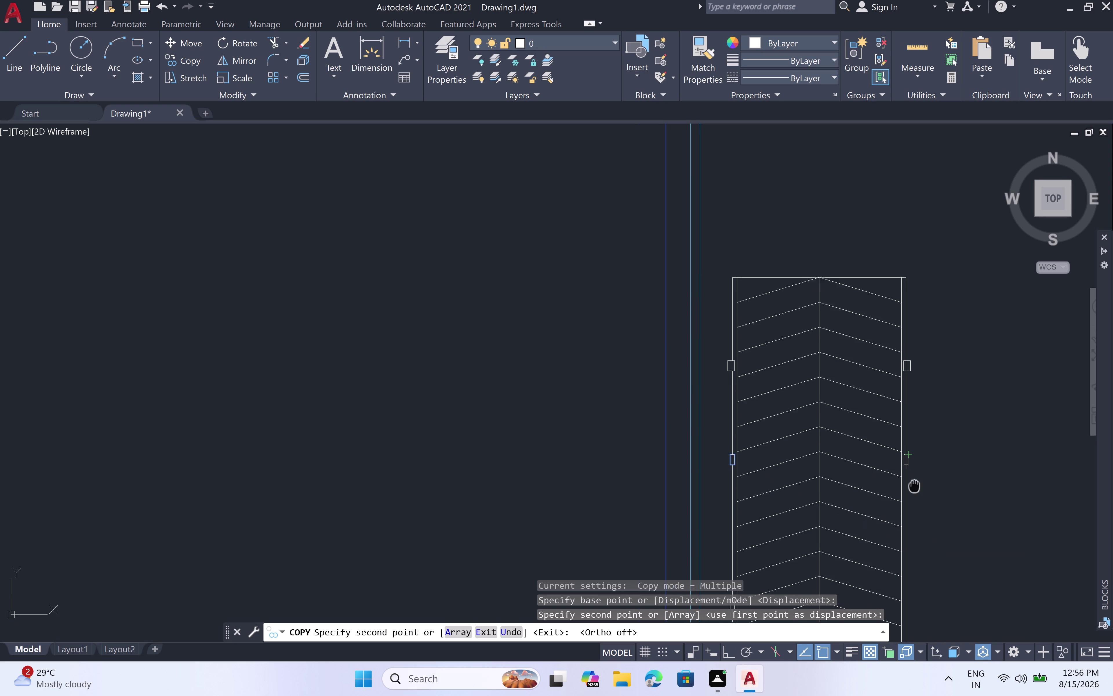
middle_drag(901, 423, 891, 298)
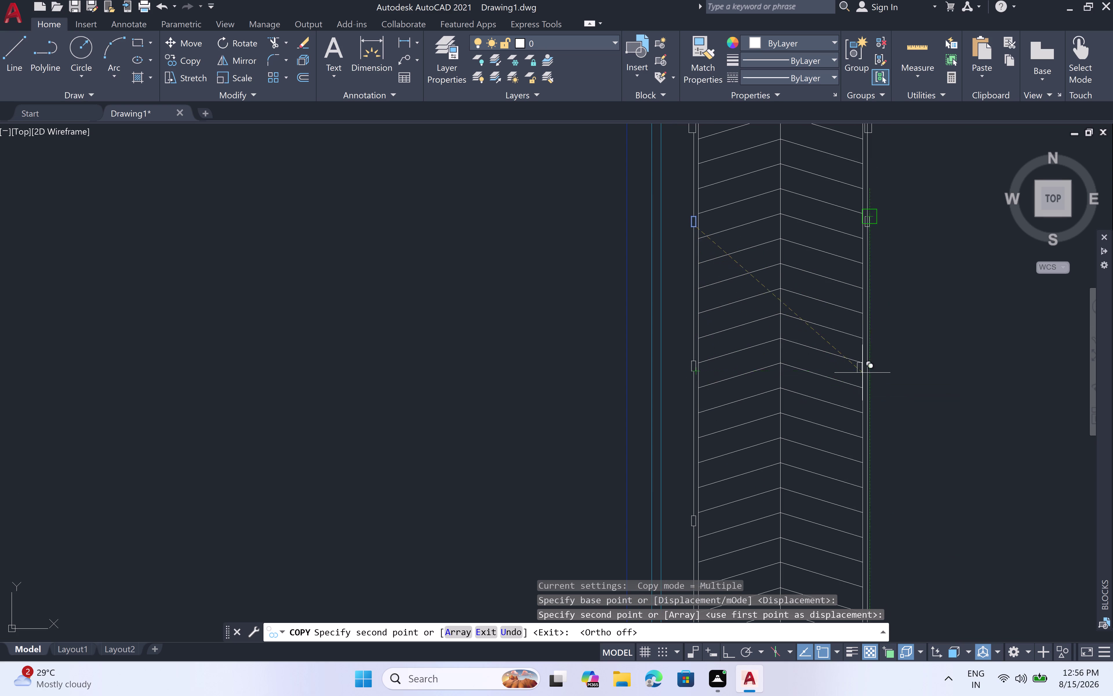
scroll(up, 3)
scroll(up, 3)
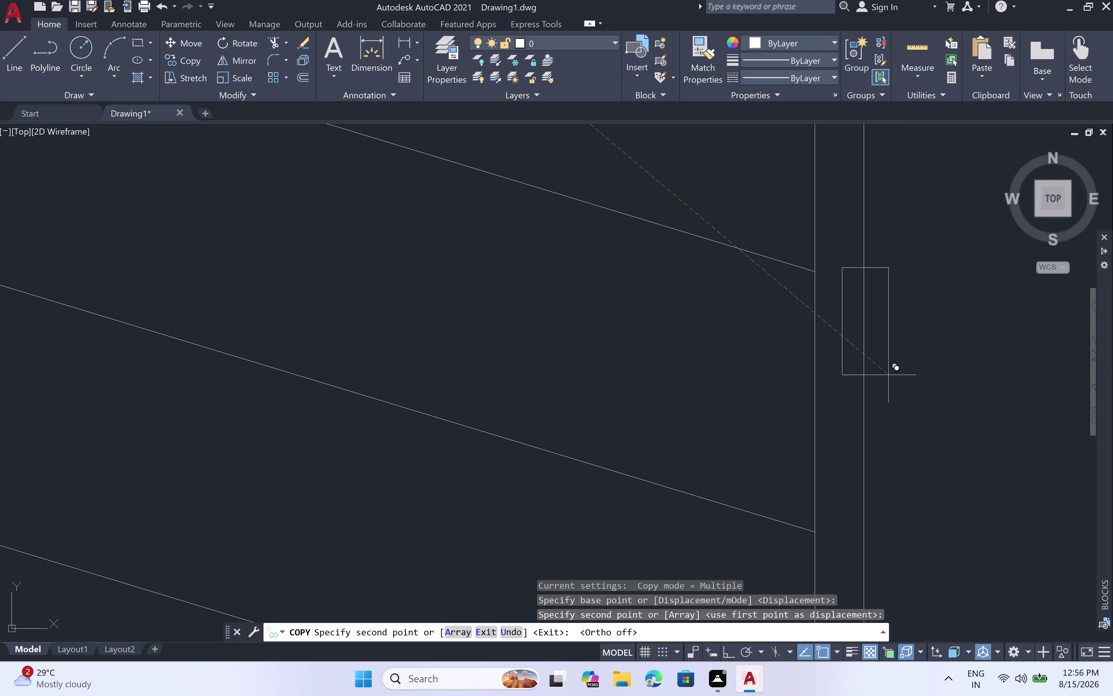
click(888, 375)
scroll(down, 3)
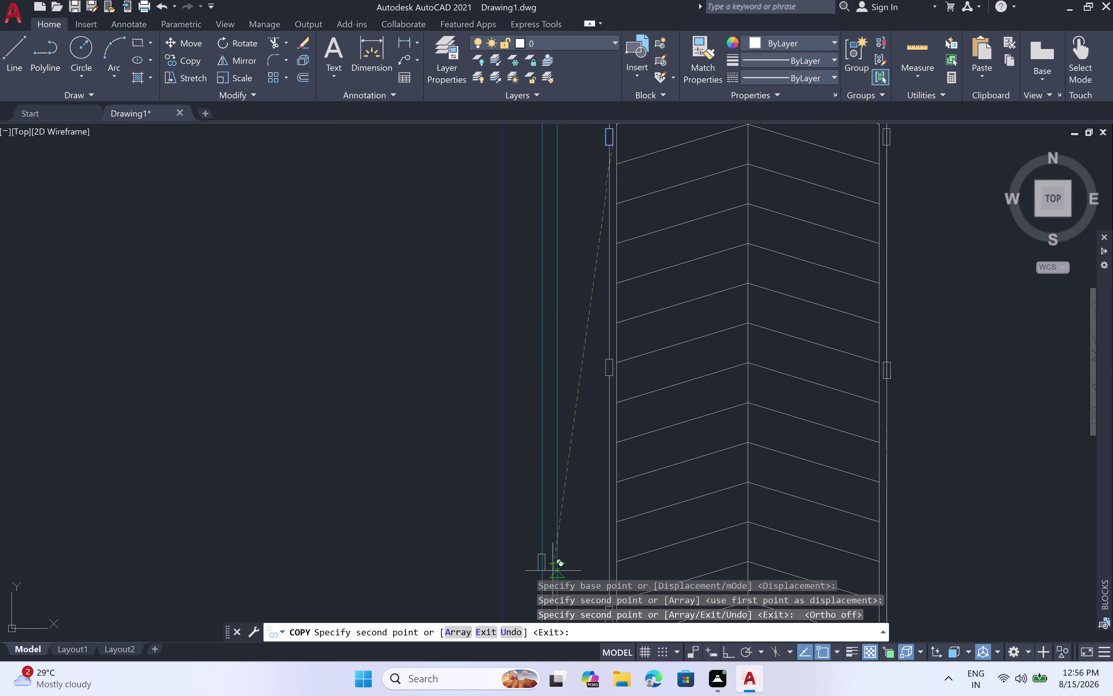
middle_drag(720, 534, 676, 217)
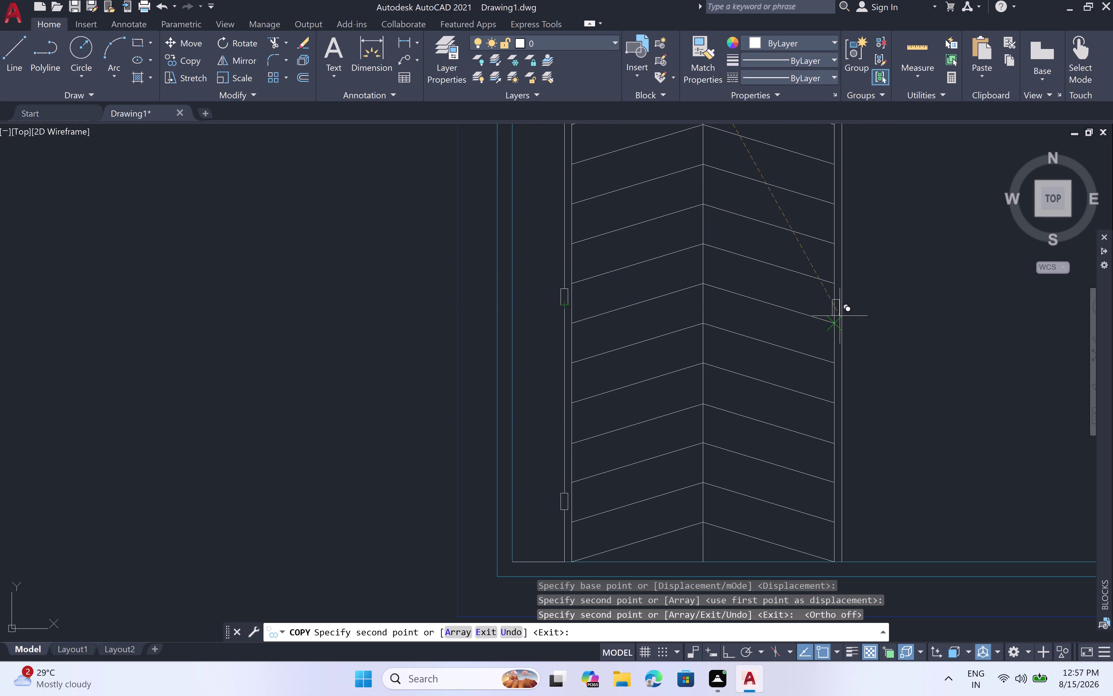
scroll(up, 3)
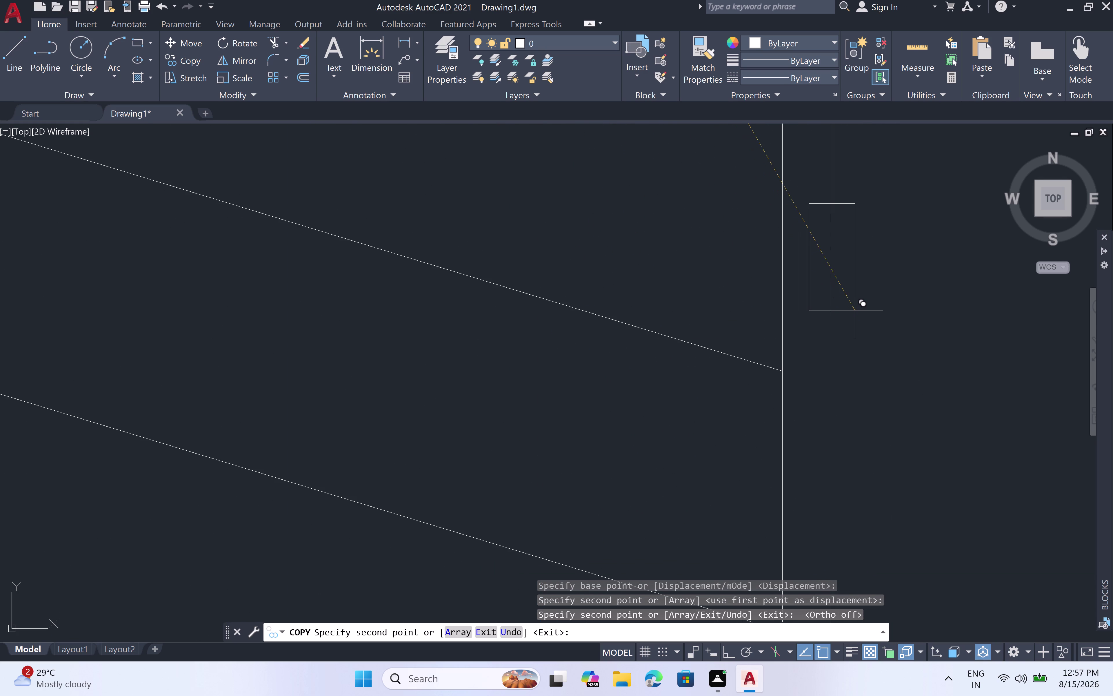
double_click(855, 311)
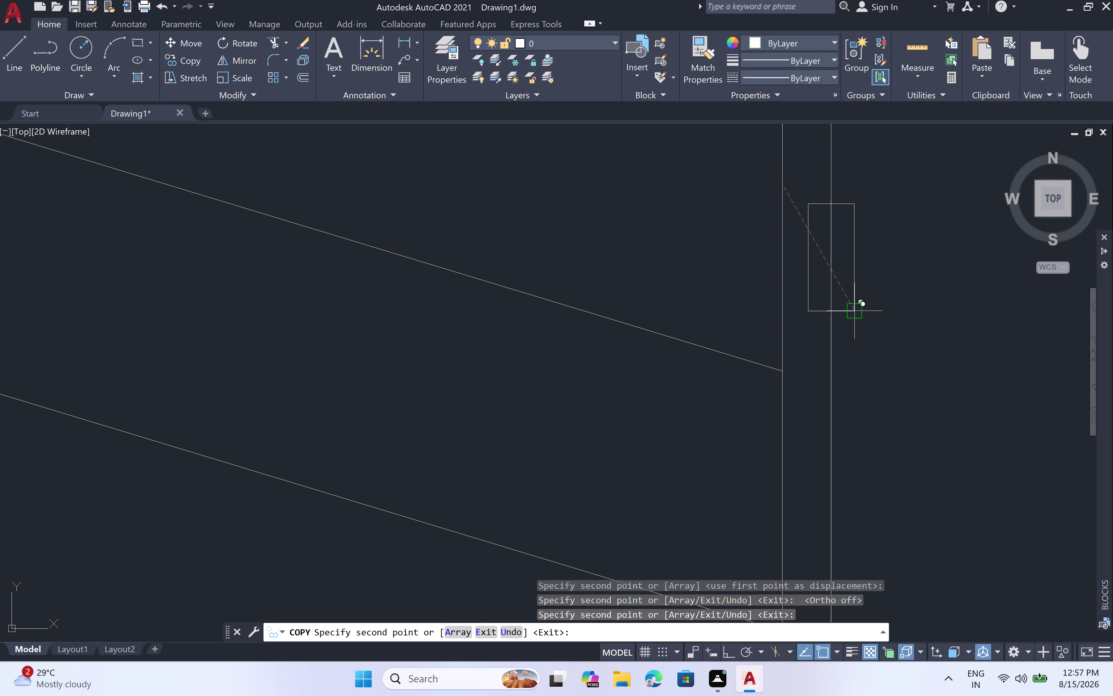
Place a final marker copy at the door's lower right edge and end Copy.
scroll(down, 3)
scroll(up, 3)
scroll(down, 3)
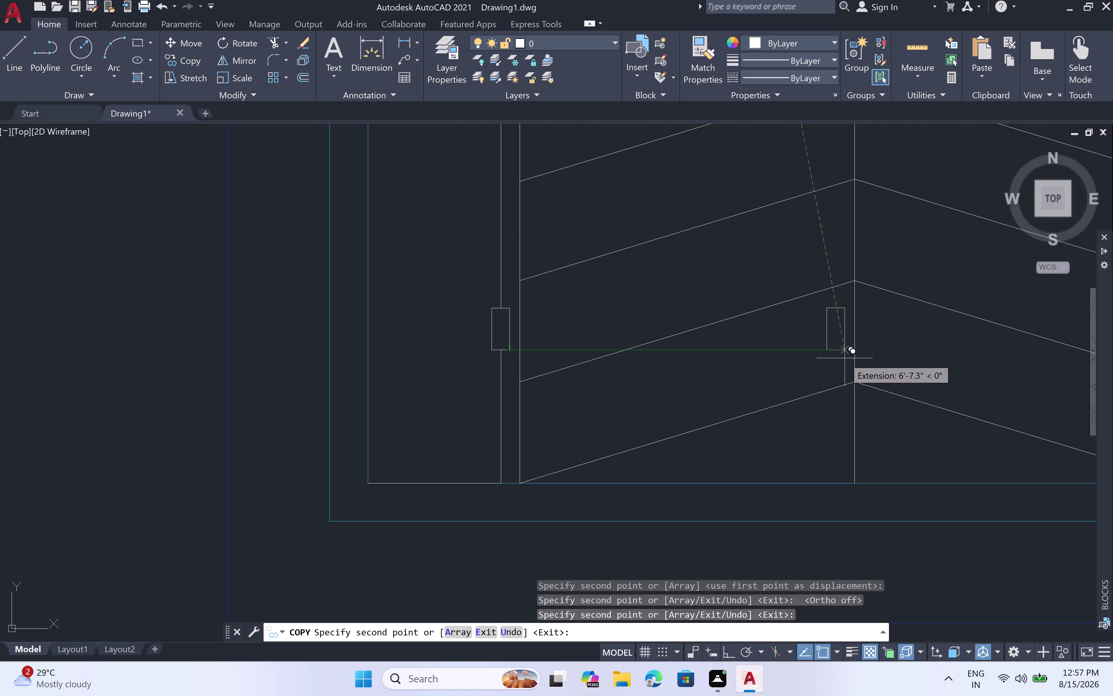
scroll(down, 3)
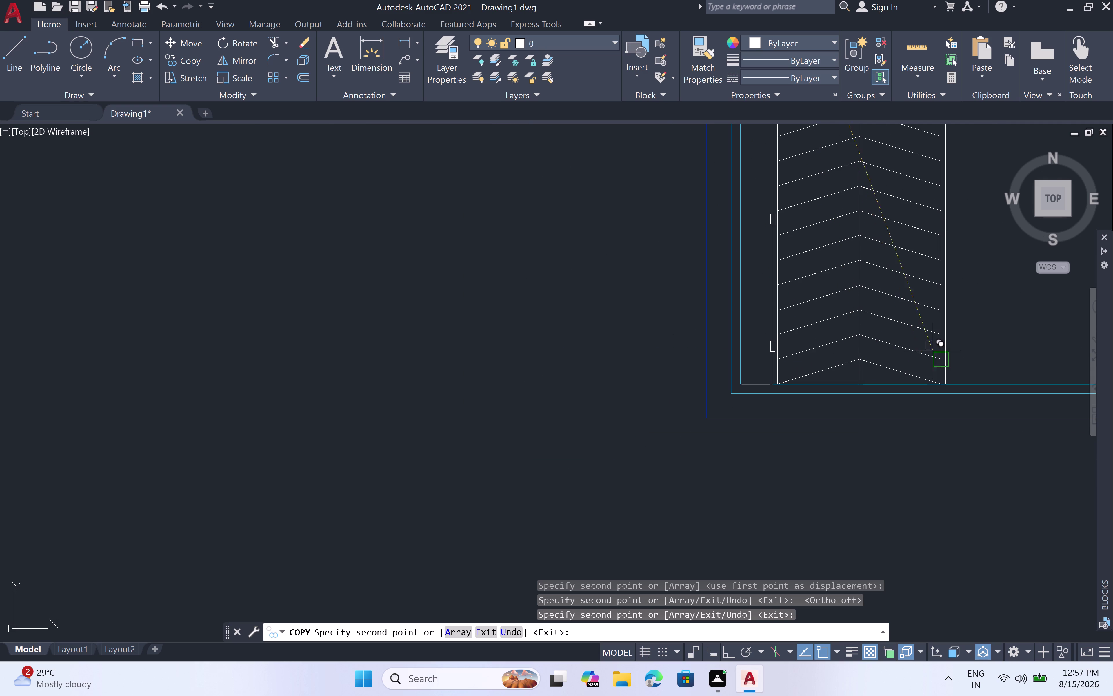
scroll(up, 3)
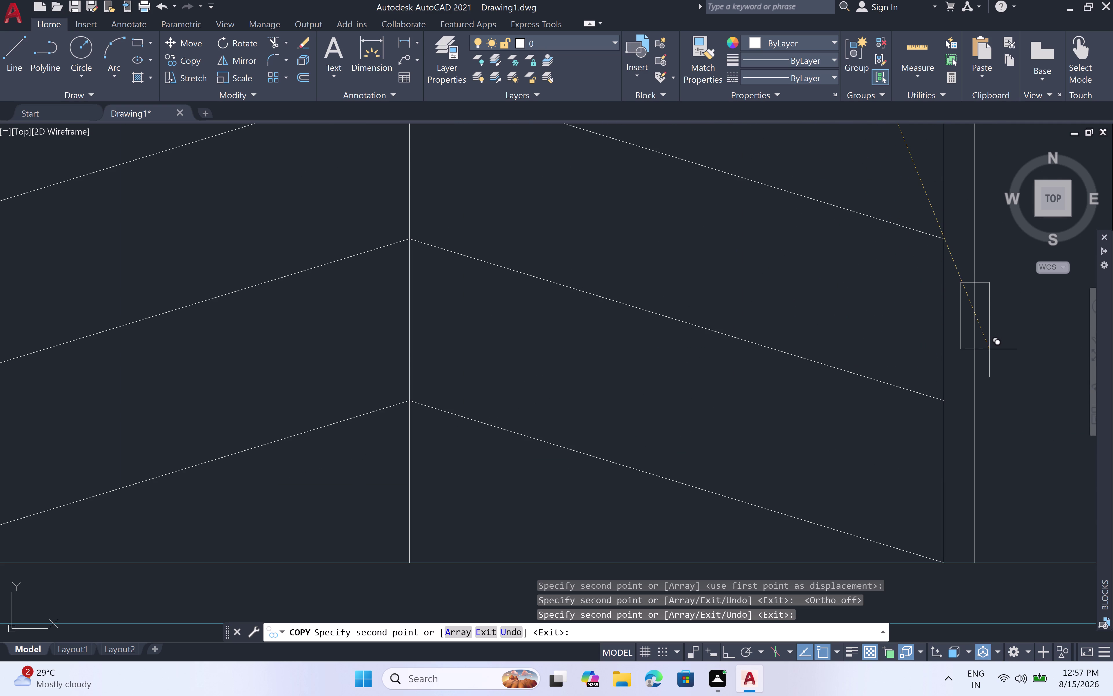
click(989, 349)
key(Escape)
scroll(down, 3)
scroll(down, 3)
middle_drag(836, 255, 838, 270)
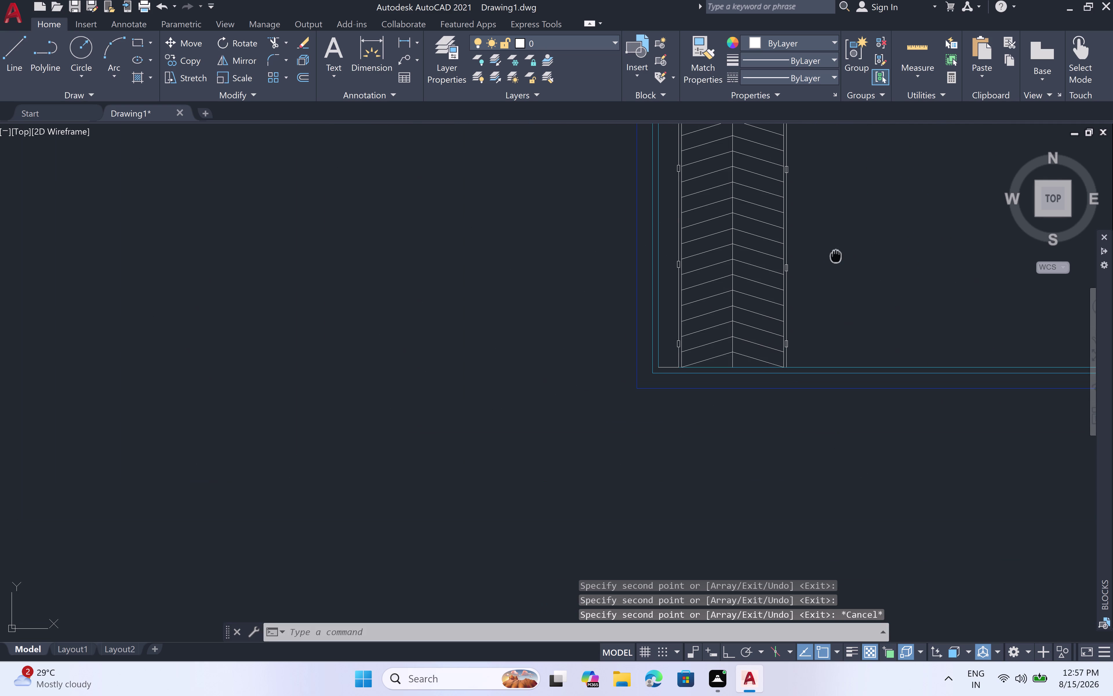
middle_drag(837, 269, 847, 393)
middle_drag(800, 258, 820, 359)
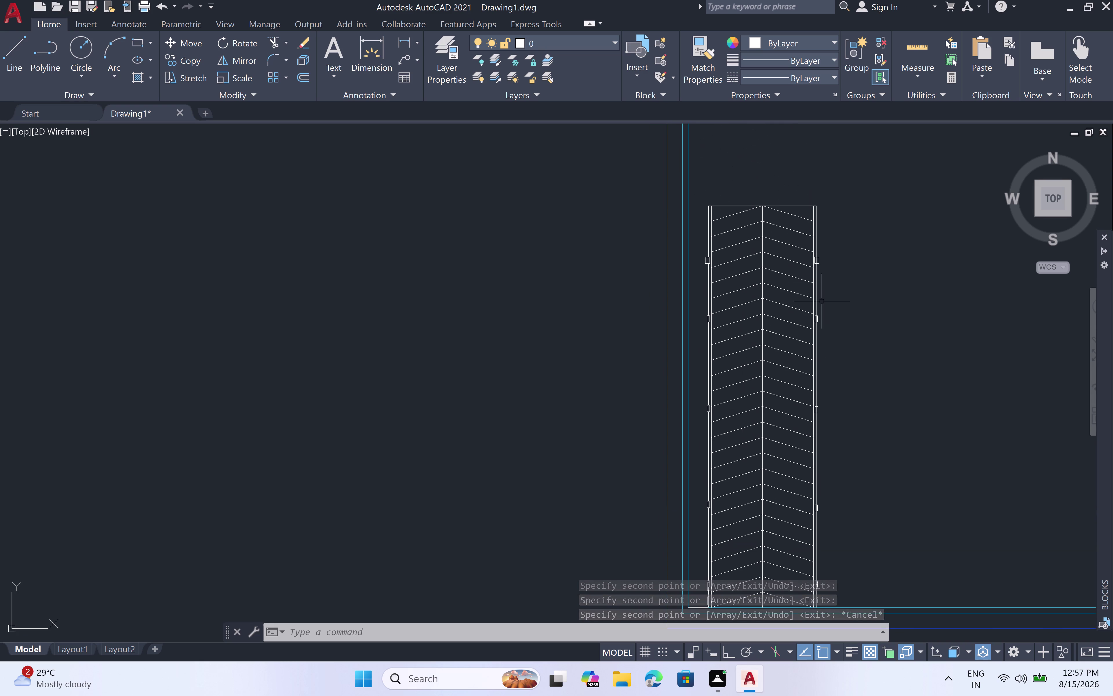
scroll(up, 3)
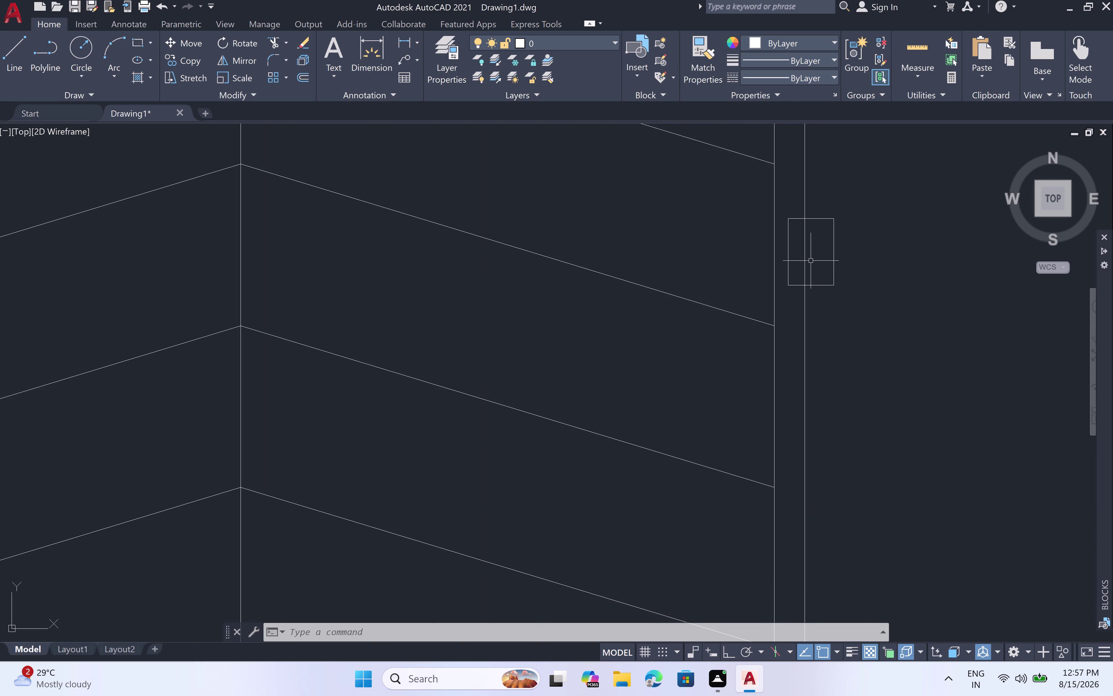
Trim away the door edge line pieces running through five small marker rectangles.
text(TR)
key(space)
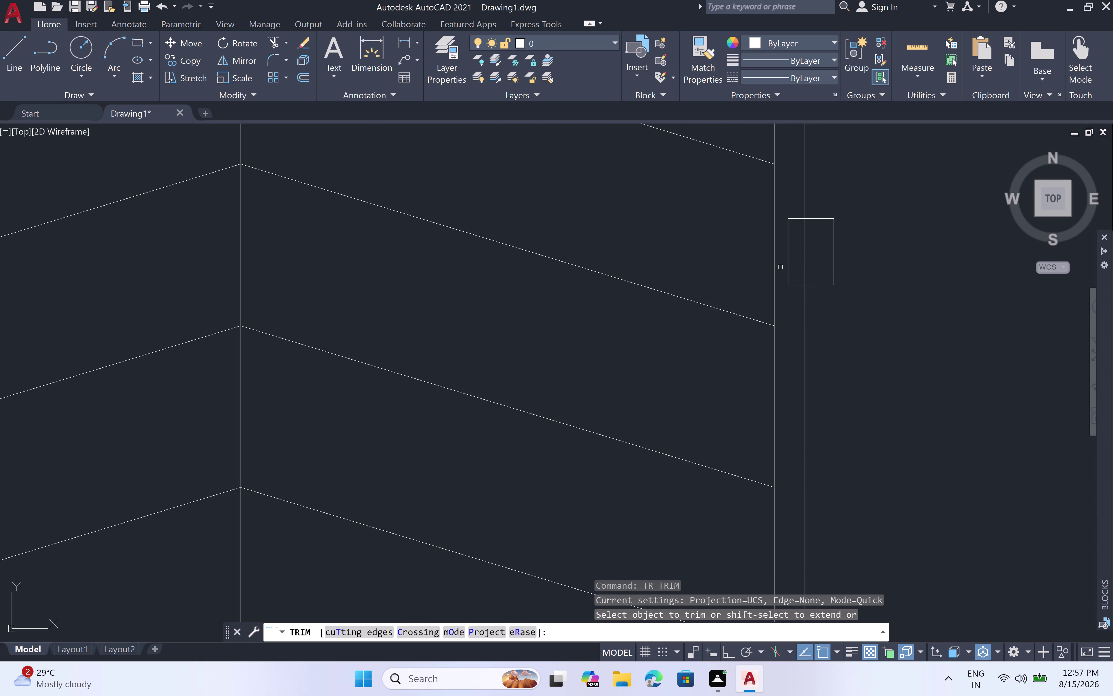
double_click(807, 266)
scroll(down, 3)
scroll(up, 3)
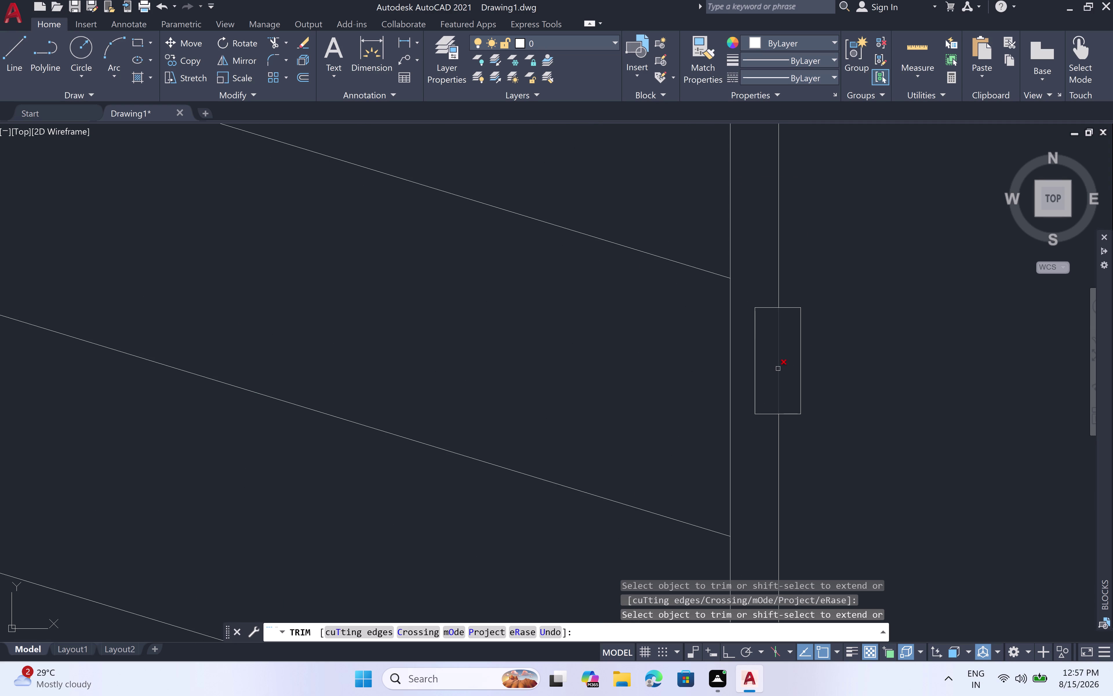
click(778, 368)
scroll(down, 3)
middle_drag(798, 469, 797, 346)
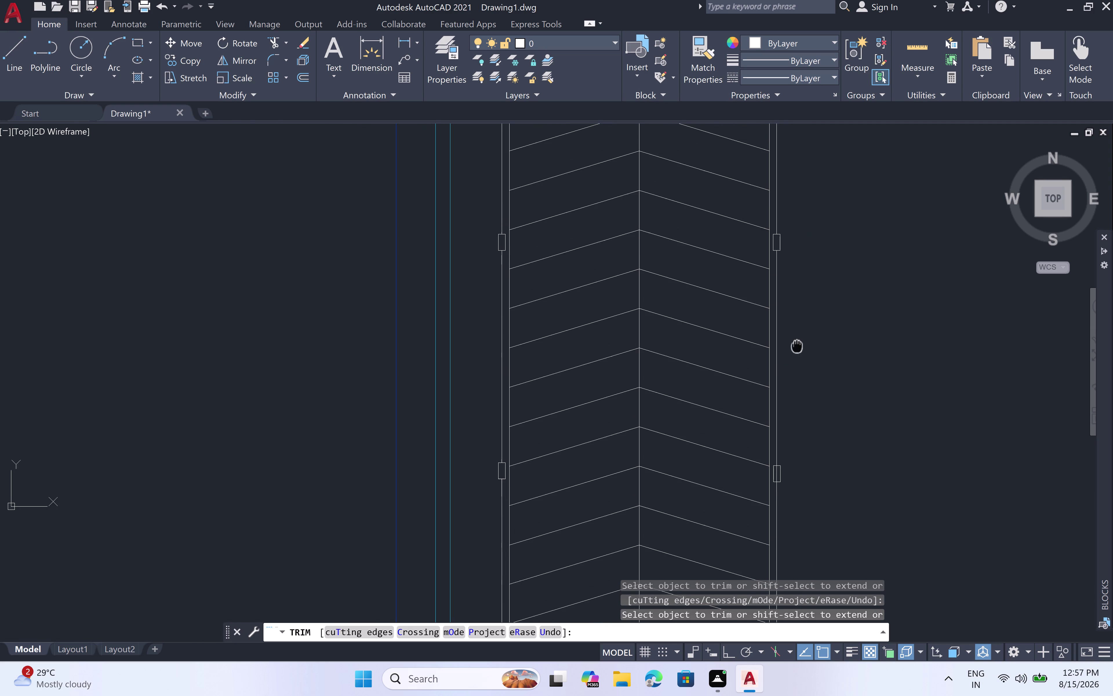
scroll(up, 3)
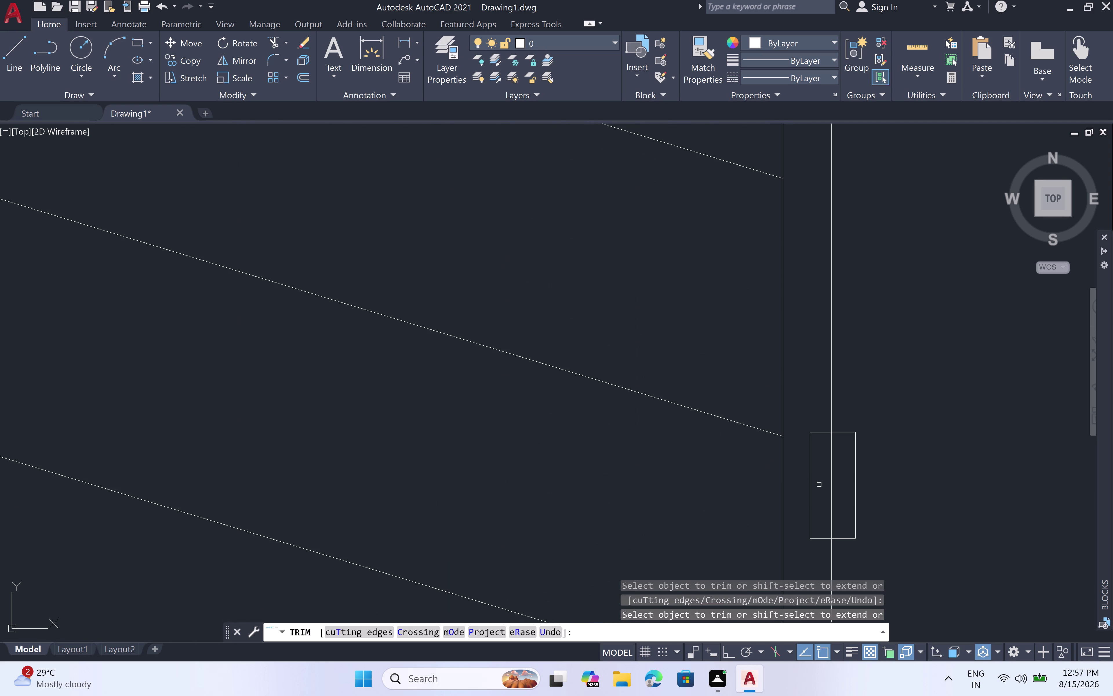
click(833, 486)
scroll(down, 3)
scroll(down, 3)
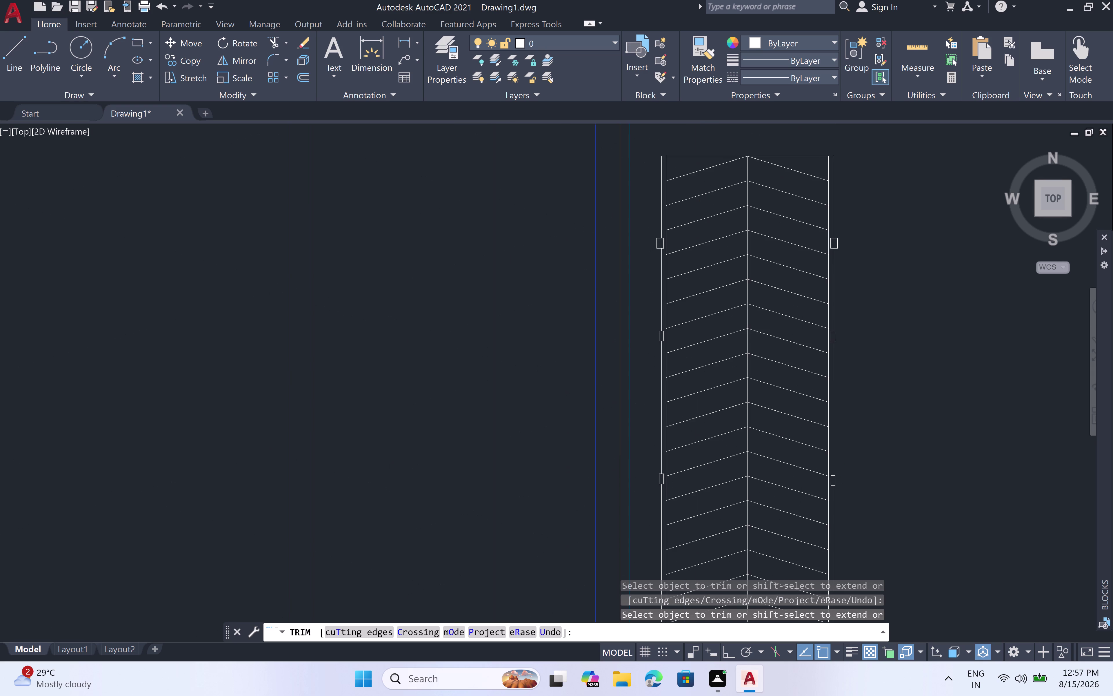
middle_drag(835, 561, 840, 413)
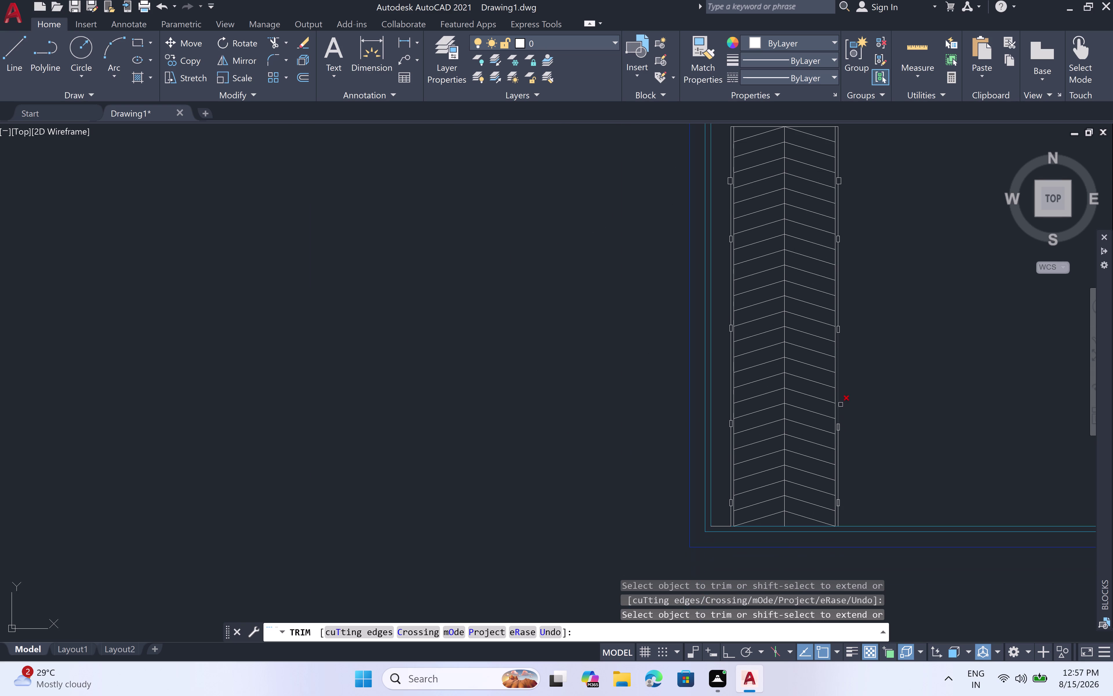
scroll(up, 3)
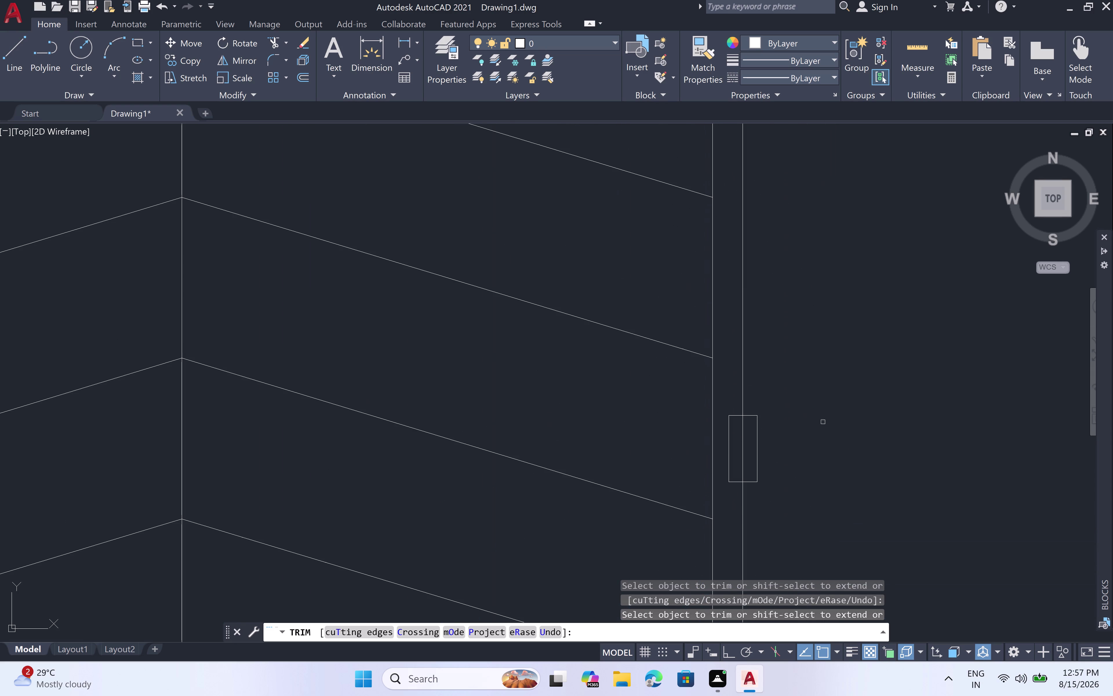
click(743, 456)
scroll(down, 3)
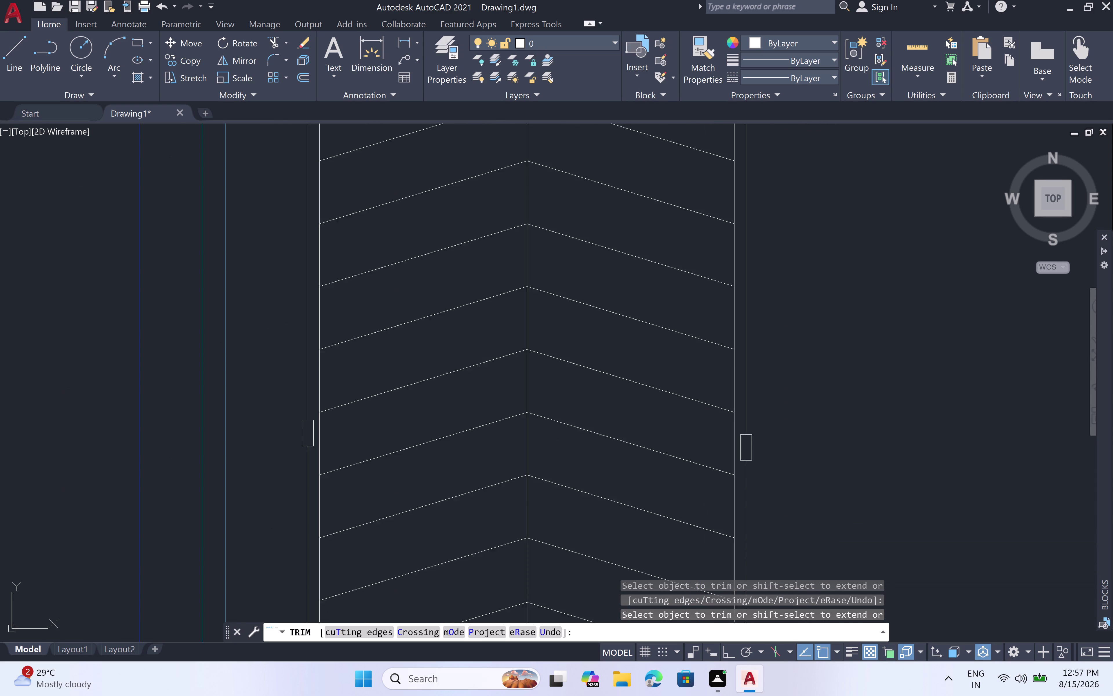
middle_drag(804, 483, 814, 335)
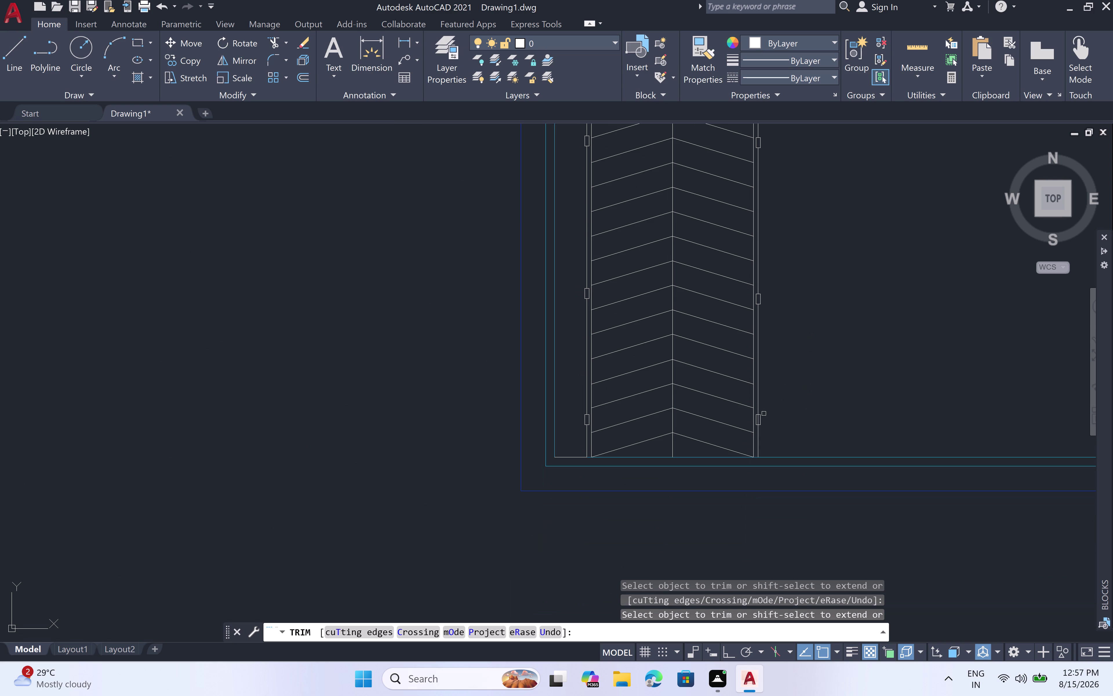
scroll(up, 3)
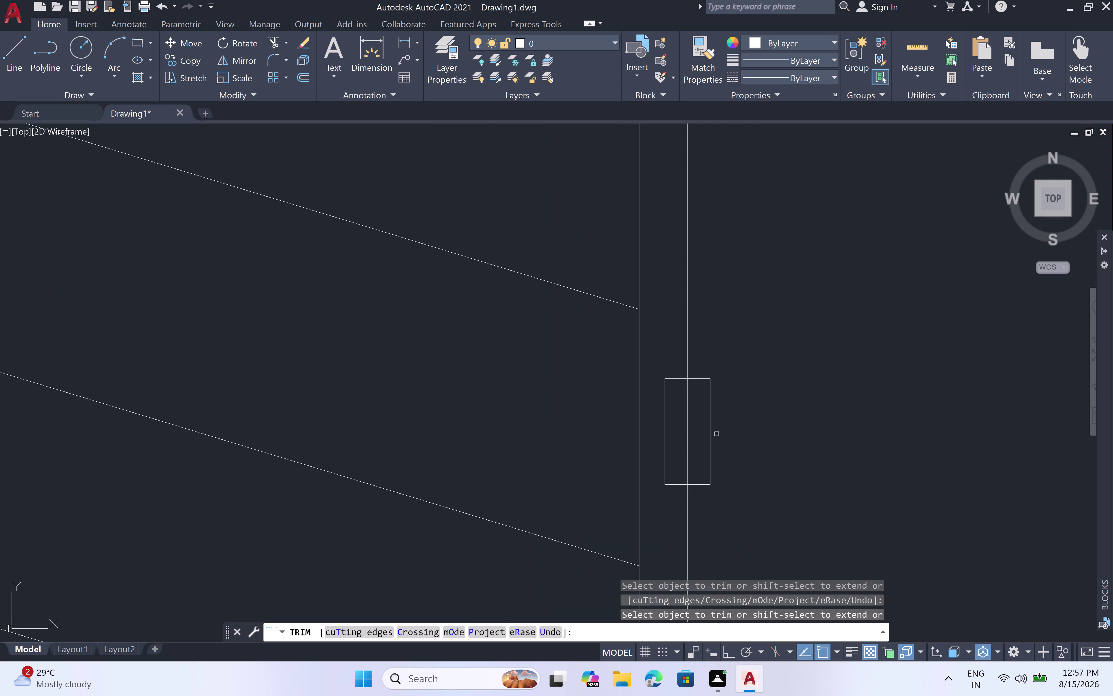
click(686, 435)
scroll(down, 3)
scroll(down, 3)
middle_drag(731, 346, 822, 371)
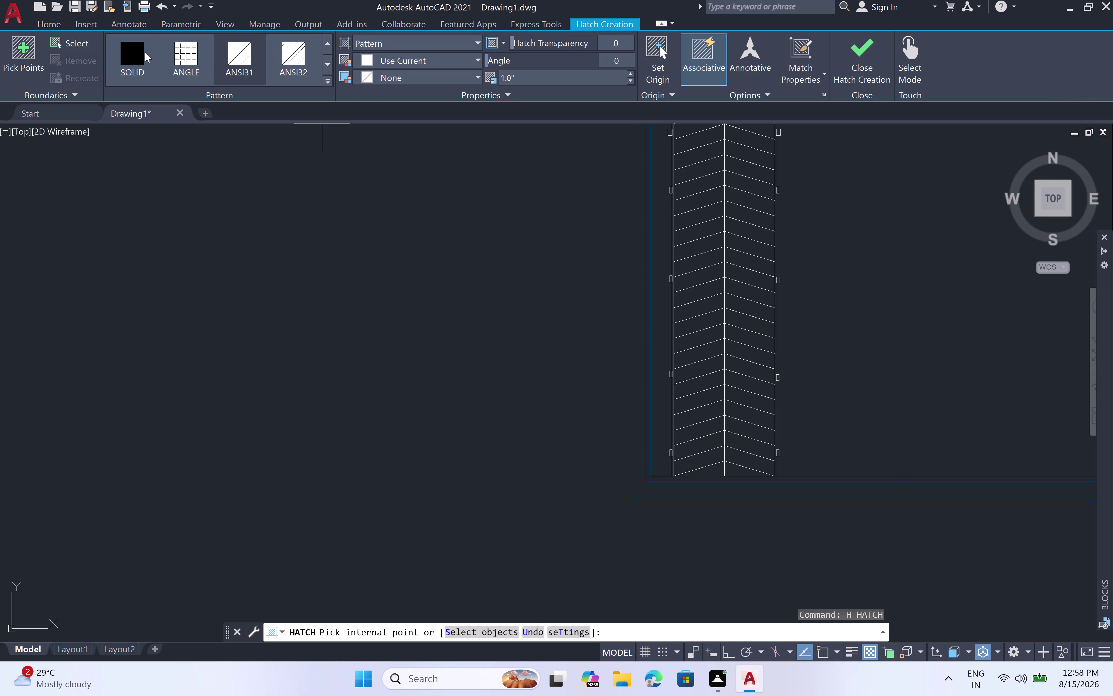
Start a SOLID hatch and set its colour to pale pink 209,156,199.
click(142, 51)
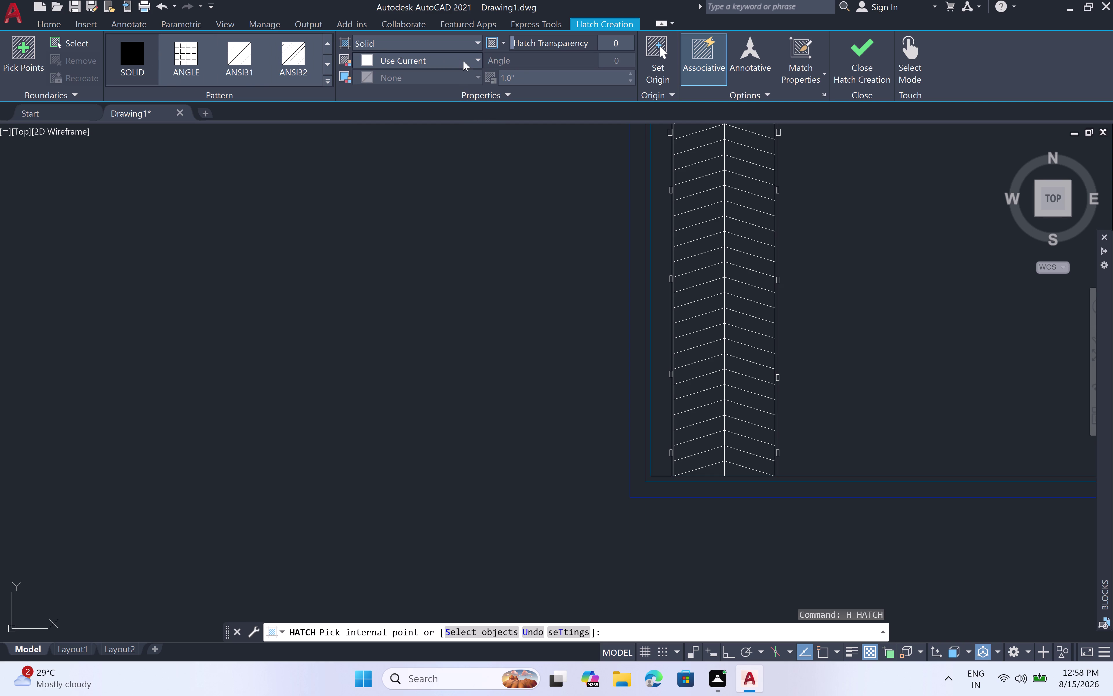
click(474, 59)
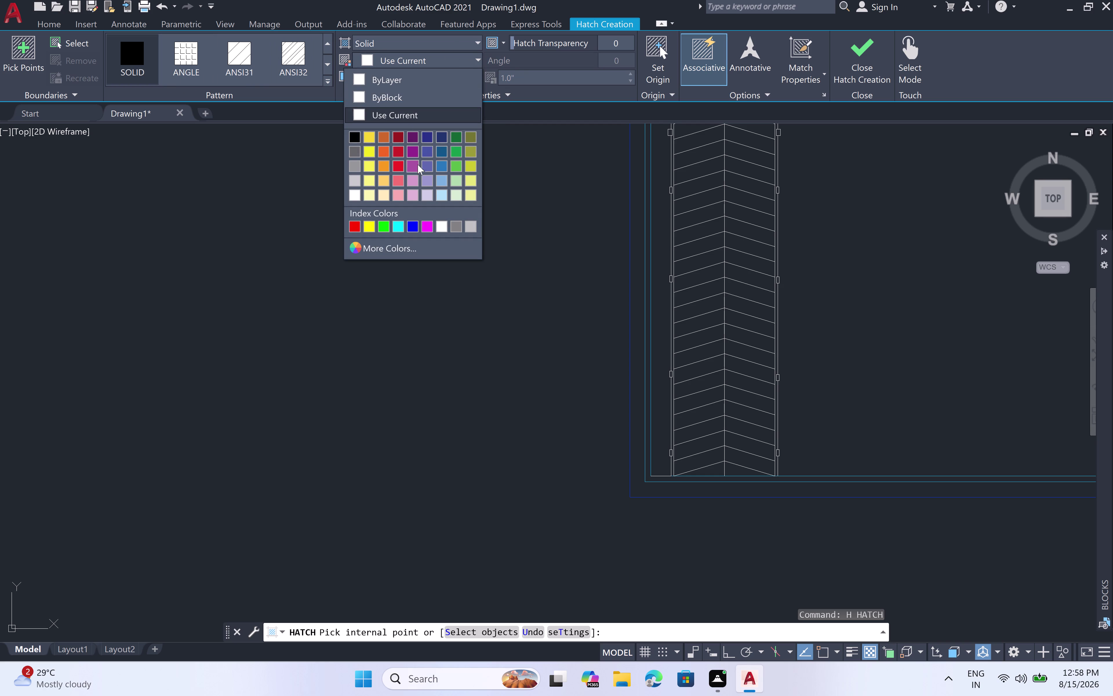
click(428, 222)
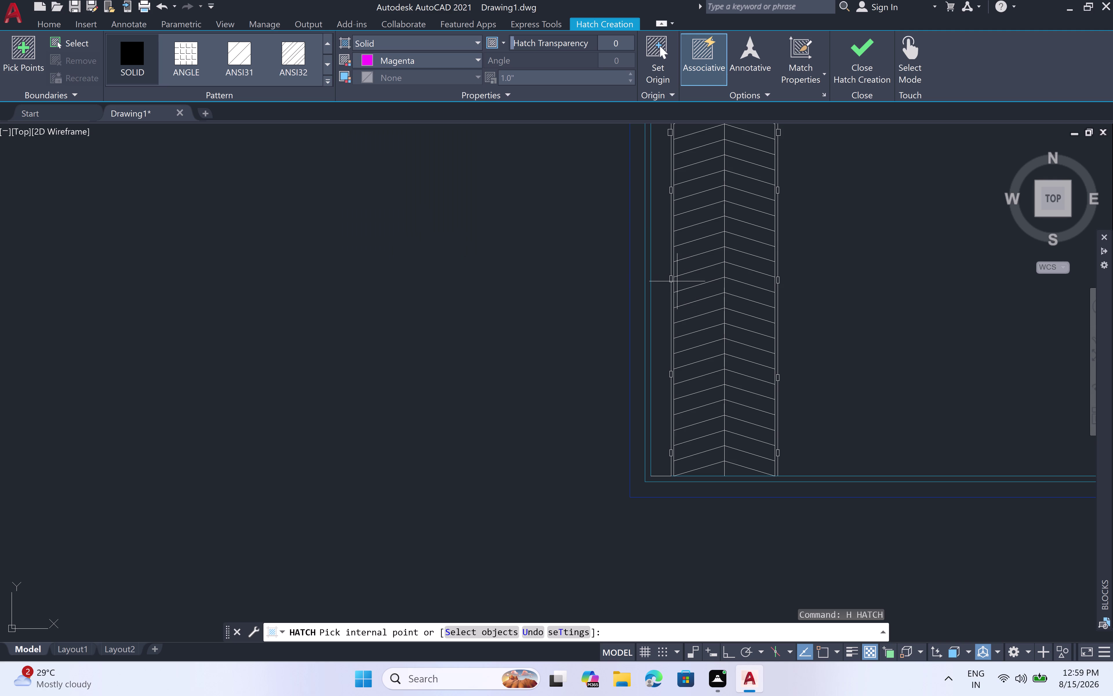
click(478, 58)
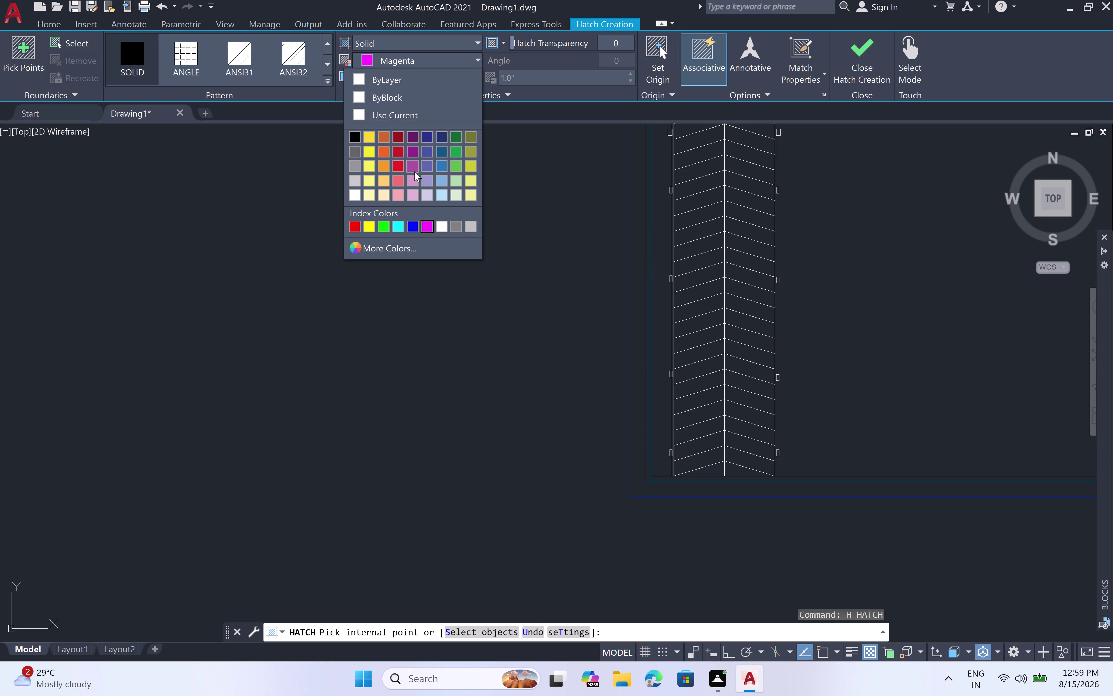
click(414, 177)
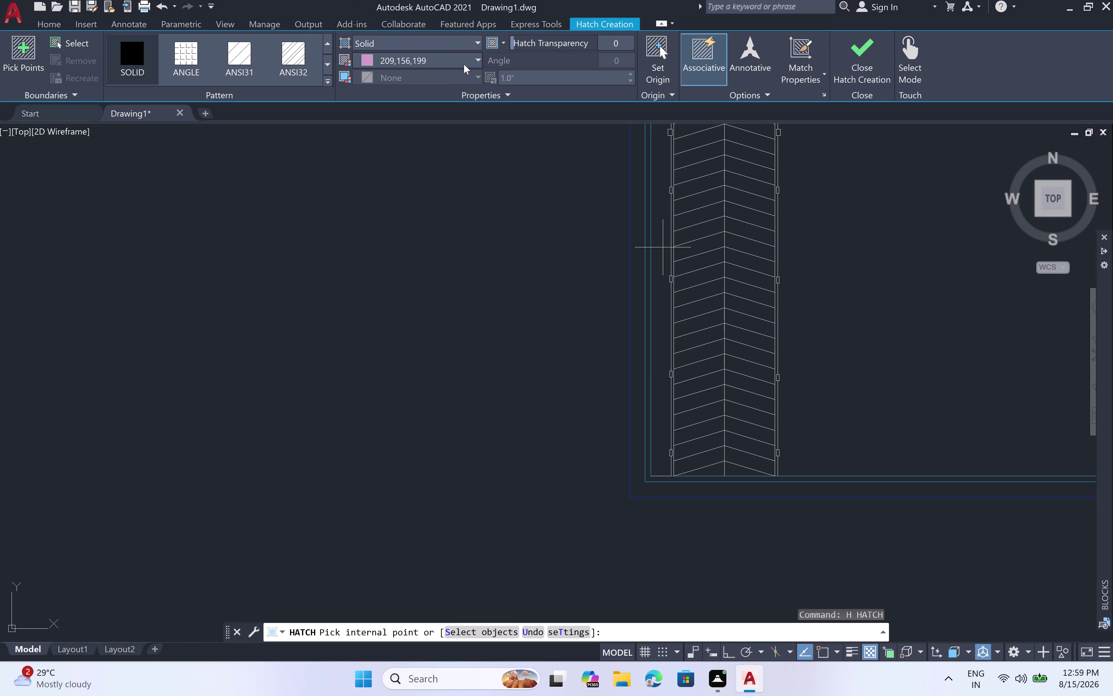
click(476, 60)
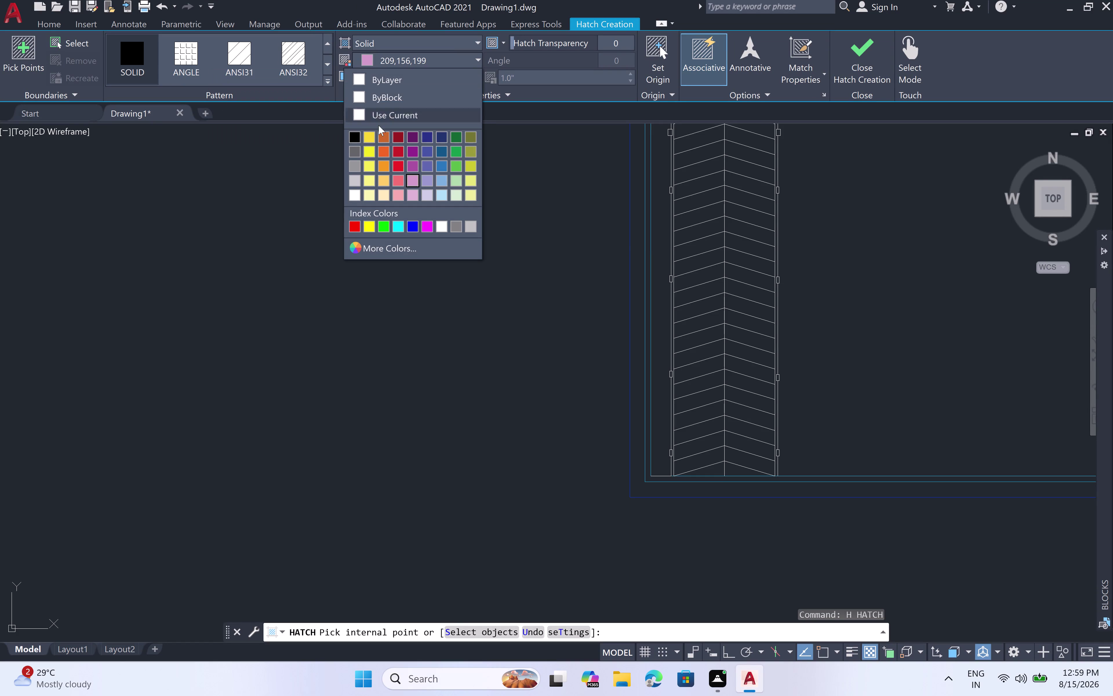
Change the hatch colour to 169,83,160, try filling the door, and dismiss the boundary error.
double_click(411, 165)
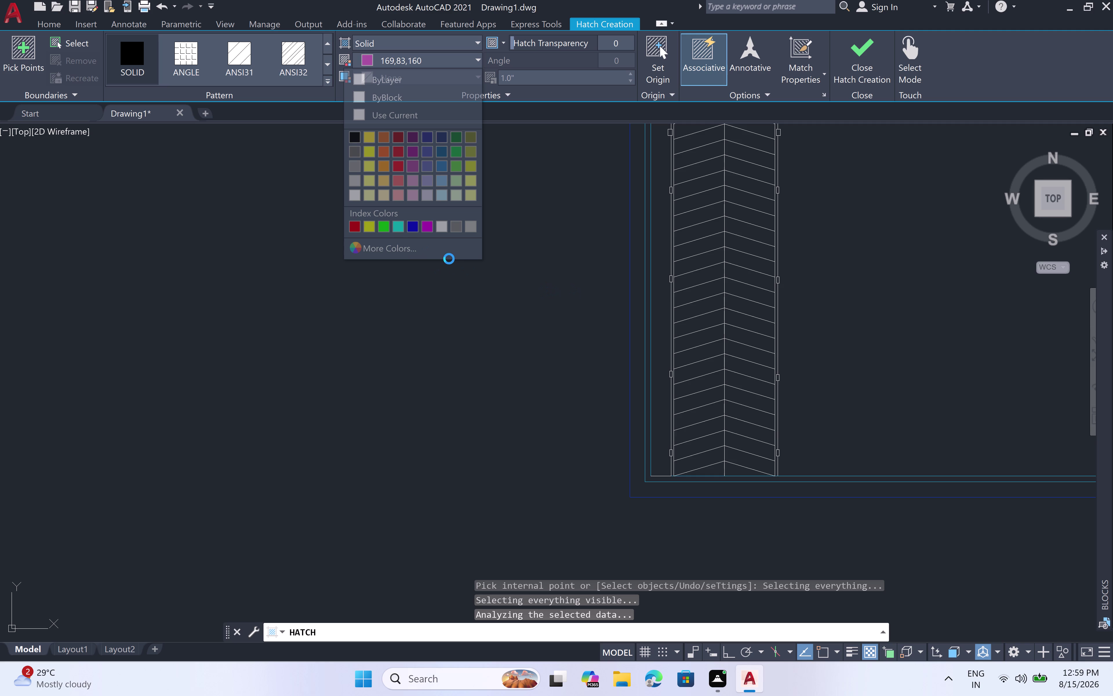
click(559, 324)
click(368, 306)
drag(369, 306, 375, 309)
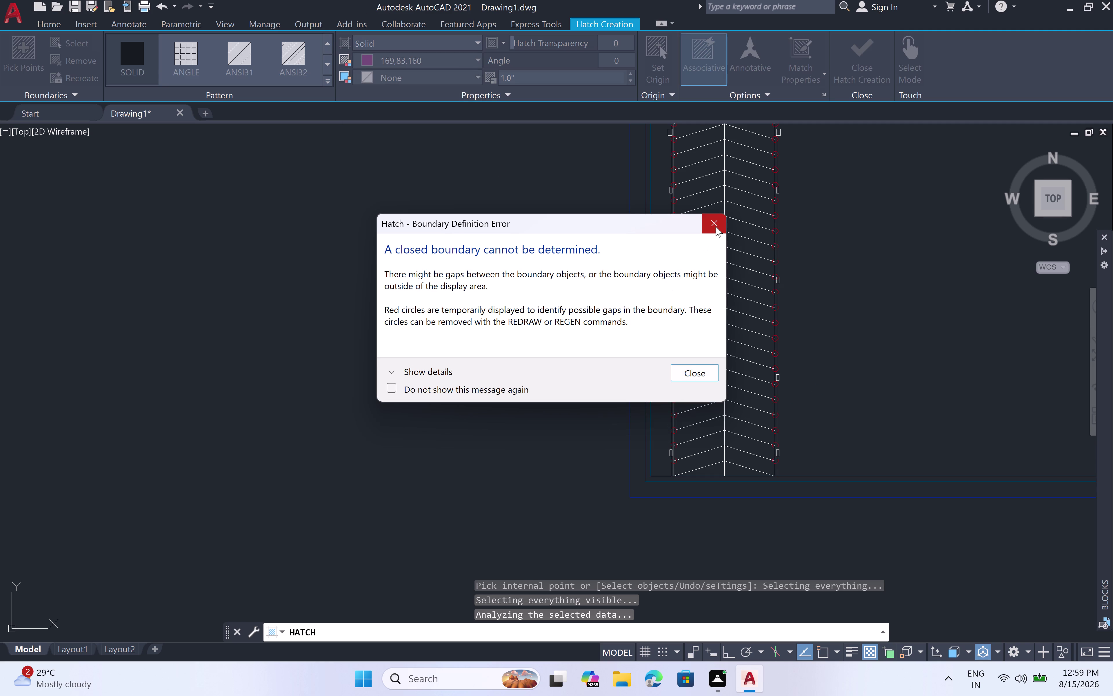
click(715, 226)
Solid-hatch the five marker rectangles along the door's left edge.
scroll(up, 3)
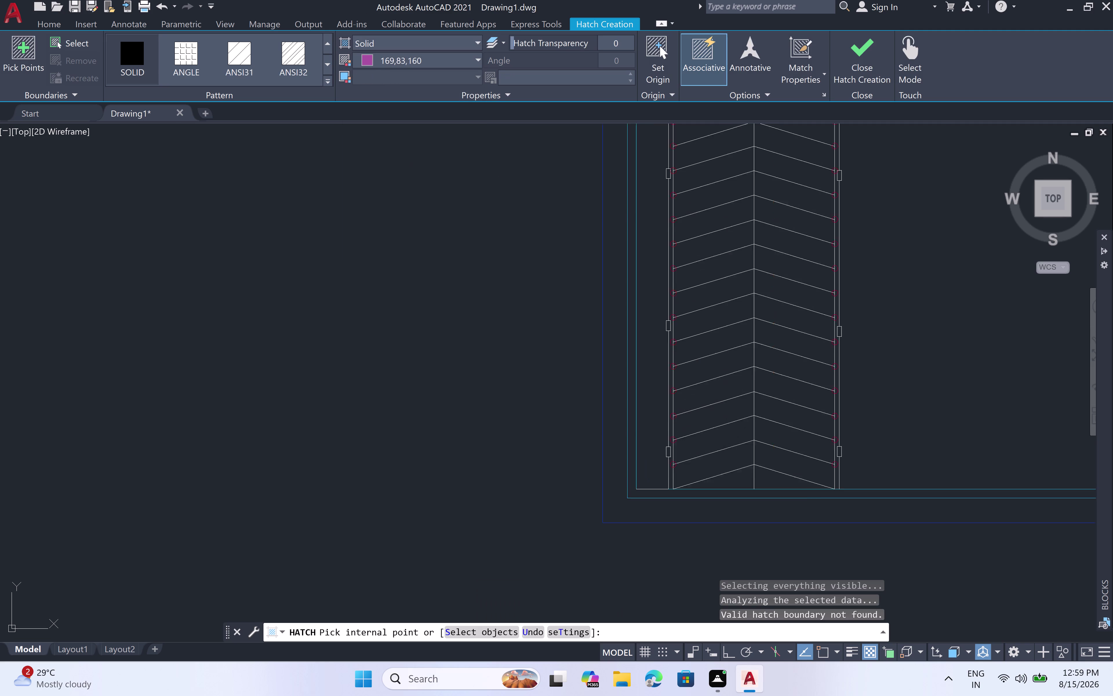
scroll(up, 3)
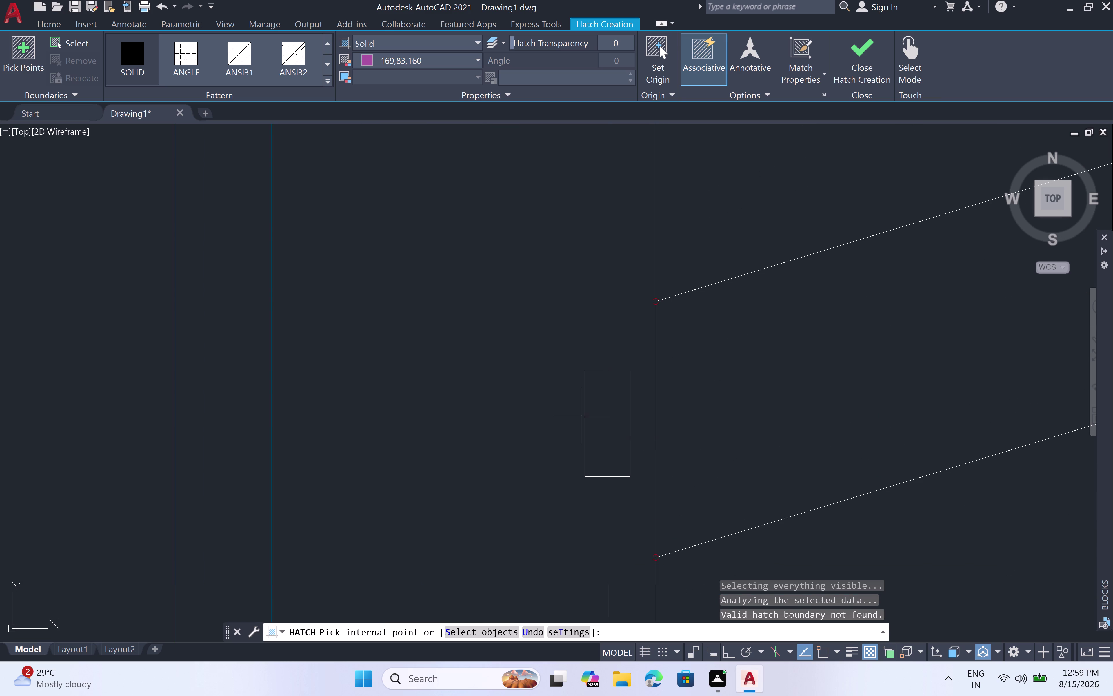
click(602, 421)
scroll(down, 3)
scroll(down, 3)
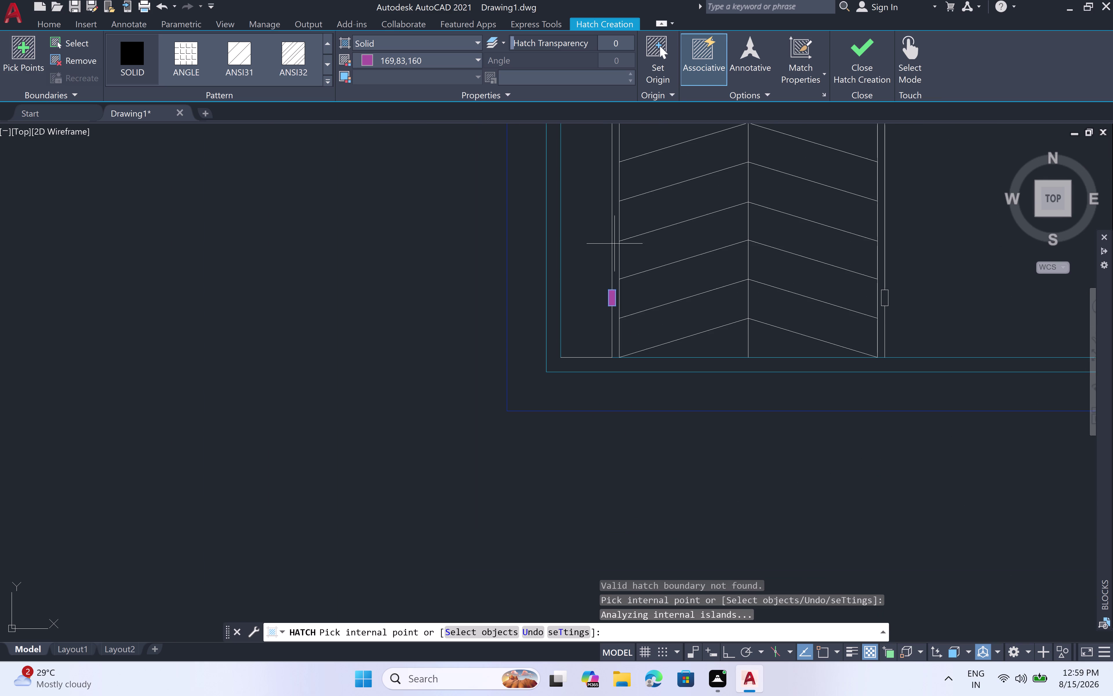
middle_drag(610, 218, 608, 517)
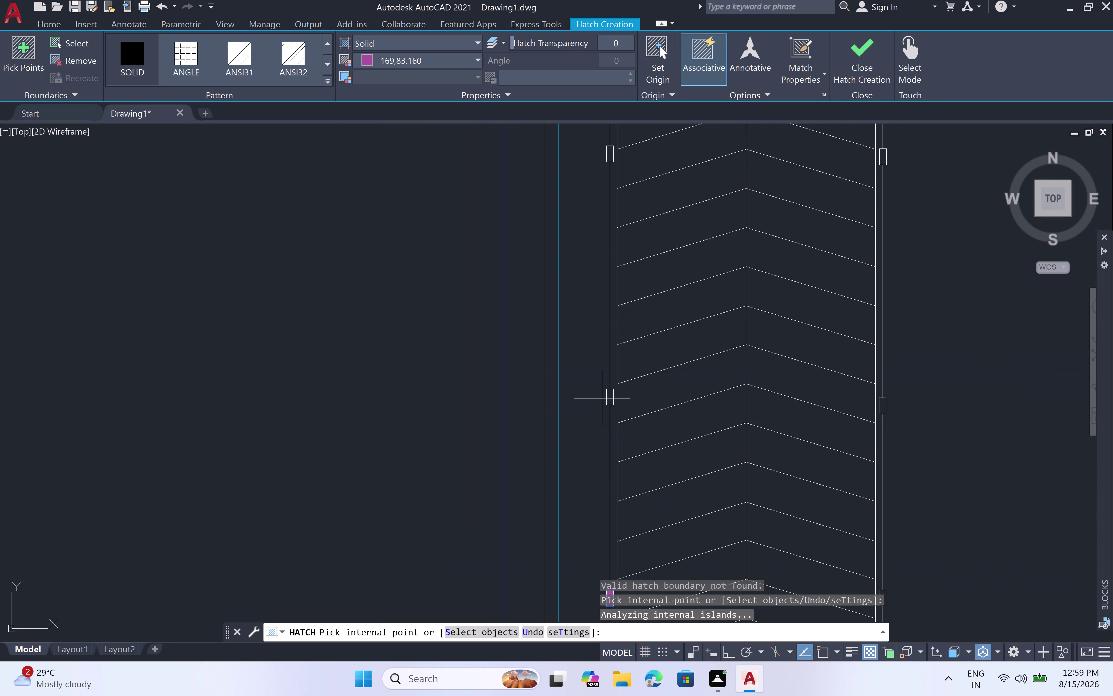
scroll(up, 3)
click(636, 395)
scroll(down, 3)
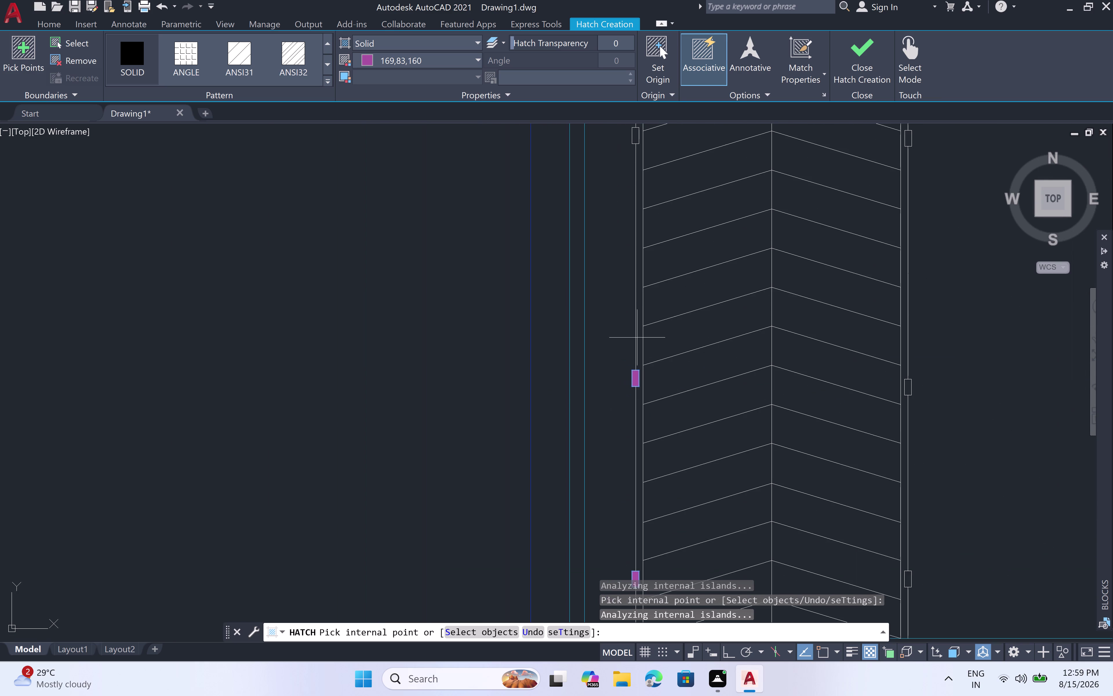
middle_drag(639, 298, 639, 620)
scroll(up, 3)
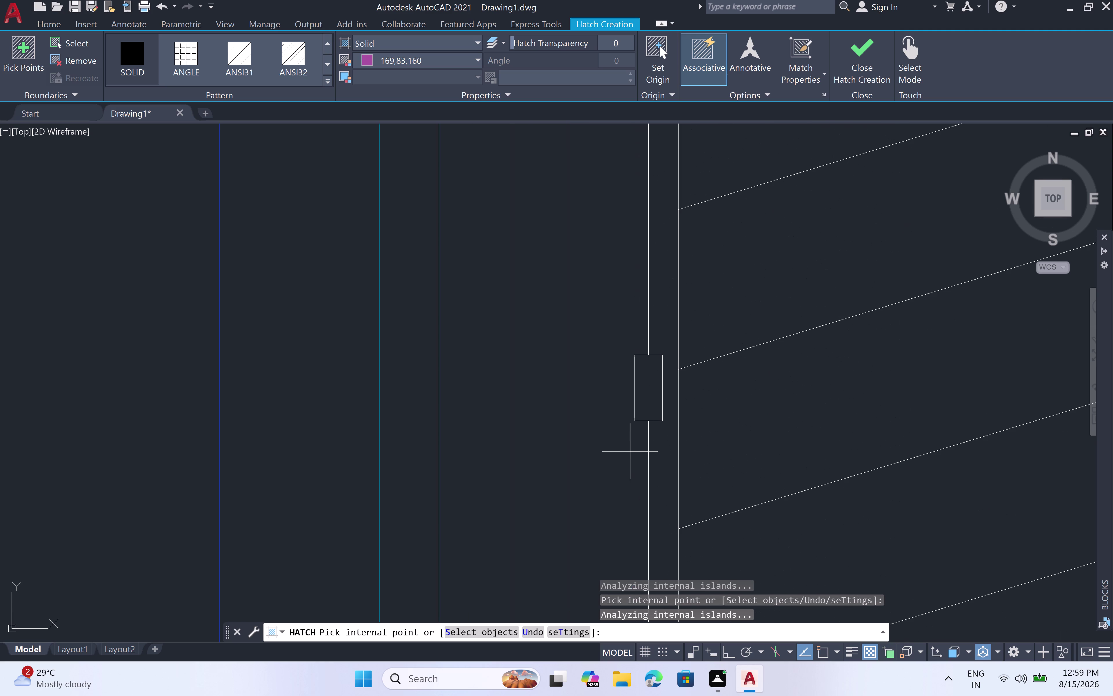
click(647, 396)
scroll(down, 3)
middle_drag(637, 276, 637, 304)
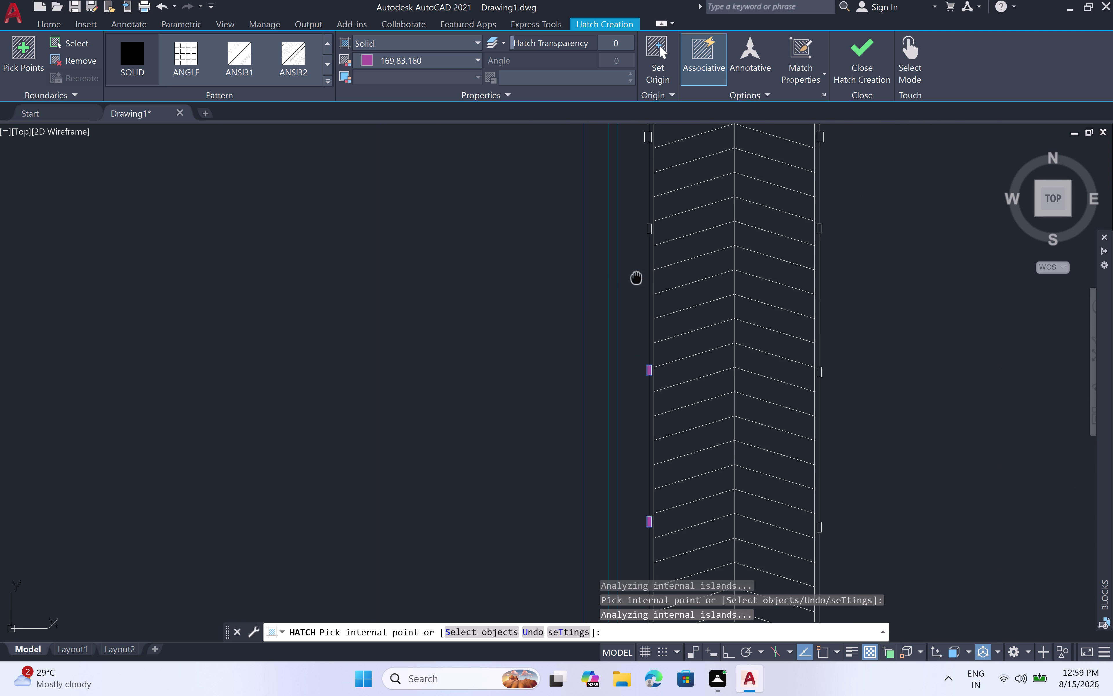
middle_drag(637, 304, 637, 483)
scroll(up, 3)
click(646, 416)
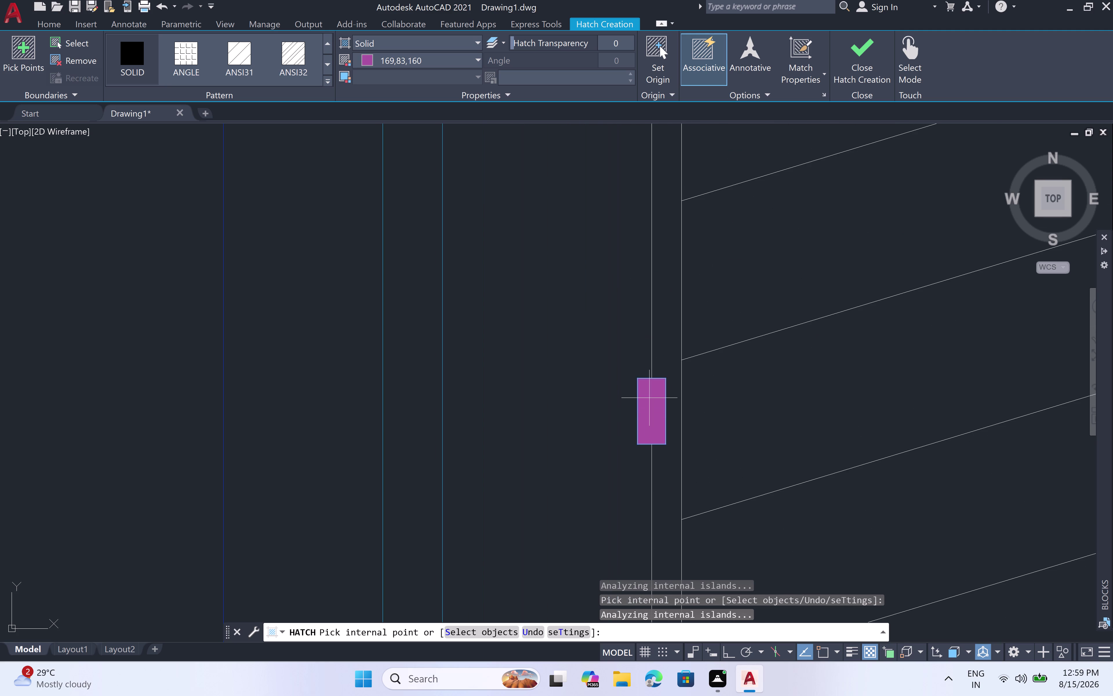
scroll(down, 3)
middle_drag(631, 293, 636, 478)
scroll(up, 3)
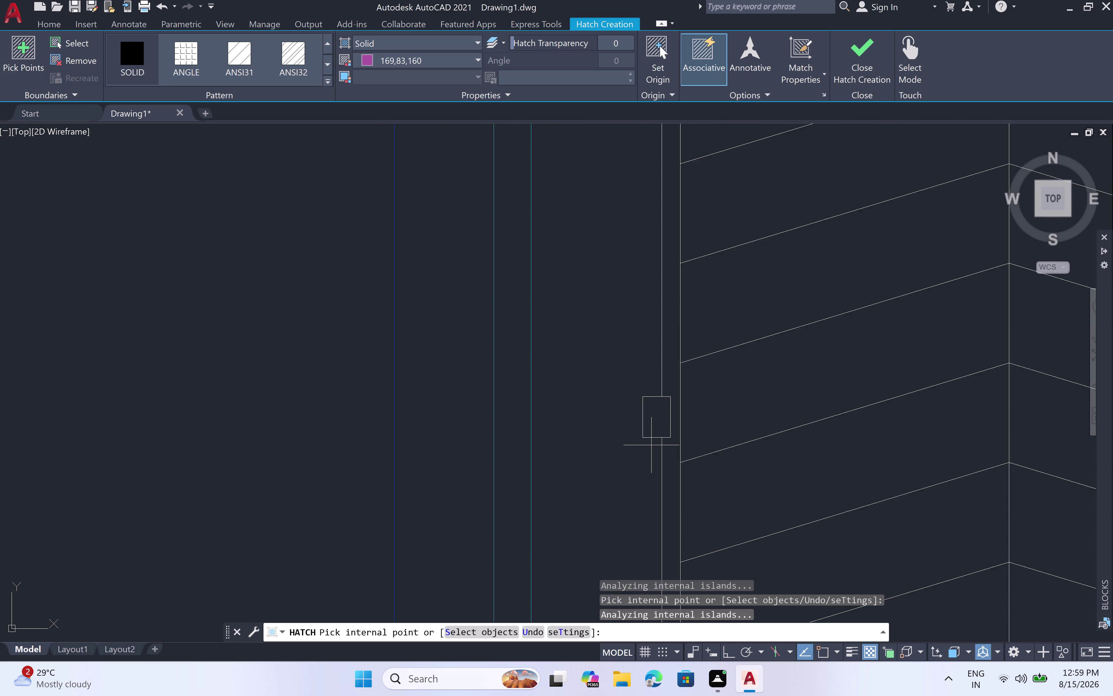
click(659, 378)
Solid-hatch the markers along the door's right edge, then end the hatch command.
scroll(up, 3)
scroll(down, 3)
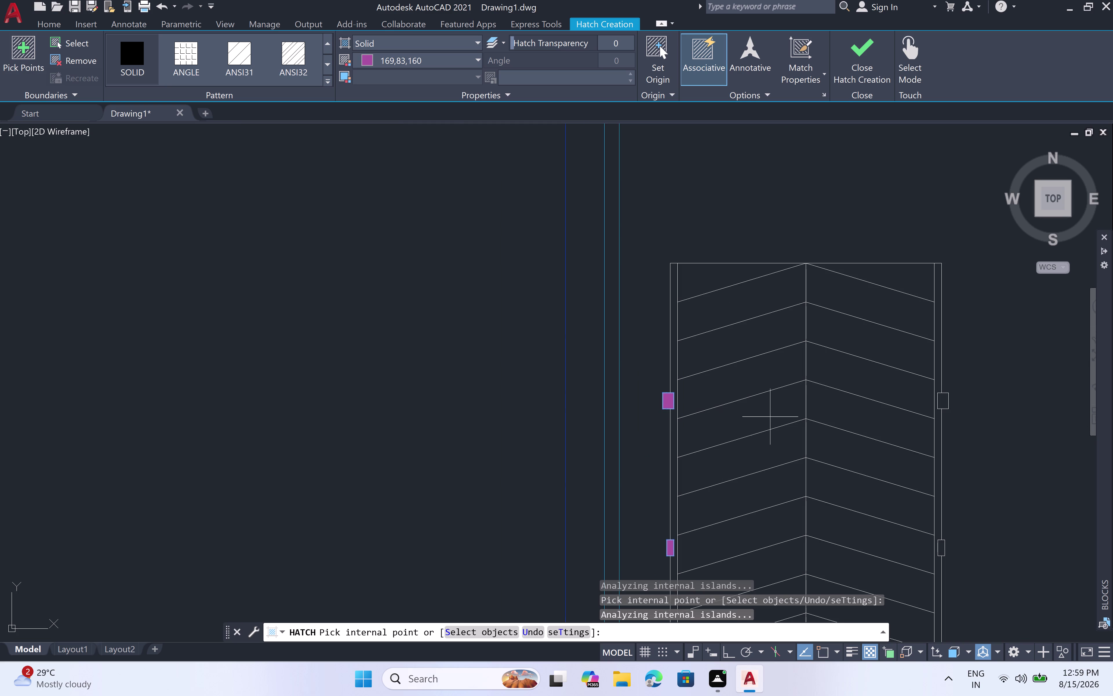
middle_drag(970, 435, 806, 415)
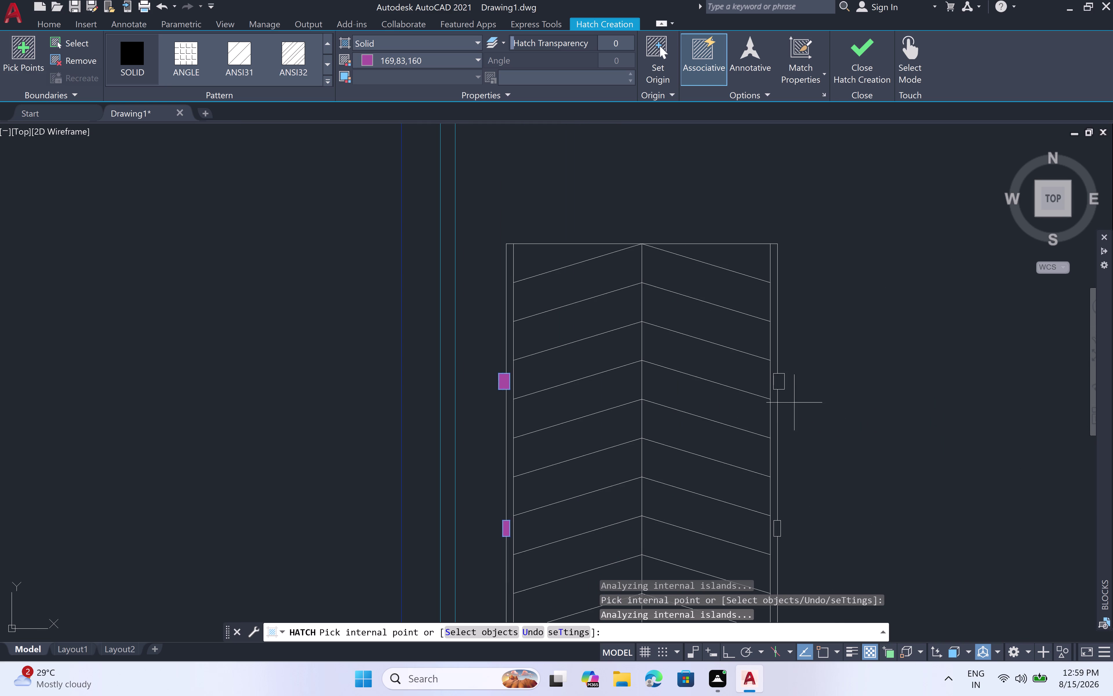
scroll(up, 3)
click(776, 379)
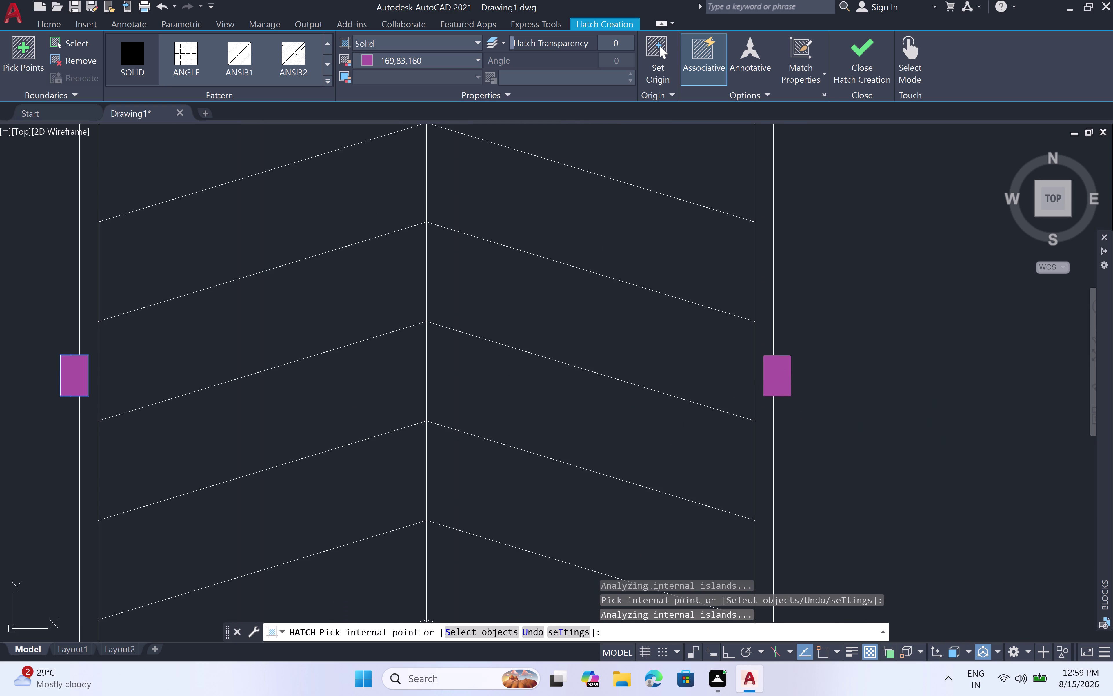
scroll(down, 3)
middle_drag(875, 485, 840, 391)
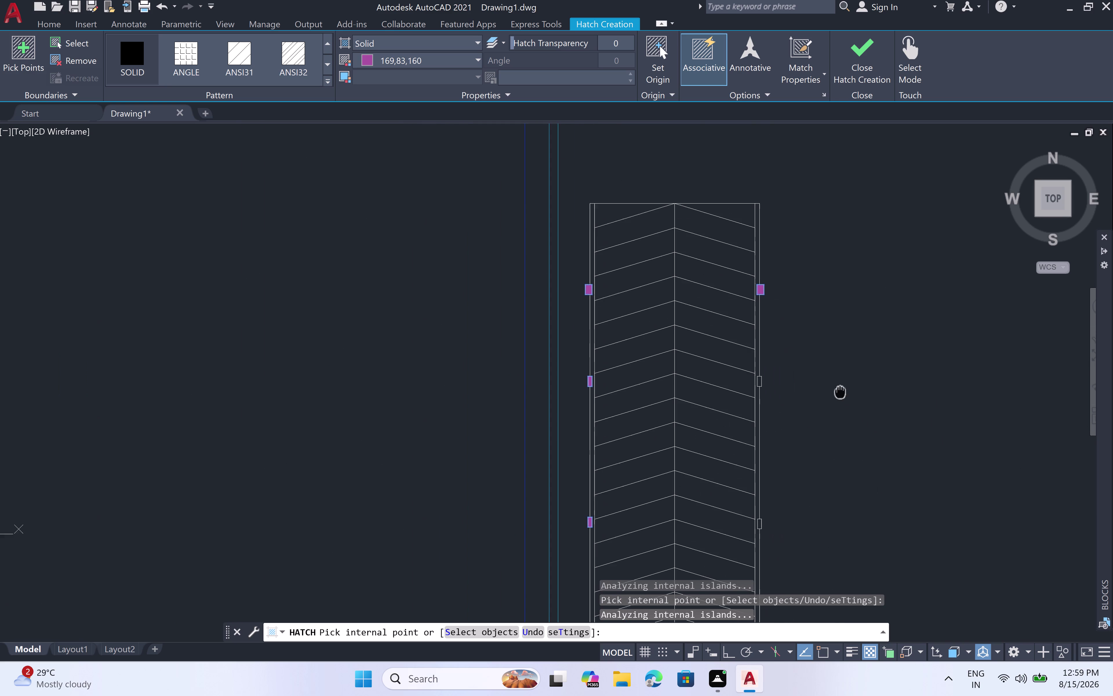
scroll(up, 3)
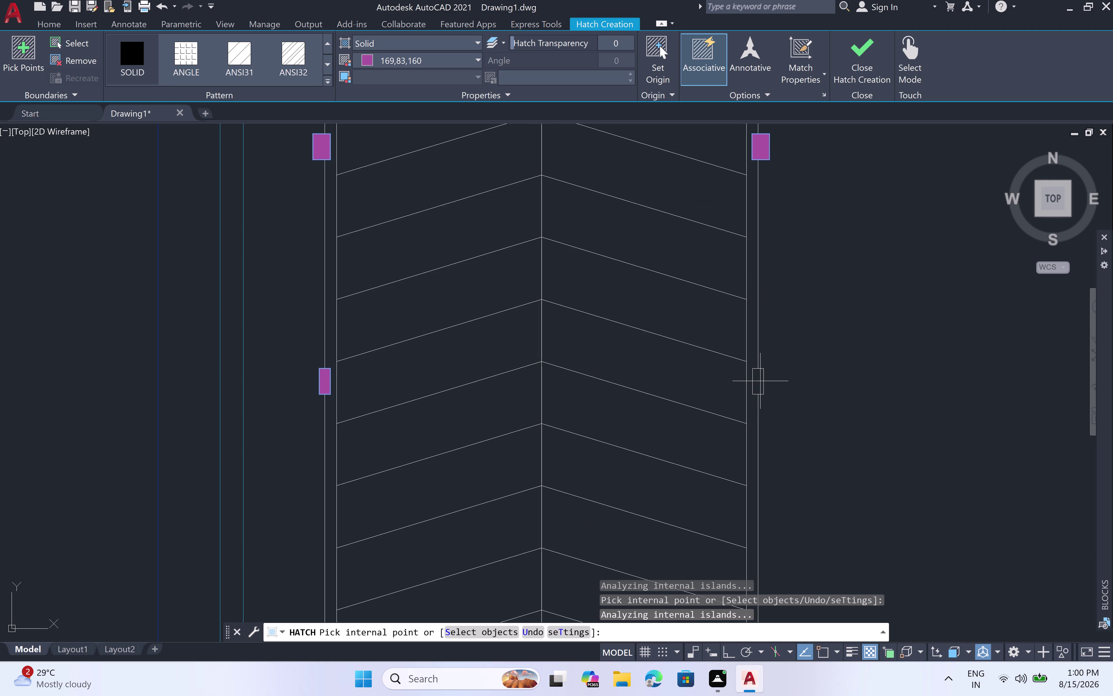
click(759, 382)
scroll(down, 3)
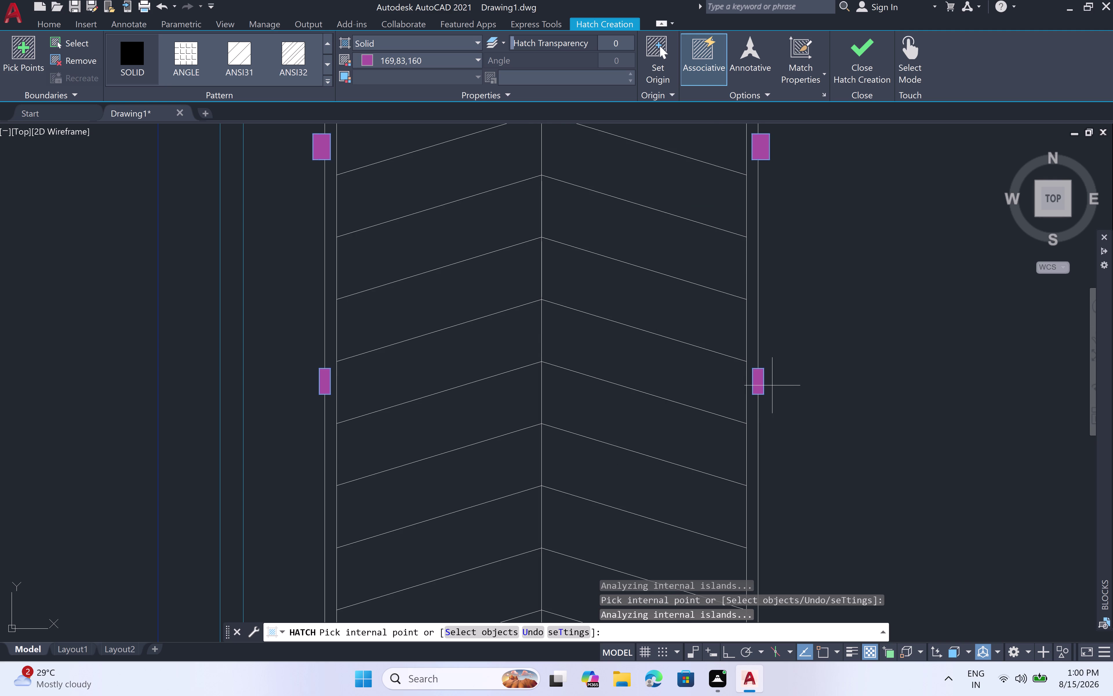
scroll(down, 3)
middle_drag(840, 484, 790, 270)
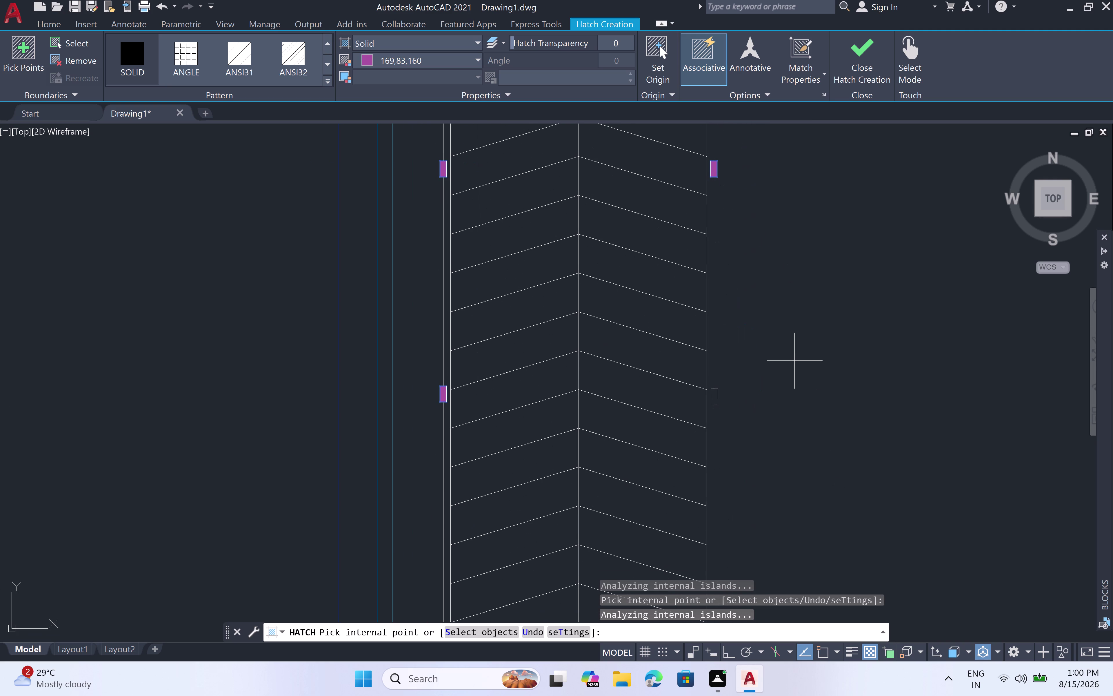
scroll(up, 3)
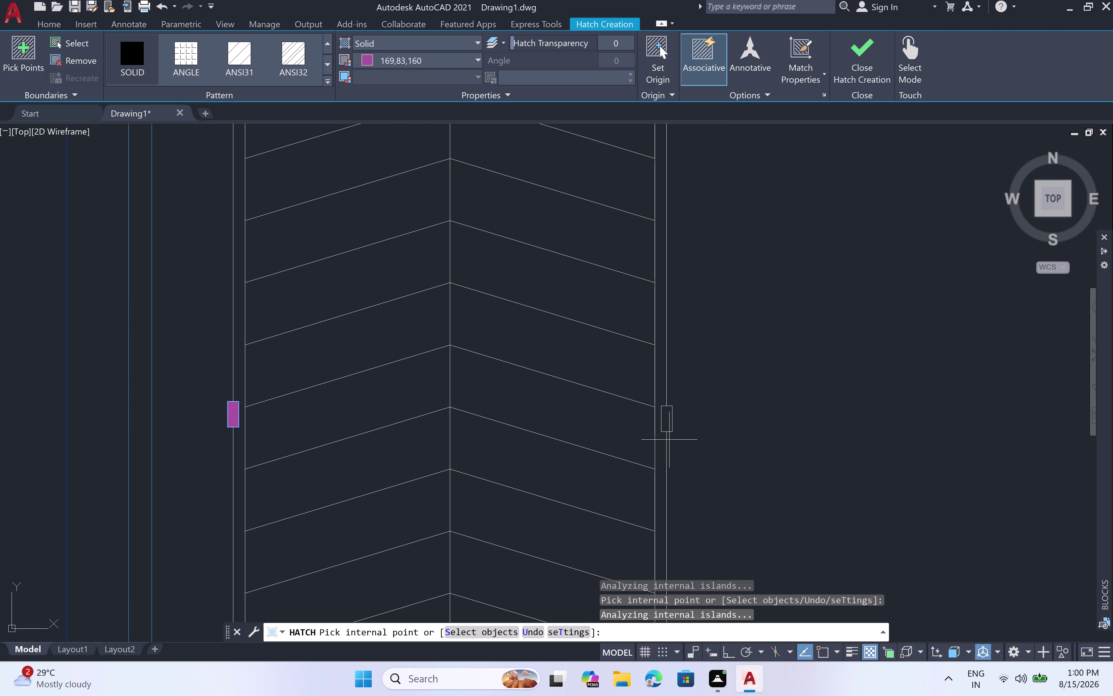
scroll(down, 3)
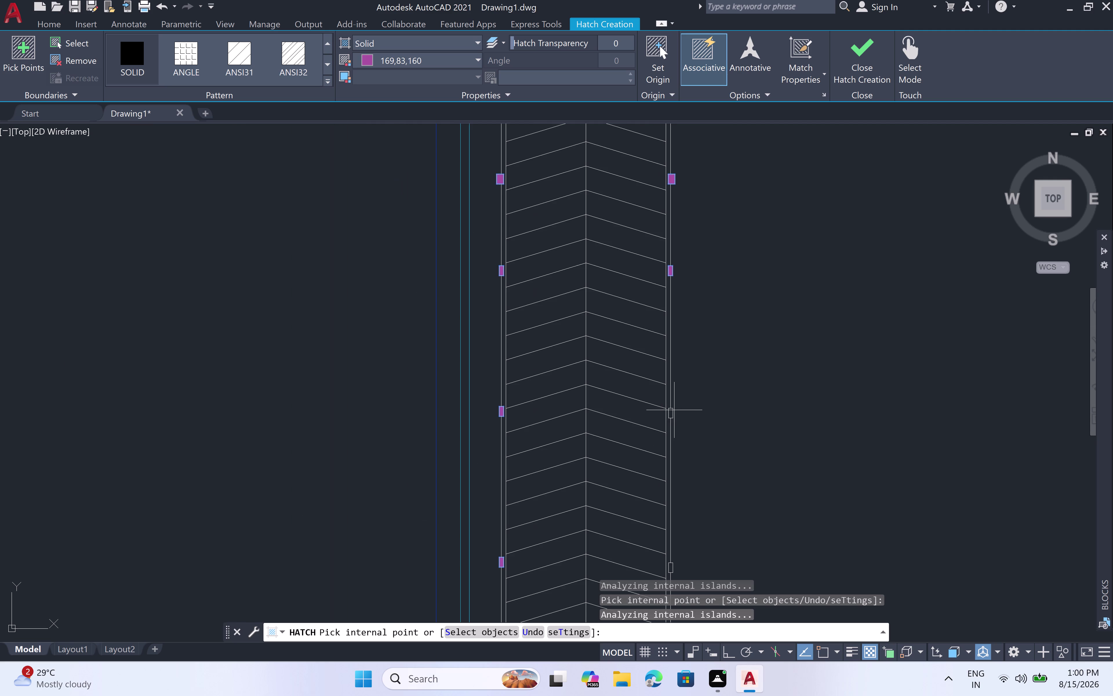
scroll(up, 3)
click(678, 409)
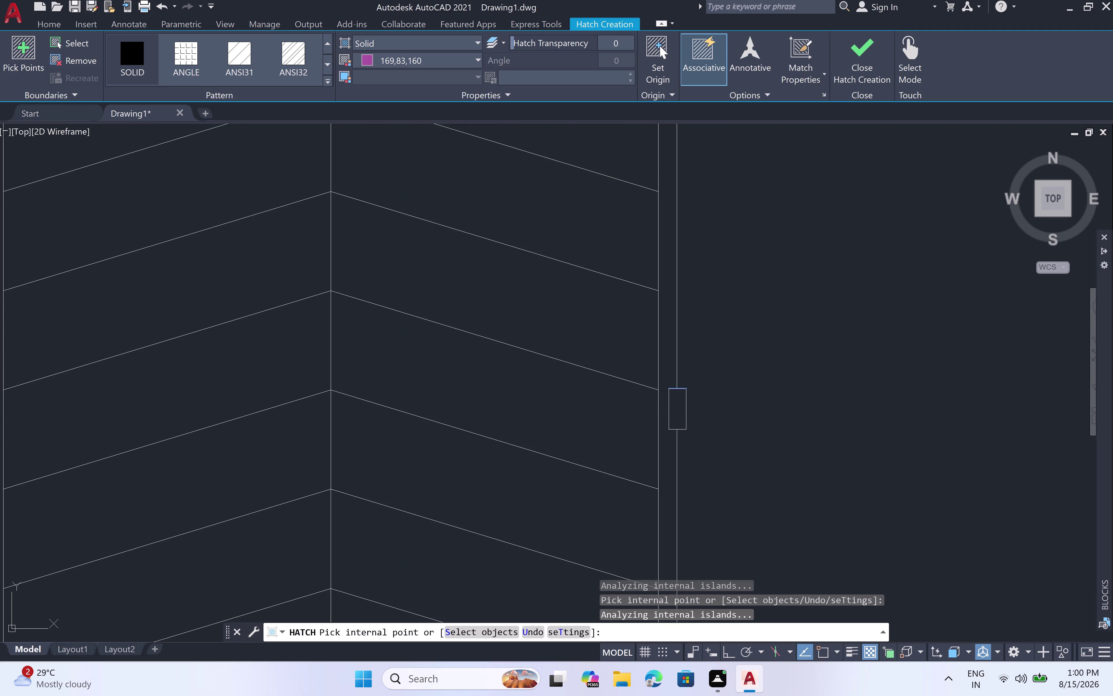
scroll(down, 3)
middle_drag(722, 500, 698, 274)
scroll(down, 3)
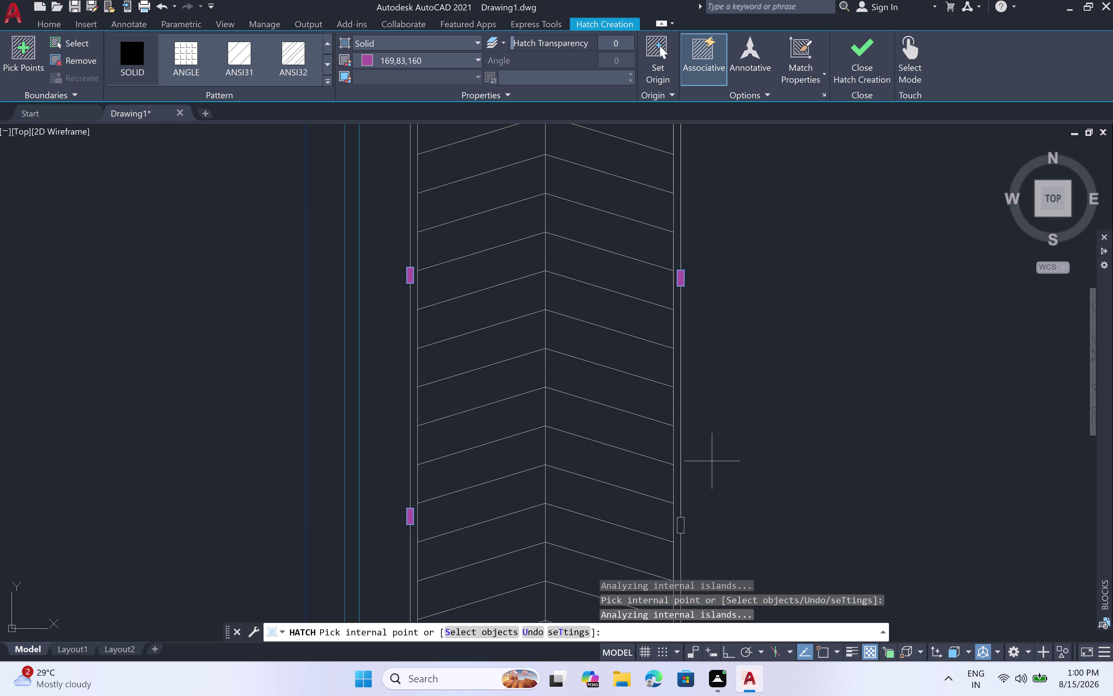
middle_drag(712, 478, 710, 327)
scroll(up, 3)
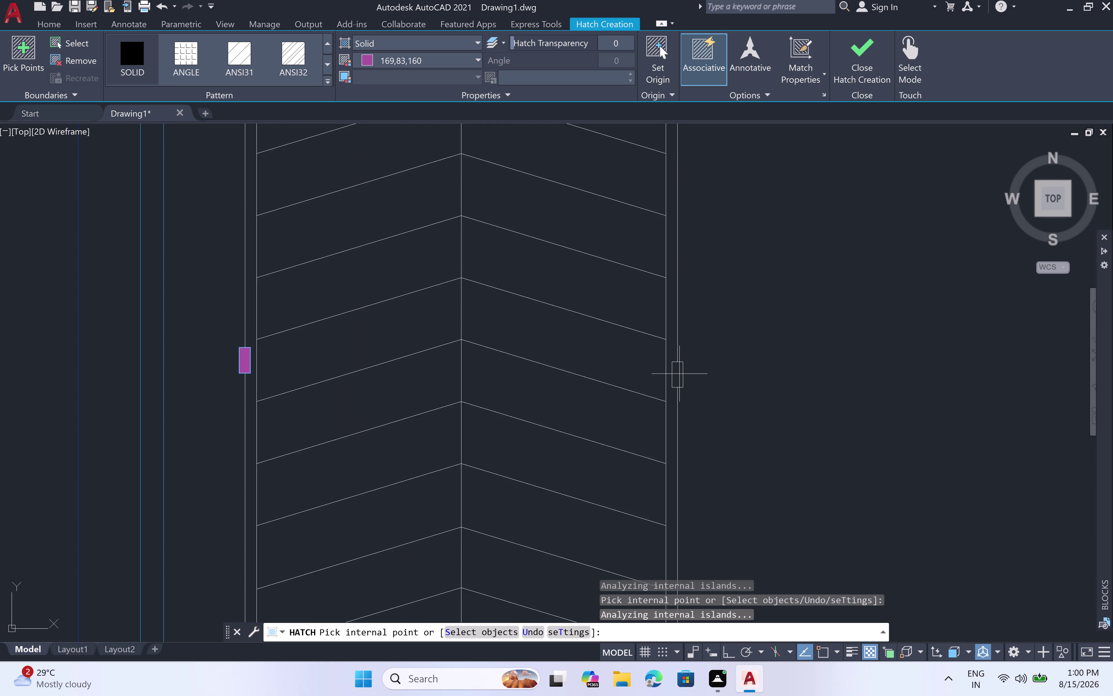
scroll(up, 3)
click(678, 361)
scroll(down, 3)
scroll(down, 3)
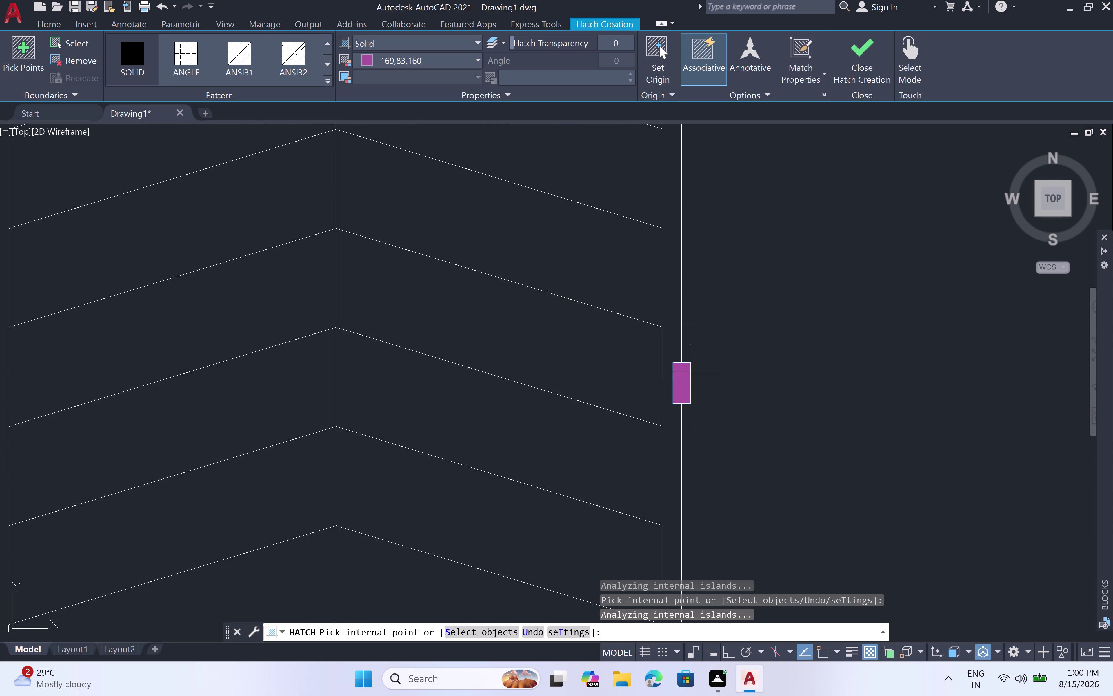
scroll(down, 3)
middle_drag(742, 437, 746, 399)
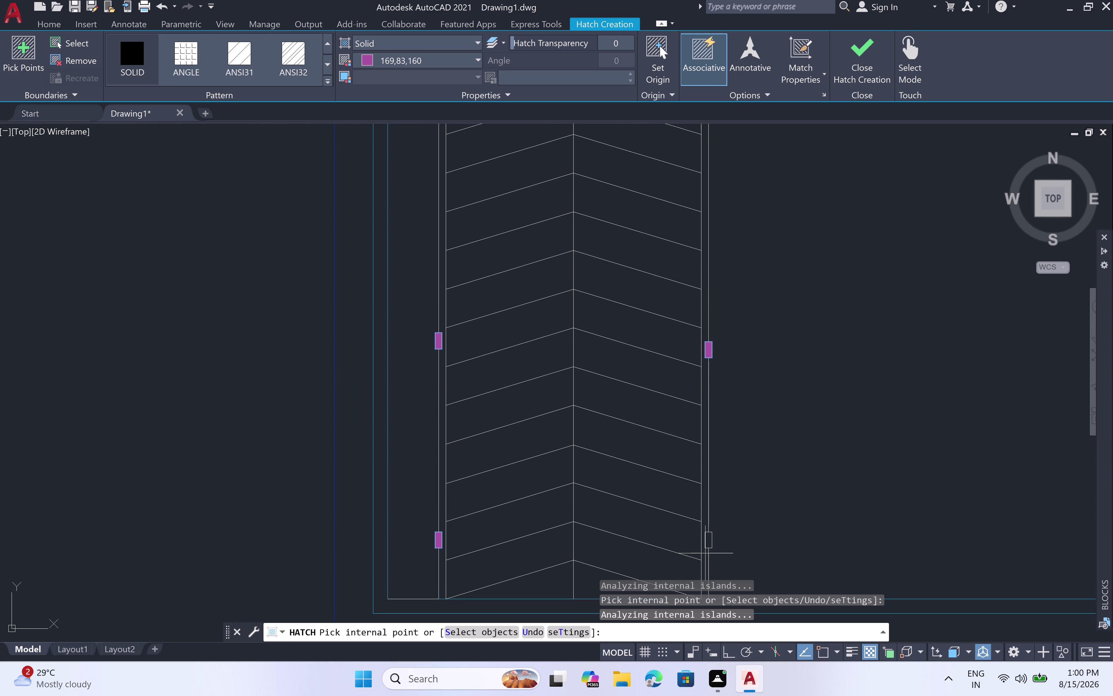
middle_drag(757, 513, 754, 336)
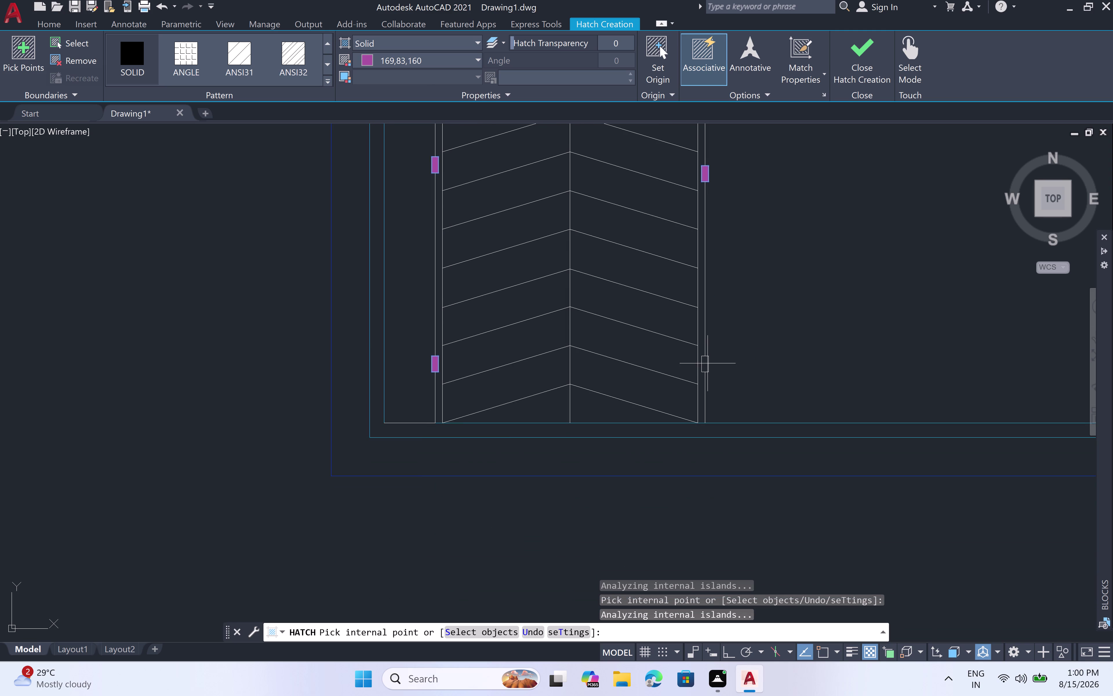
scroll(up, 3)
click(715, 374)
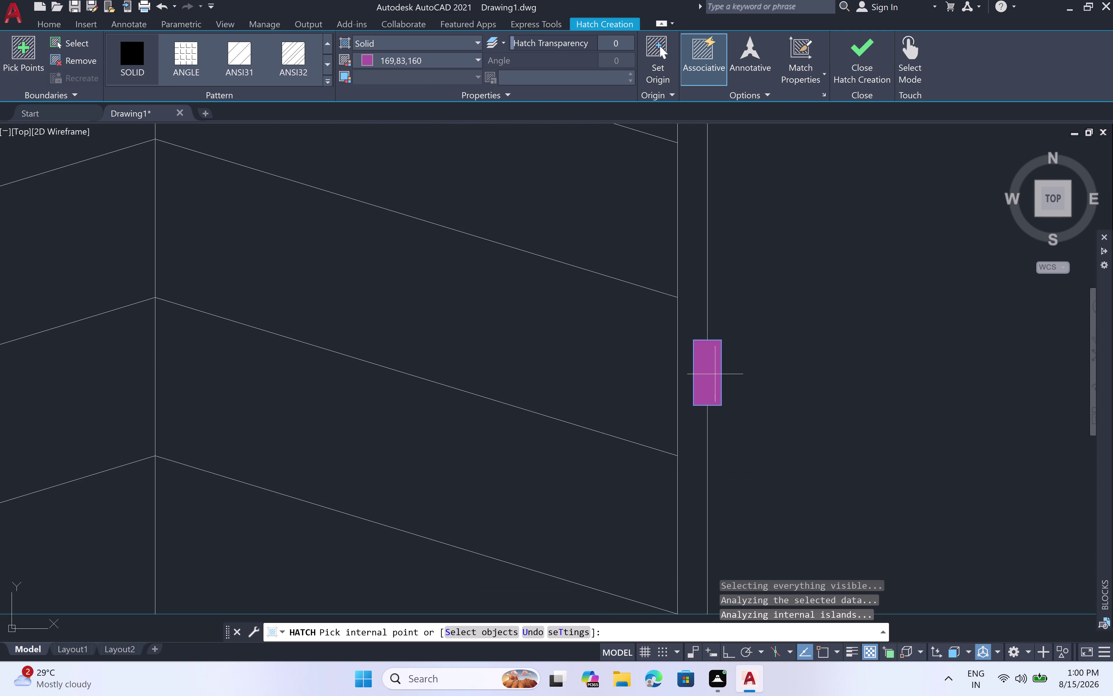
key(Escape)
Zoom and pan to bring the whole herringbone door back into view.
scroll(down, 3)
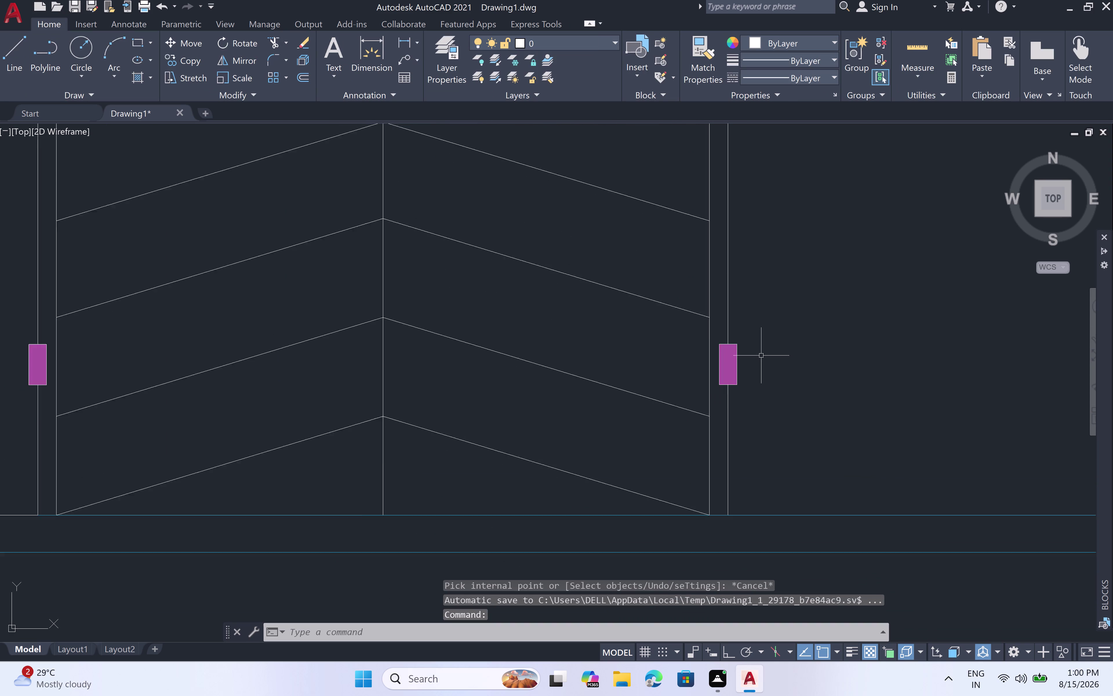
scroll(down, 3)
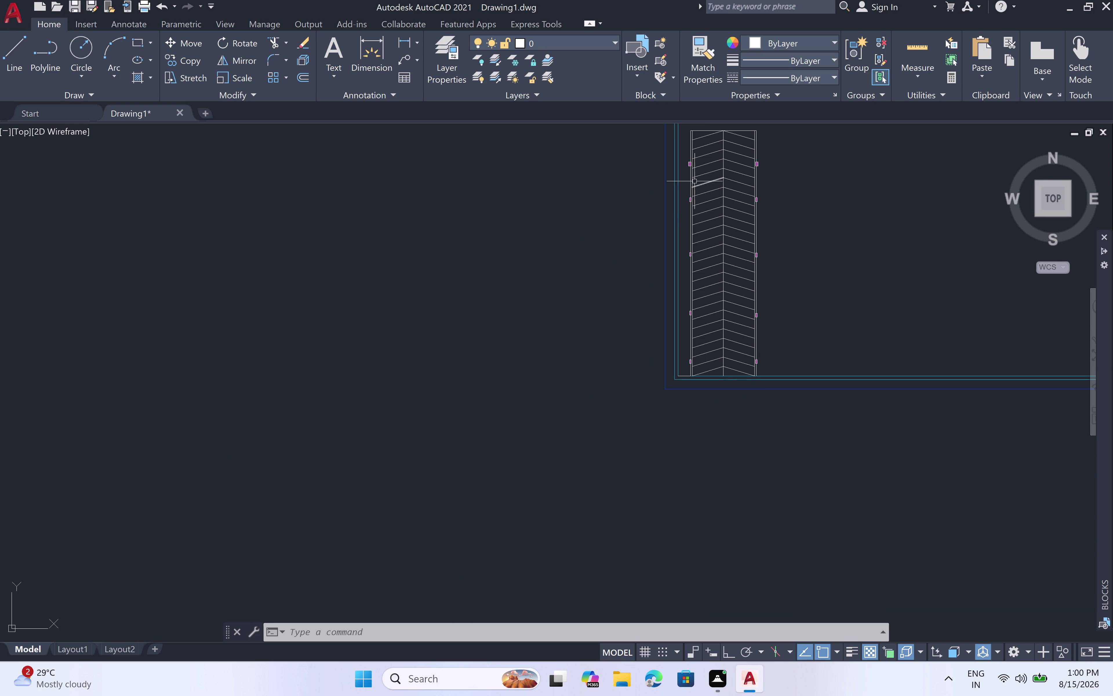
middle_drag(714, 191, 734, 304)
scroll(up, 3)
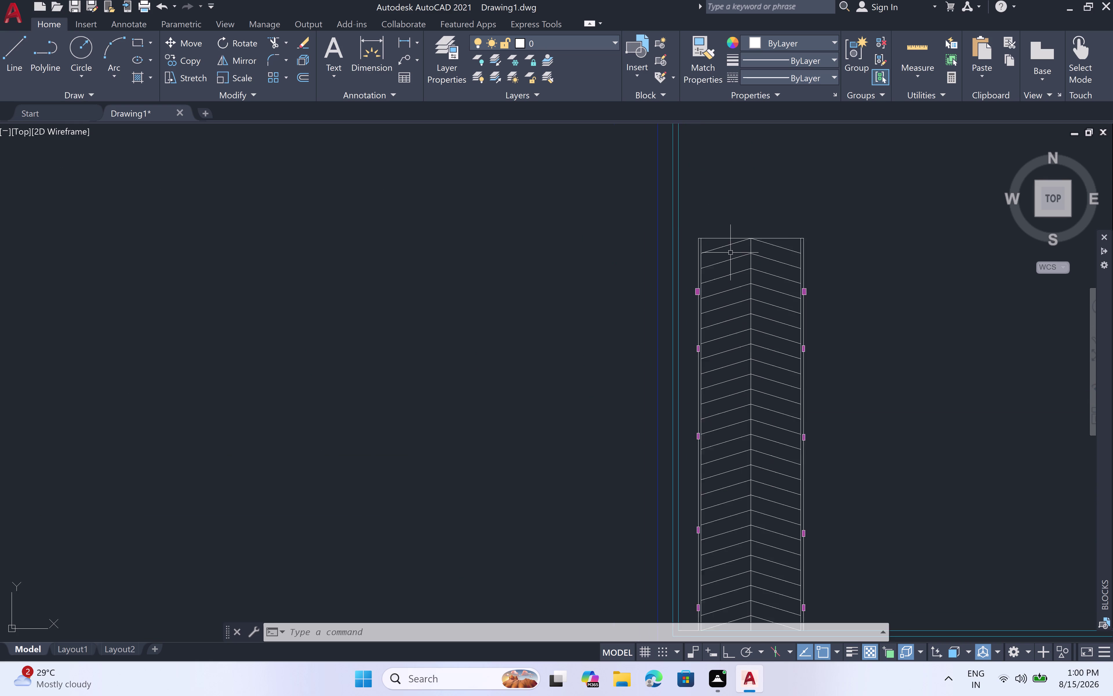
scroll(up, 3)
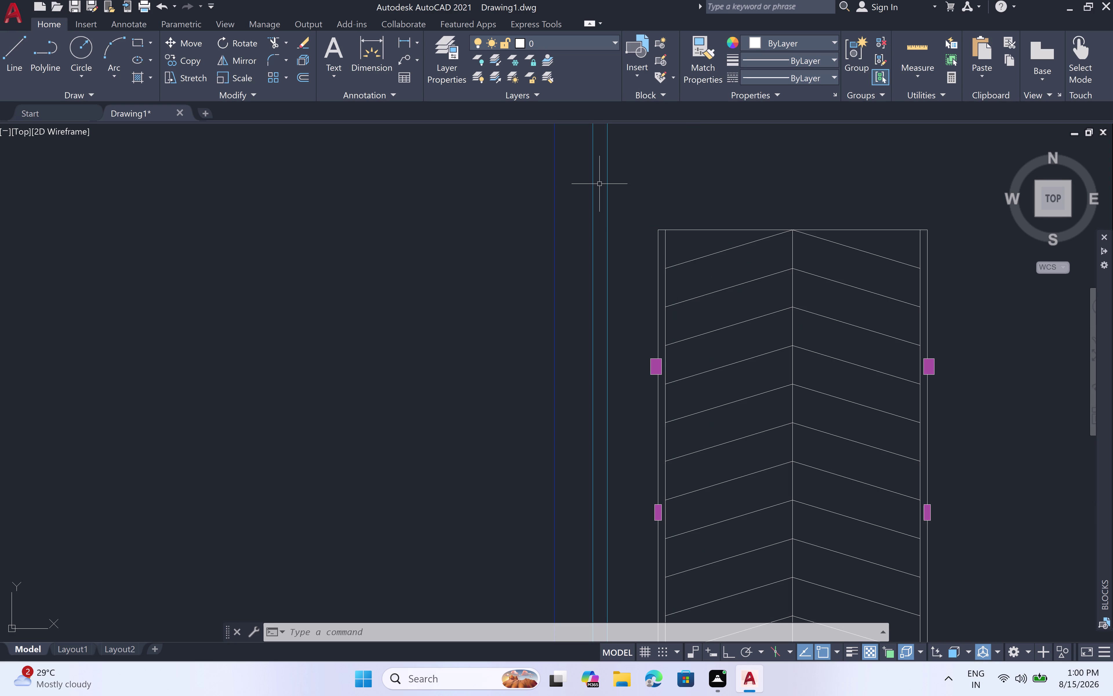
Make BOUNDRY the current layer and try a first line at the door's top corner, then cancel.
text(L)
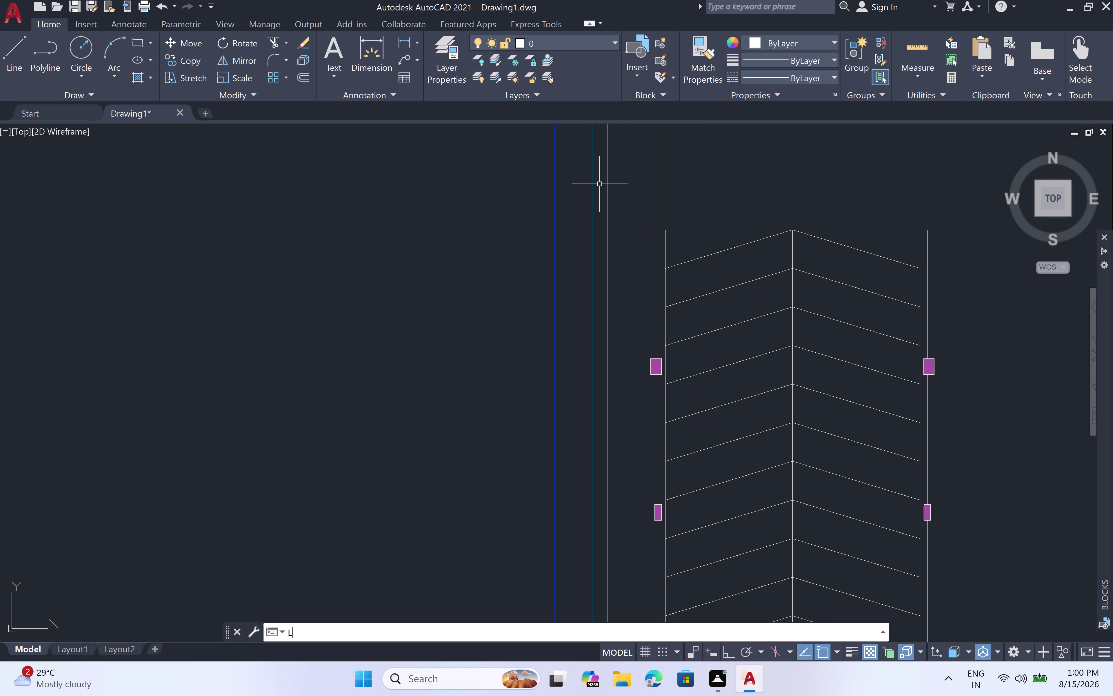
key(space)
click(614, 40)
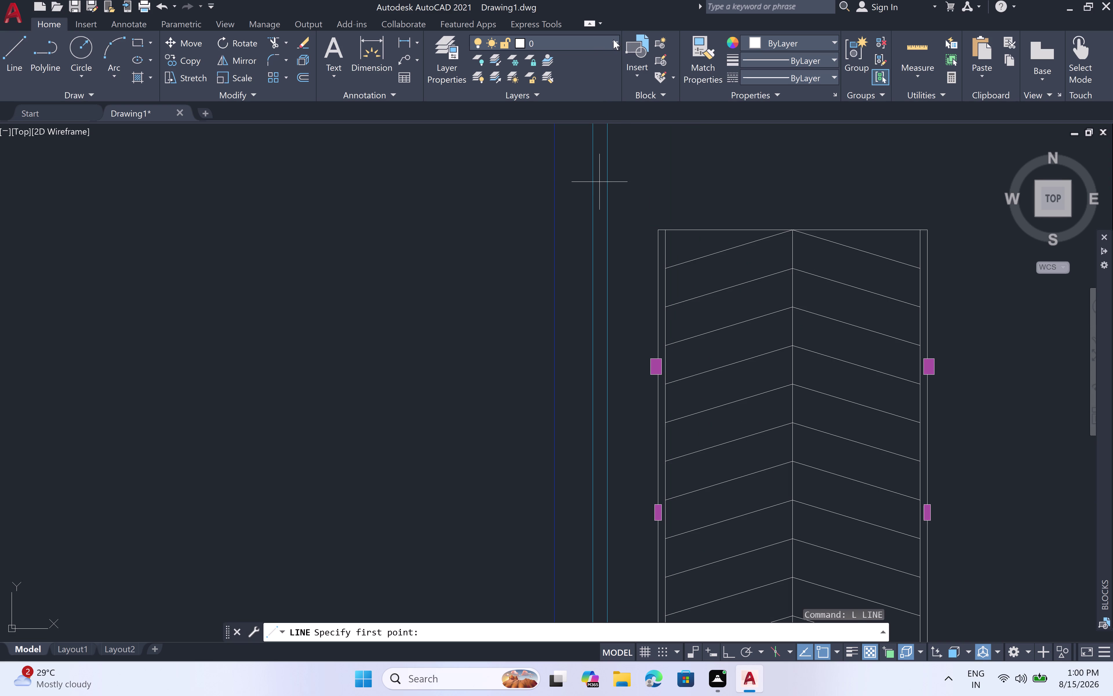
click(574, 74)
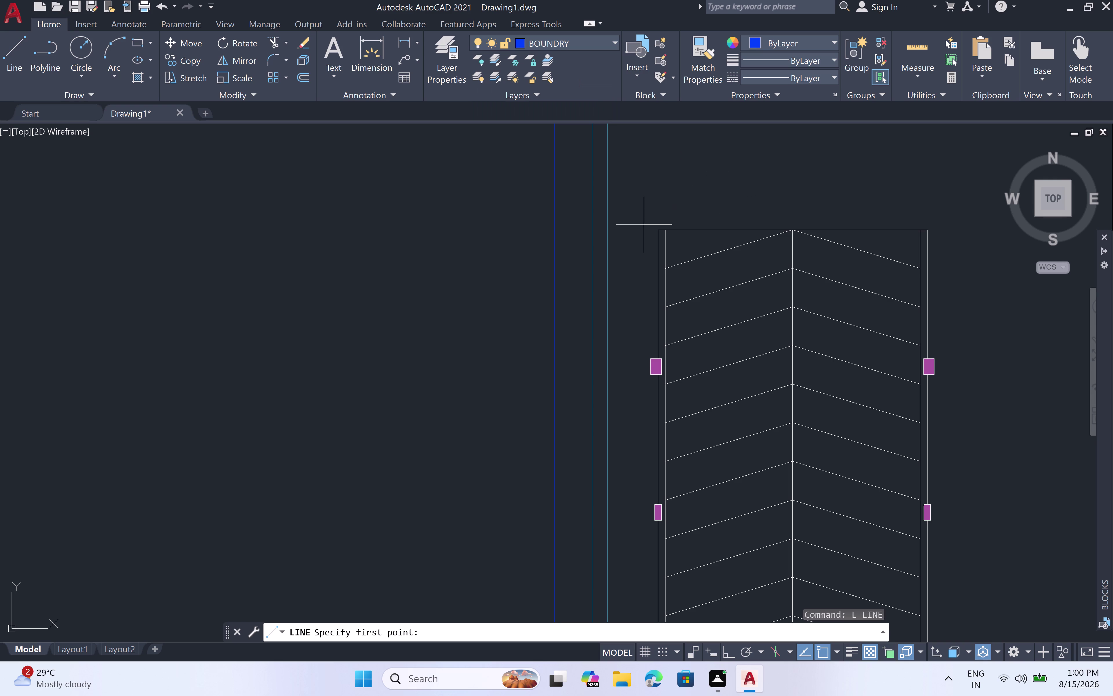
scroll(up, 3)
click(660, 226)
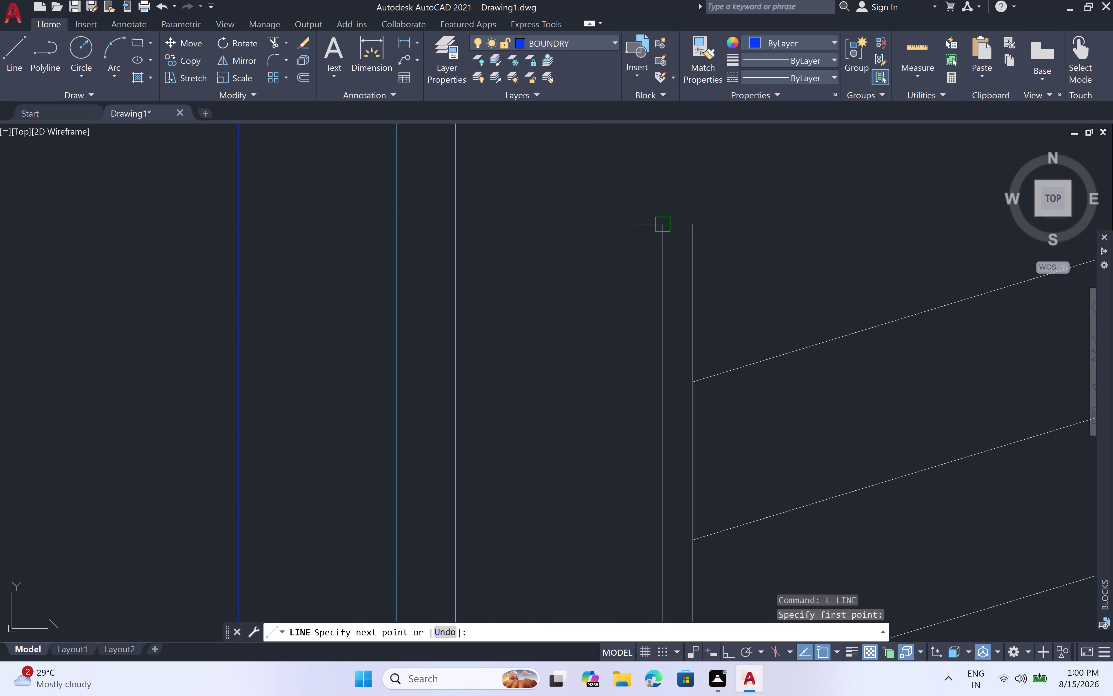
scroll(down, 3)
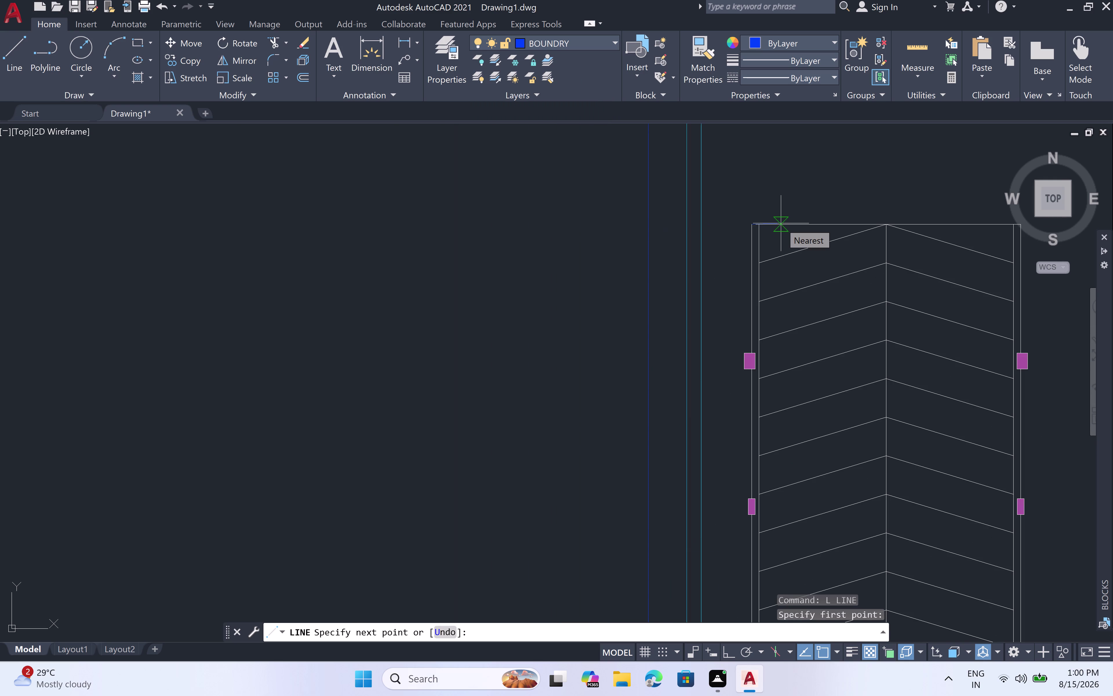
middle_drag(850, 226, 657, 227)
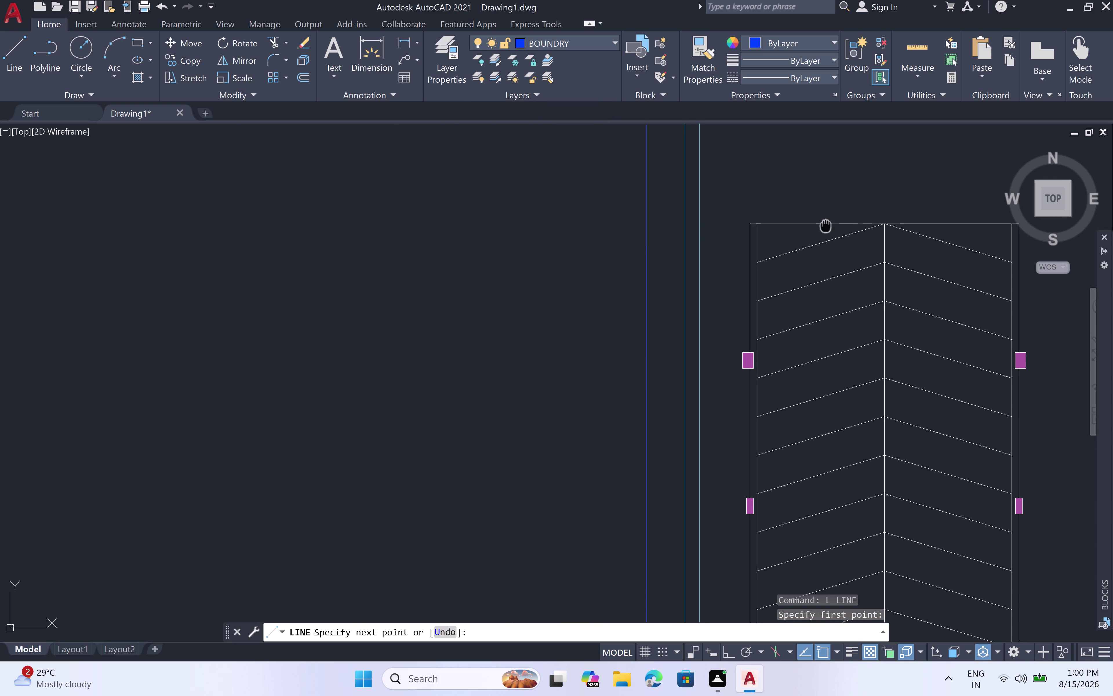
middle_drag(657, 227, 597, 226)
scroll(up, 3)
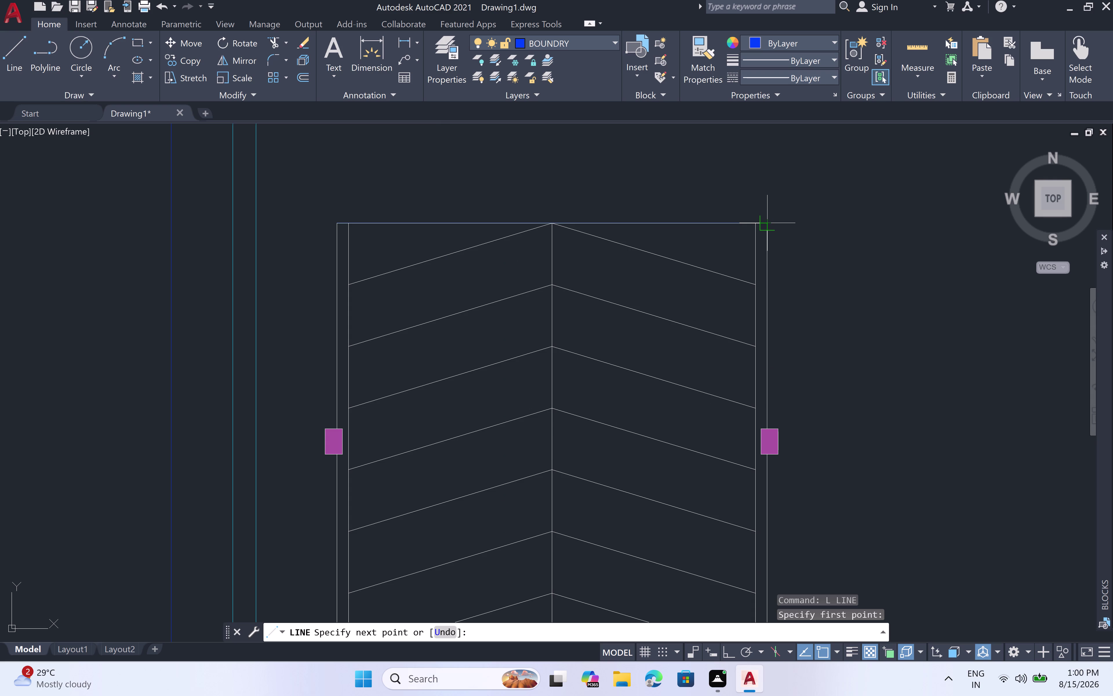
click(767, 226)
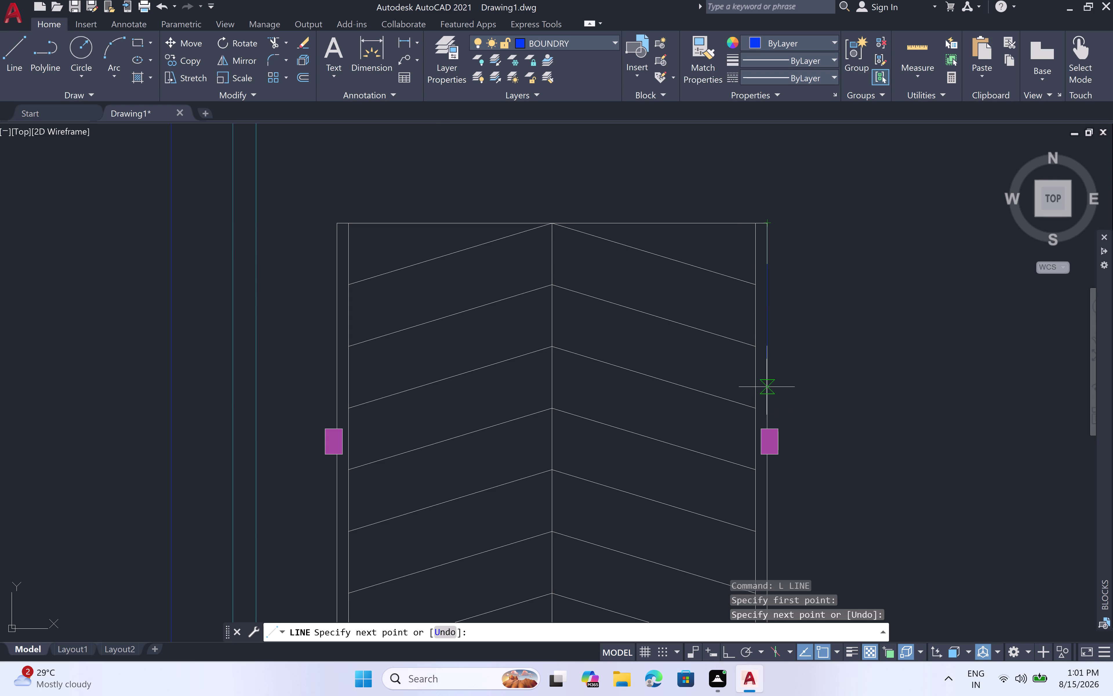
key(Escape)
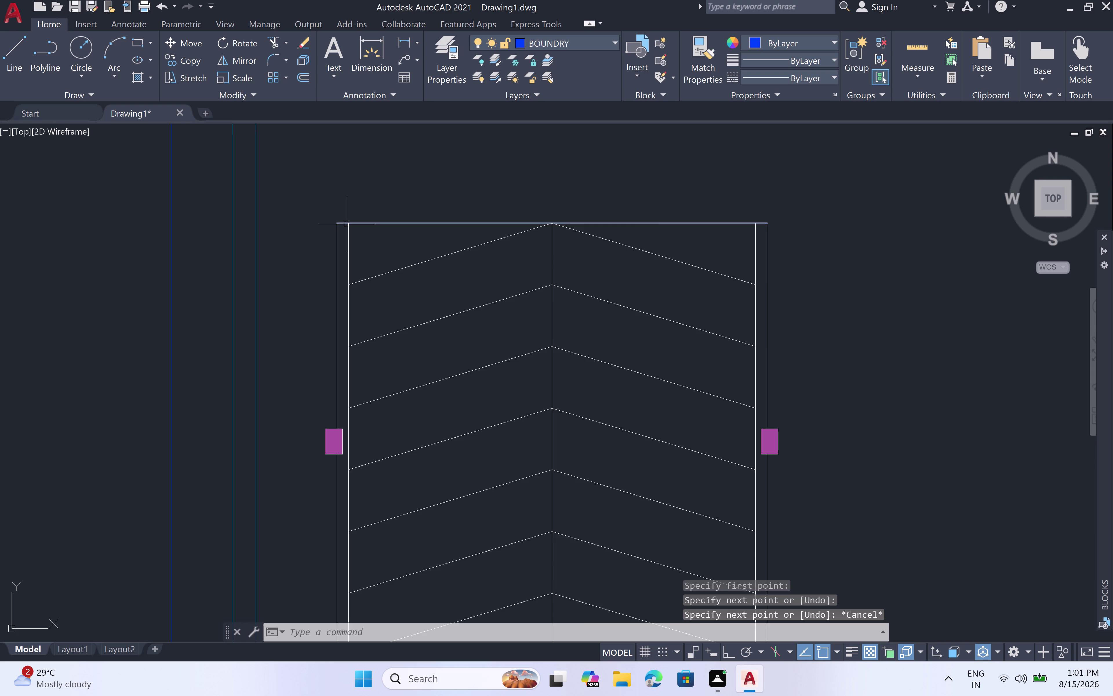
Start a new line at the door's top-left corner with Ortho (F8) on.
scroll(up, 3)
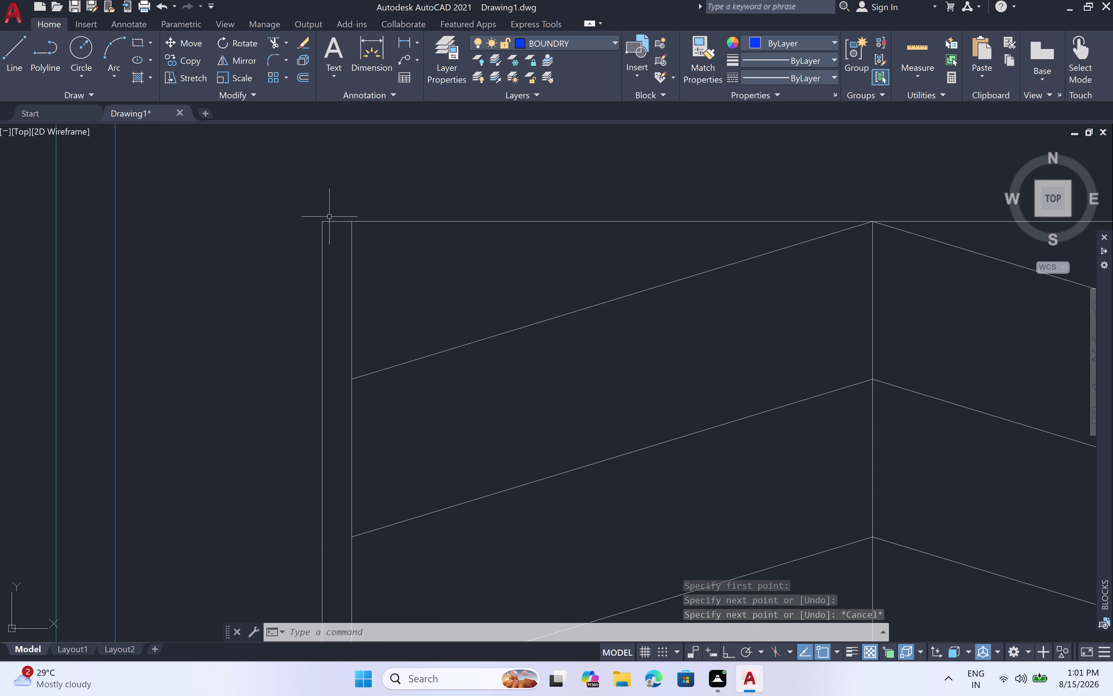
key(l)
key(space)
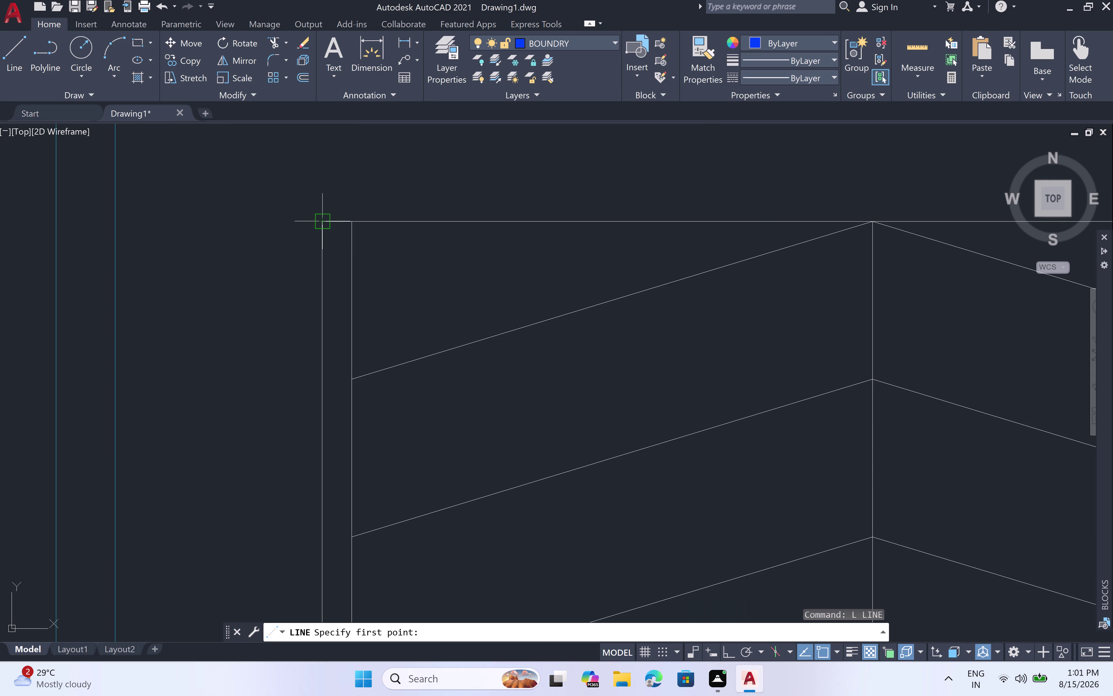
click(328, 216)
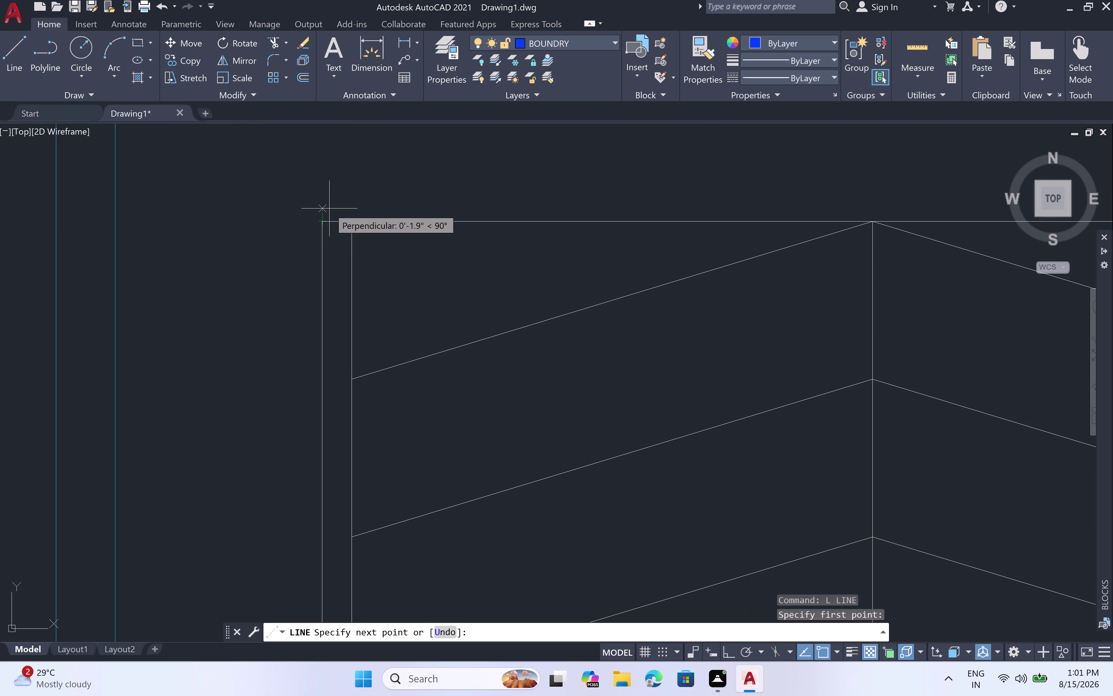
click(329, 209)
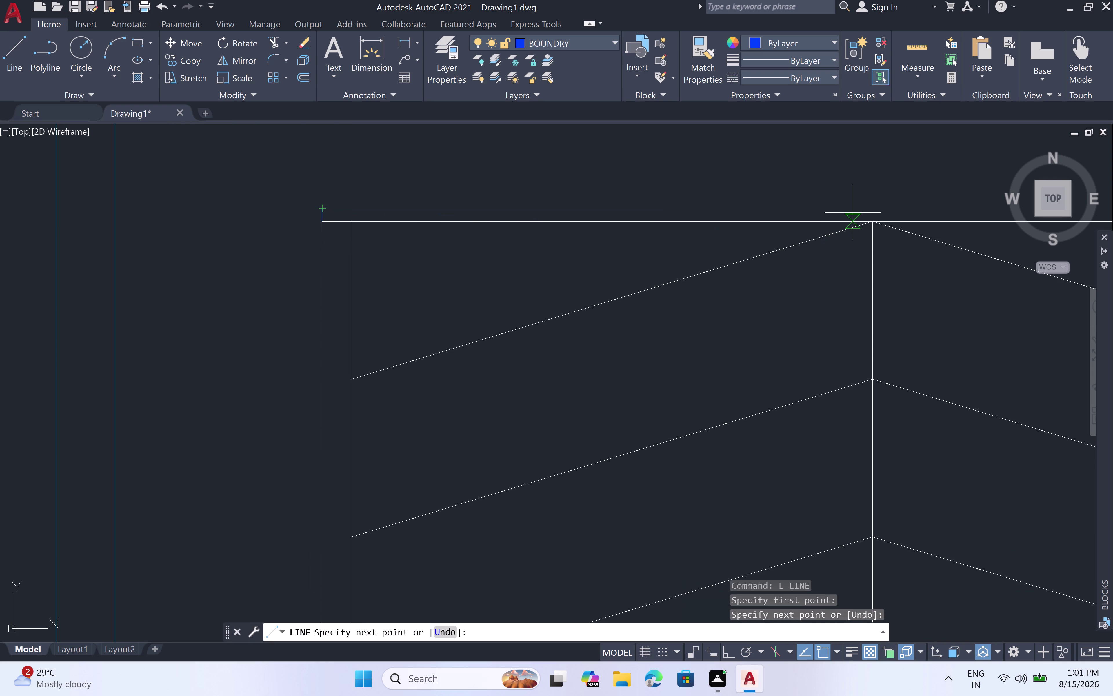
key(F8)
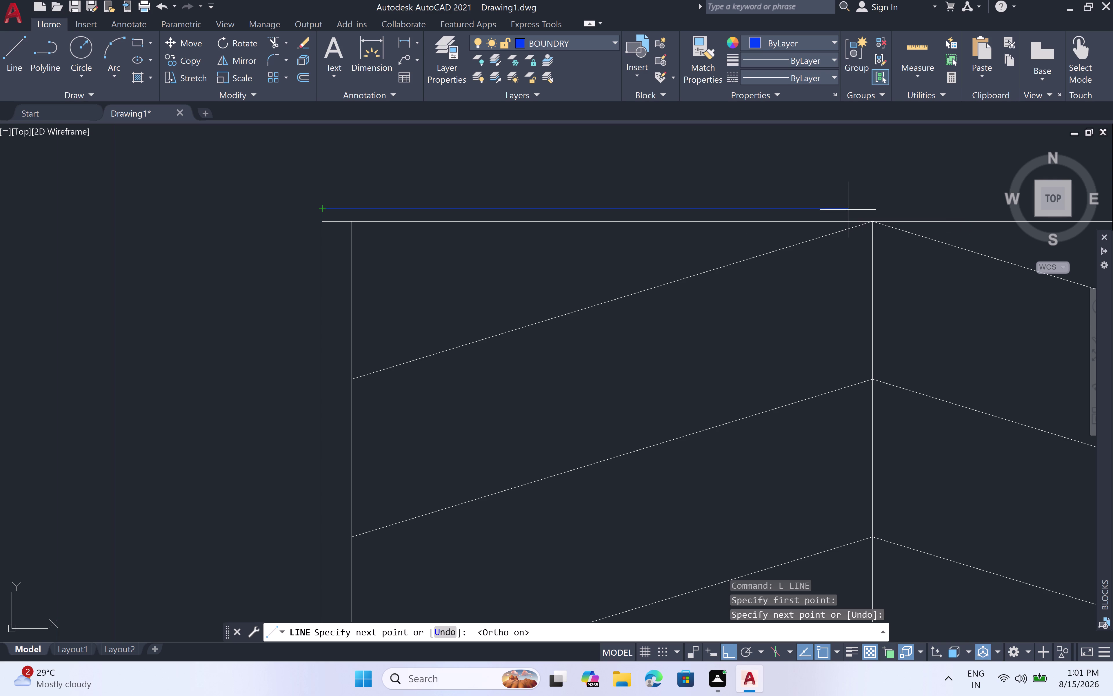
scroll(down, 3)
middle_drag(915, 201, 822, 201)
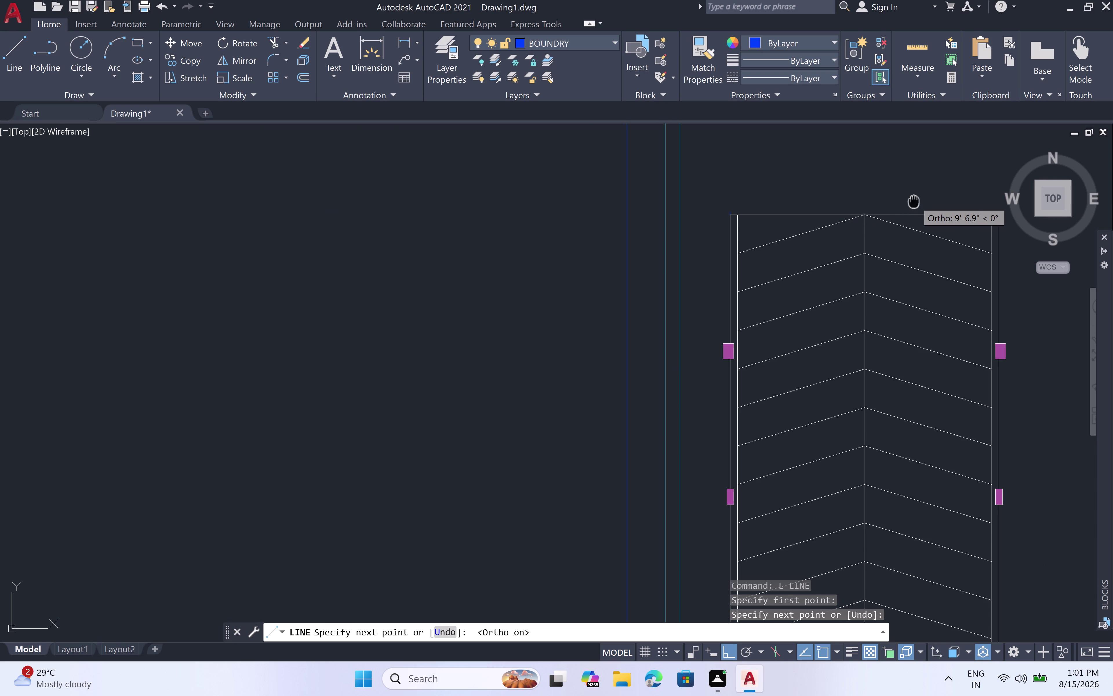
middle_drag(822, 201, 682, 195)
scroll(up, 3)
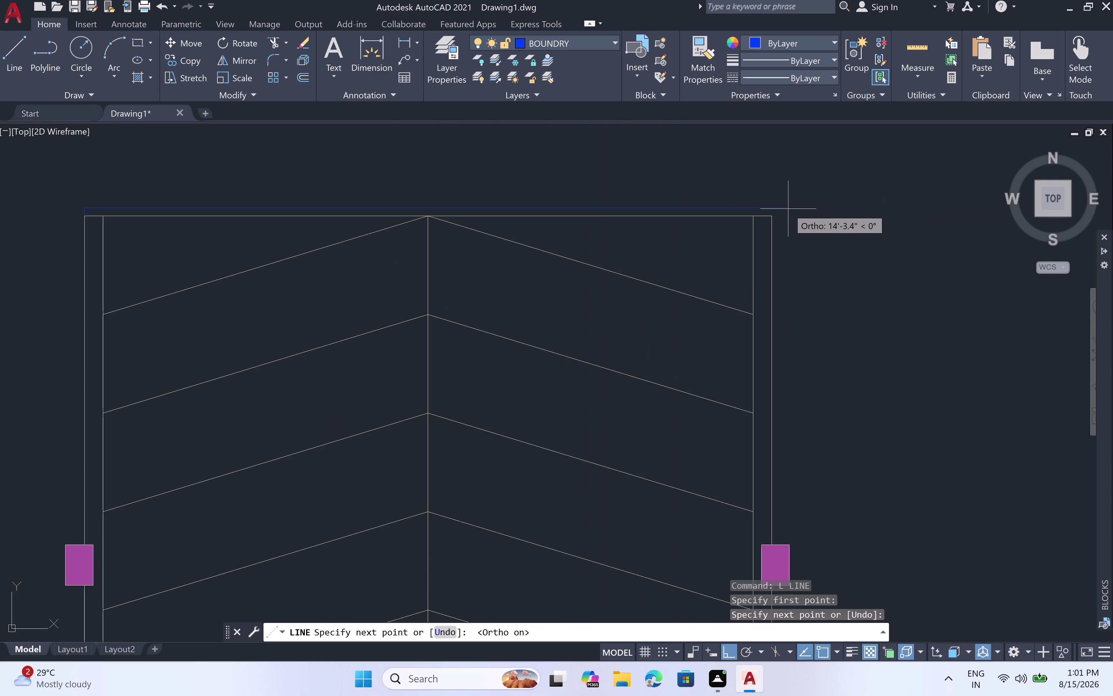
Run the line across to the top-right corner and down to the column marker.
click(776, 209)
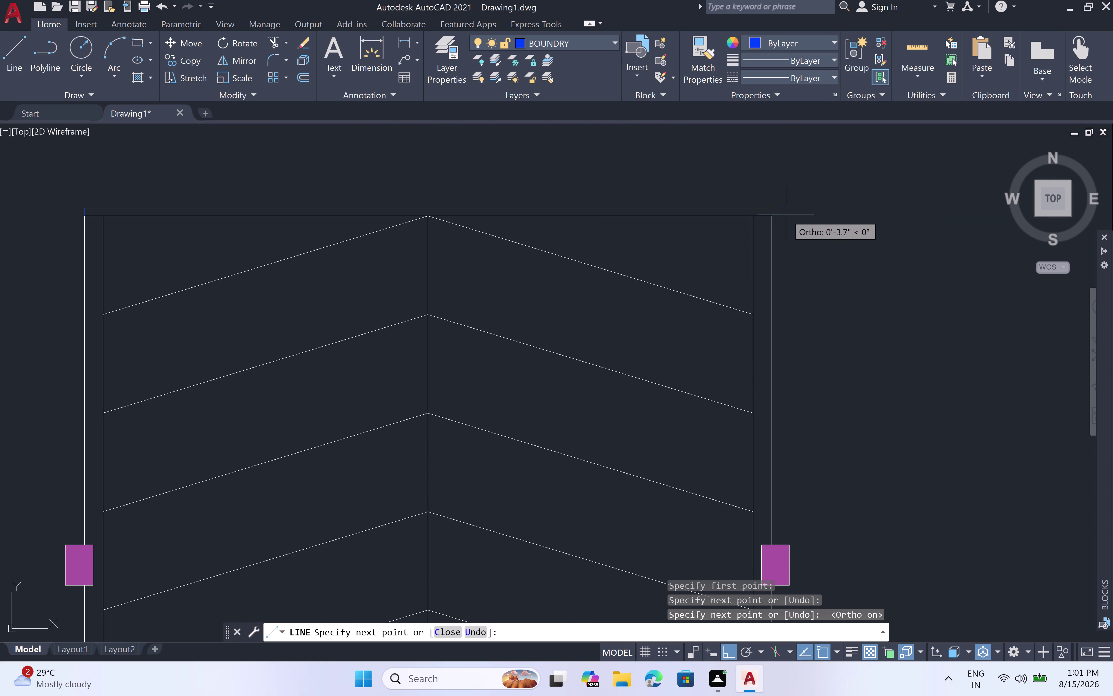
click(782, 207)
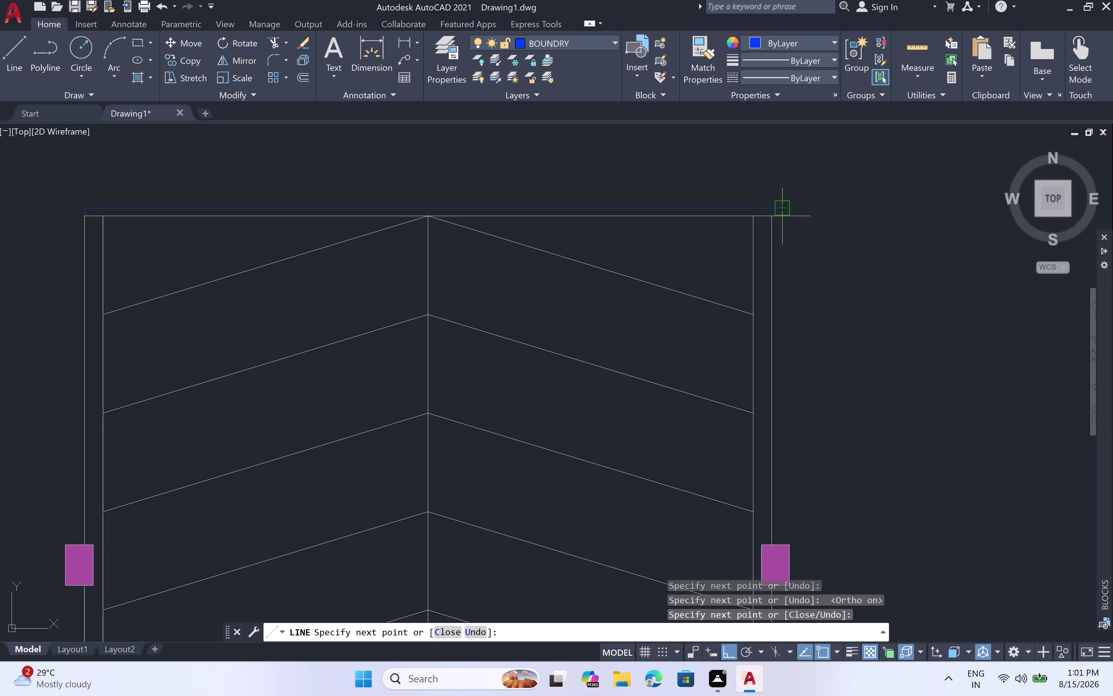
scroll(down, 3)
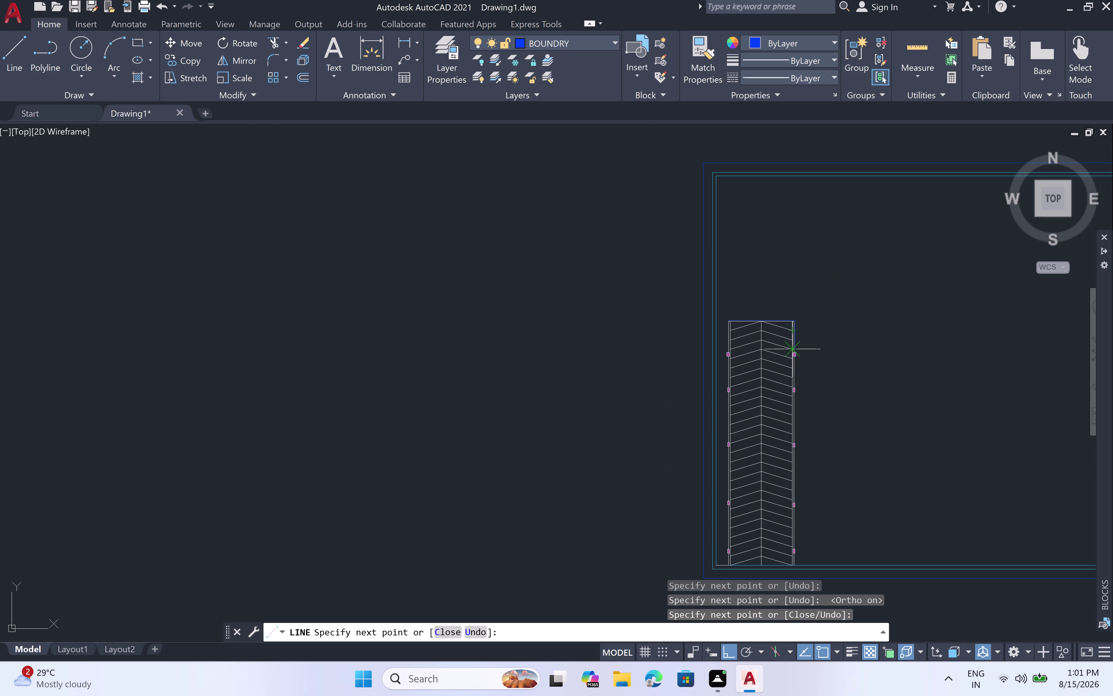
scroll(up, 3)
scroll(up, 3)
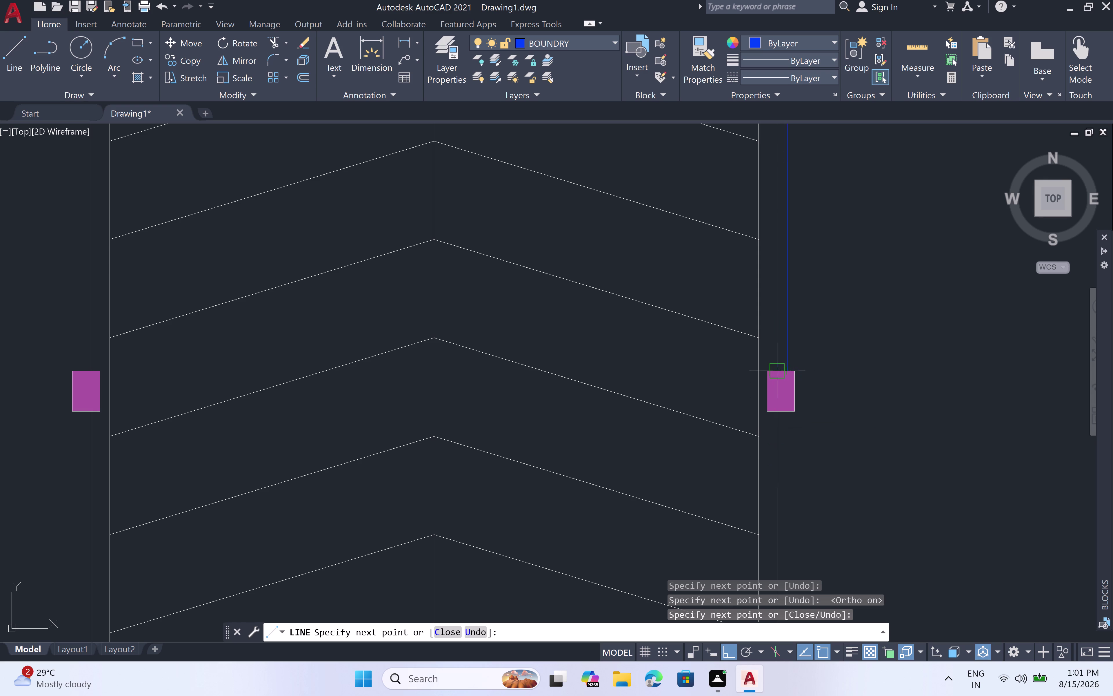
scroll(up, 3)
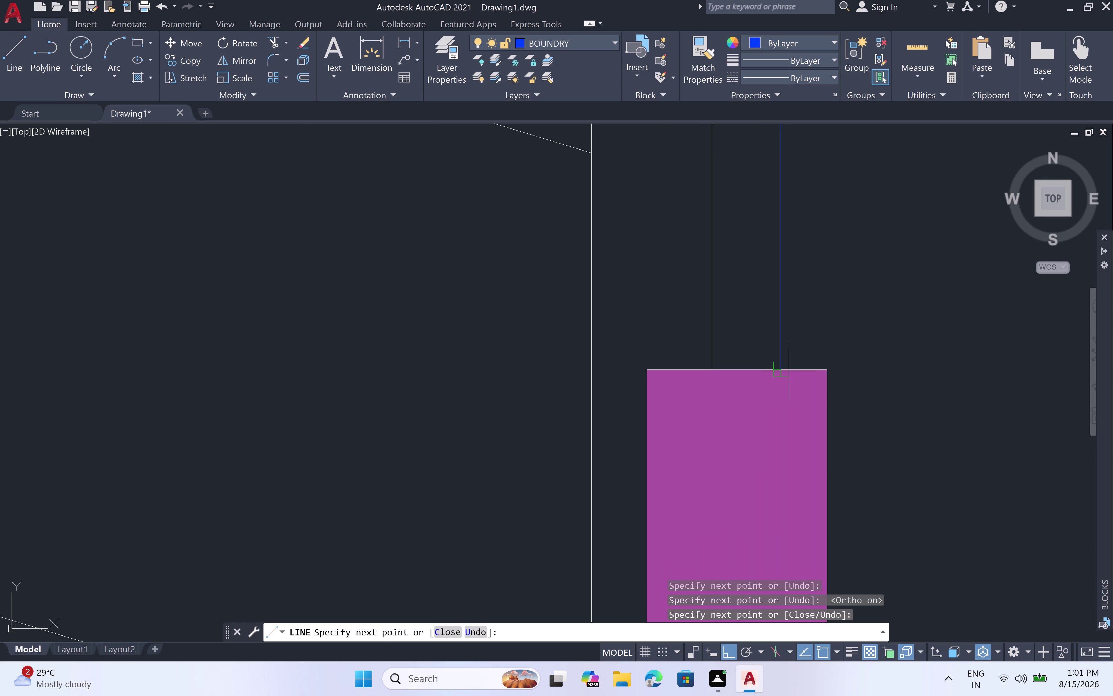
click(789, 371)
scroll(down, 3)
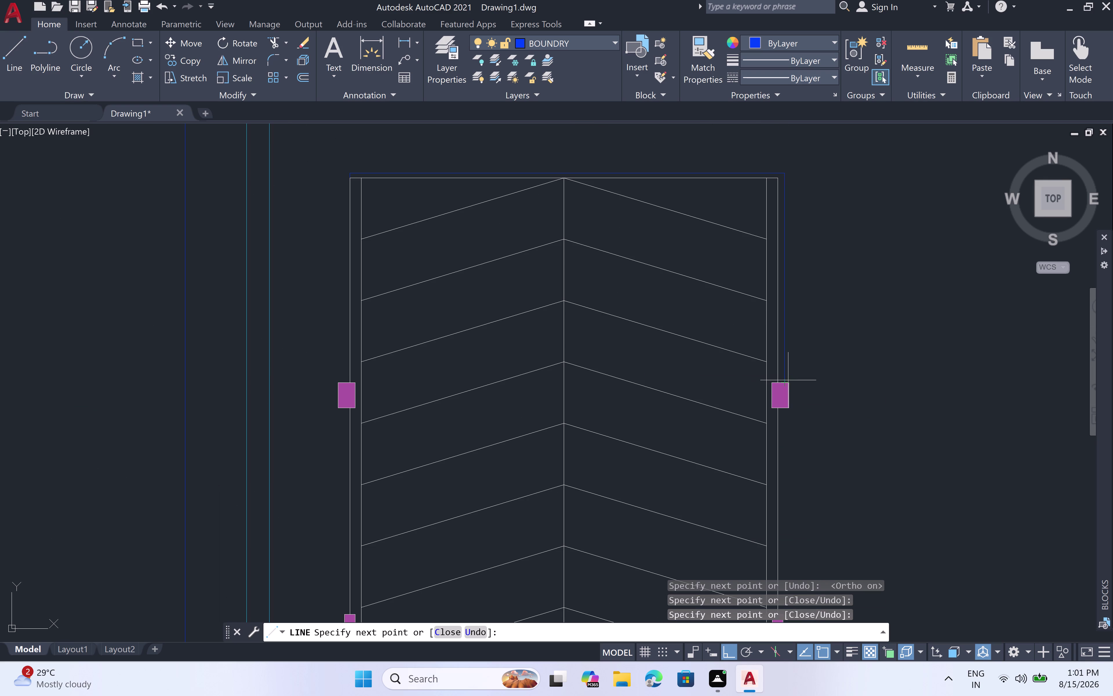
key(Escape)
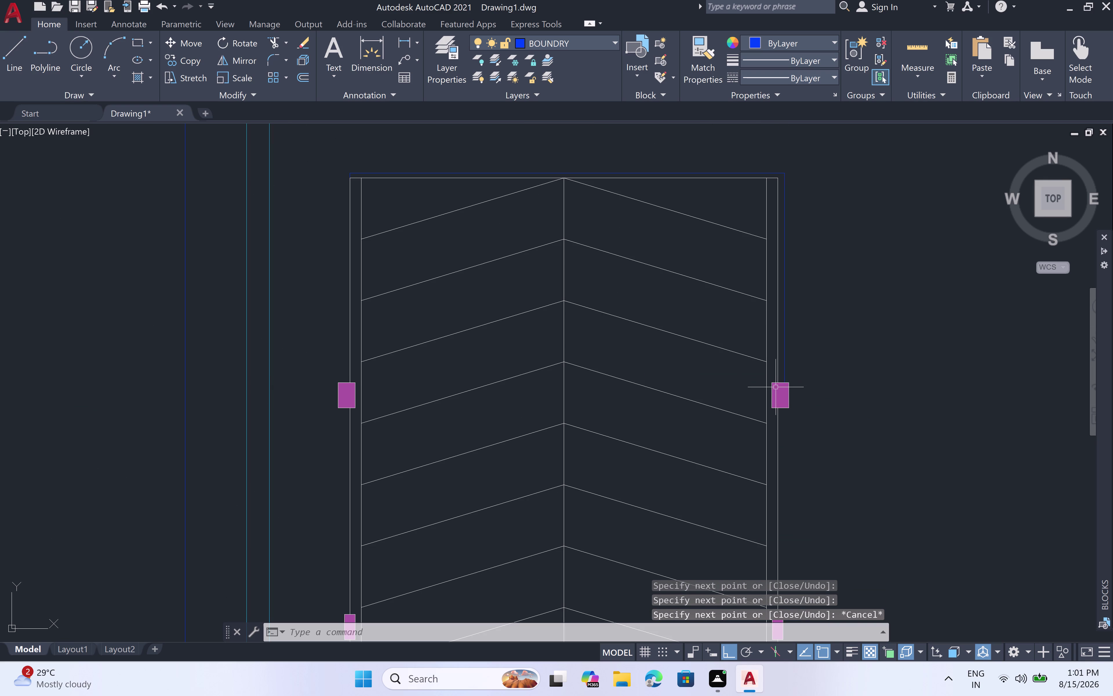
Start a line at the bottom of the right column marker.
key(l)
key(space)
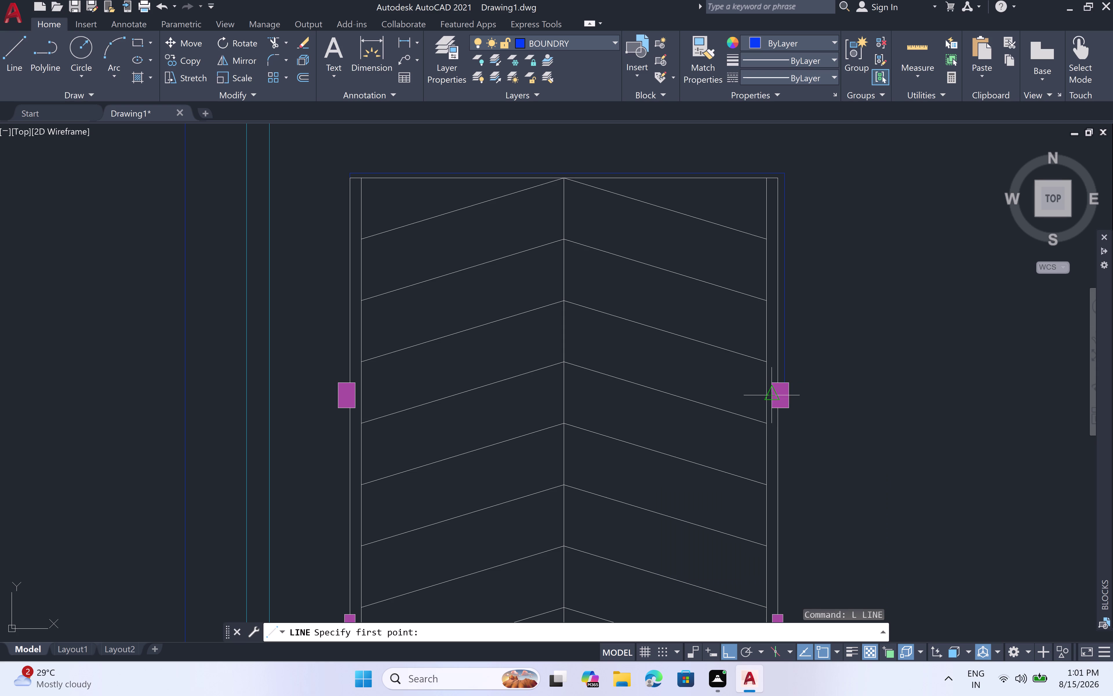
scroll(up, 3)
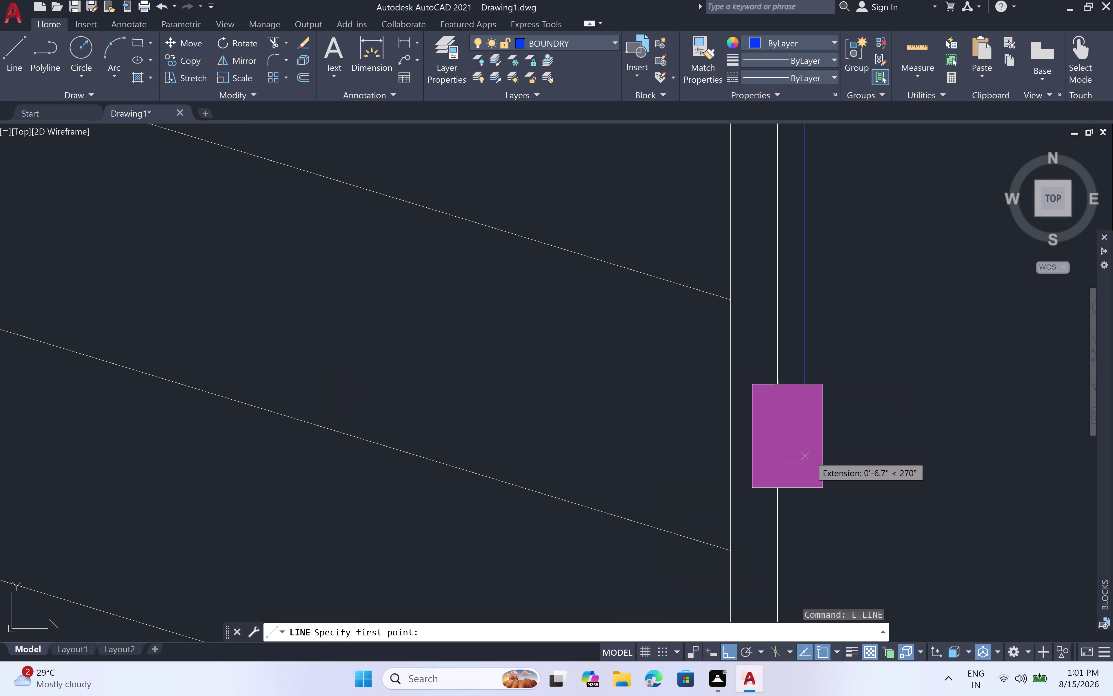
click(804, 487)
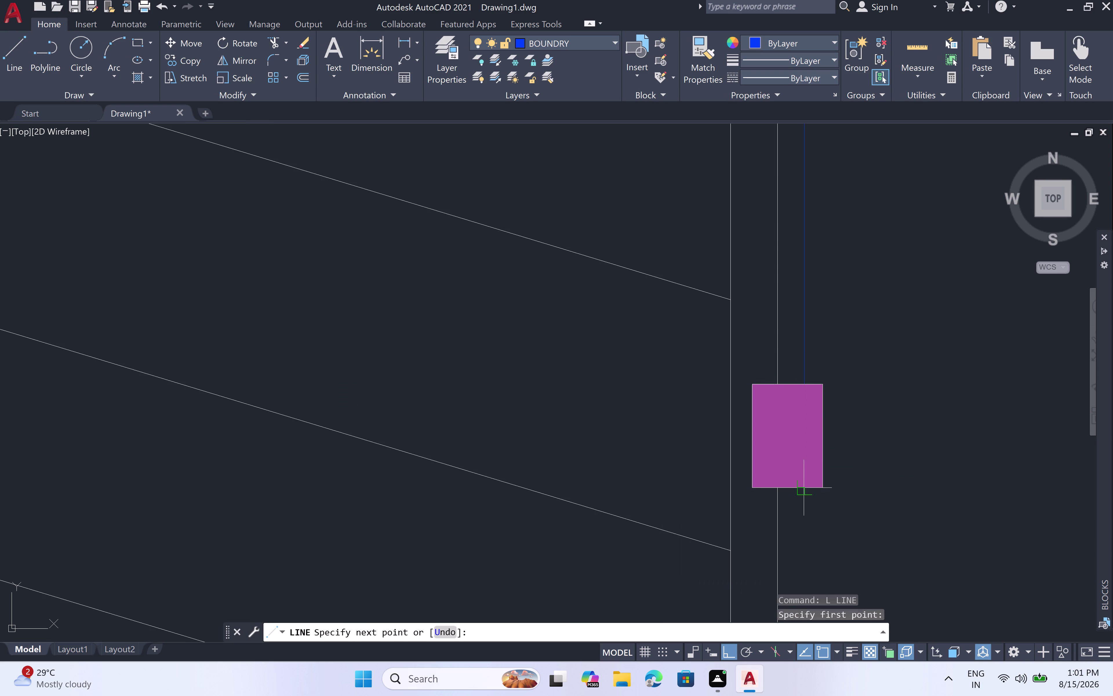
Pan down the door's right side, end the line at the bottom boundary, then cancel.
scroll(down, 3)
middle_drag(810, 549, 809, 391)
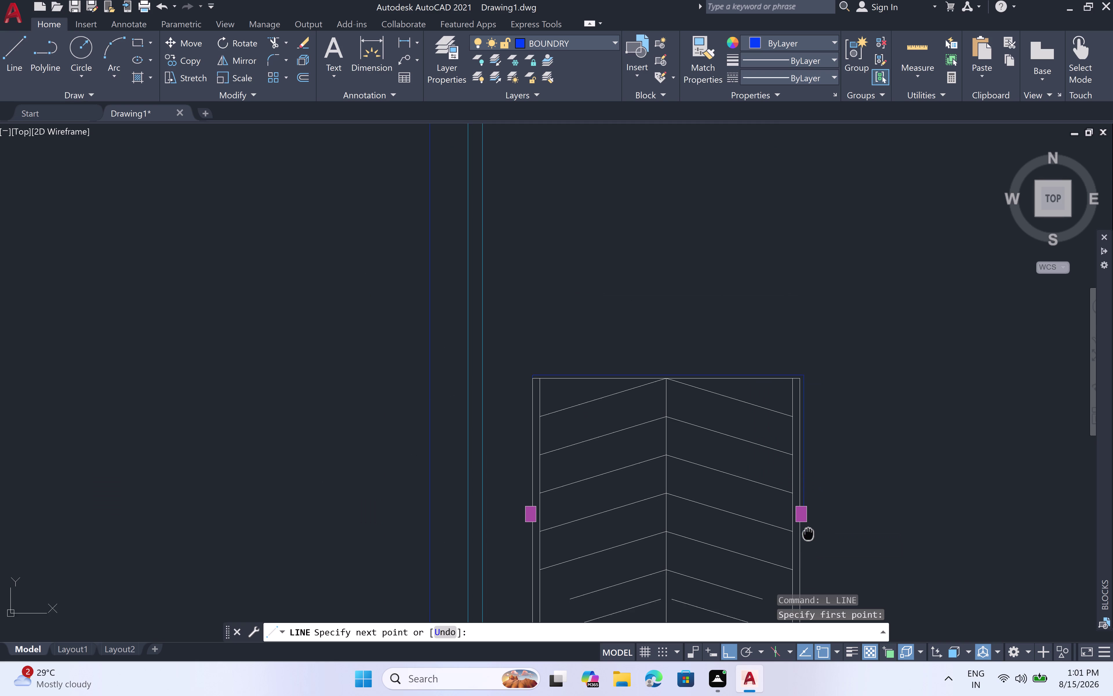
middle_drag(809, 391, 793, 237)
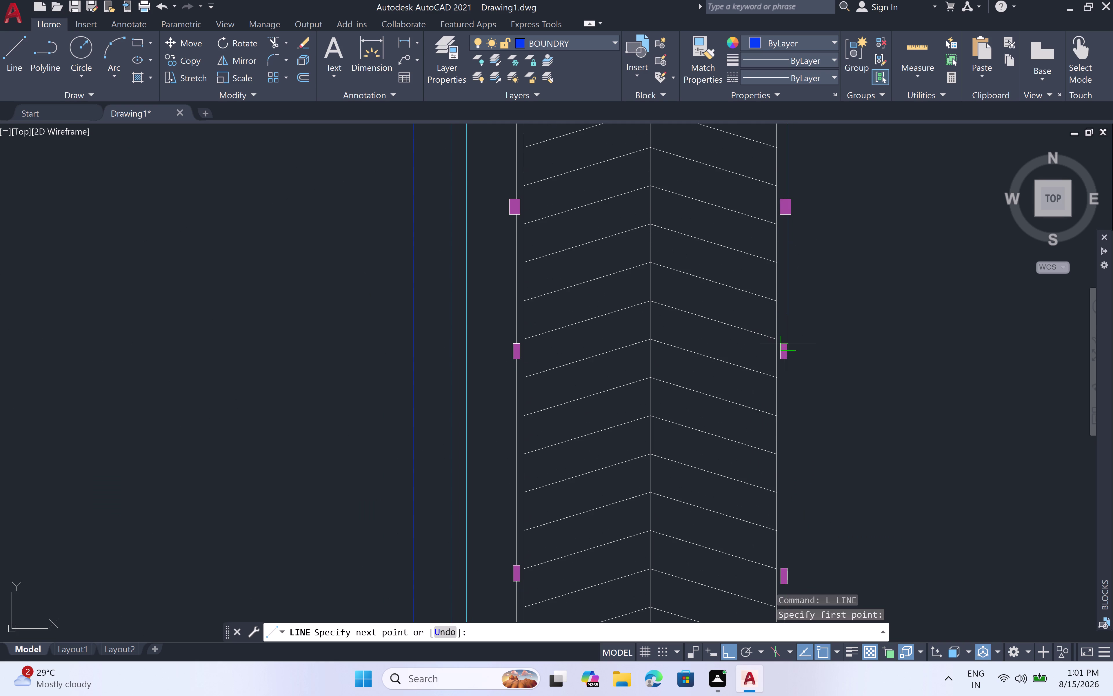
scroll(up, 3)
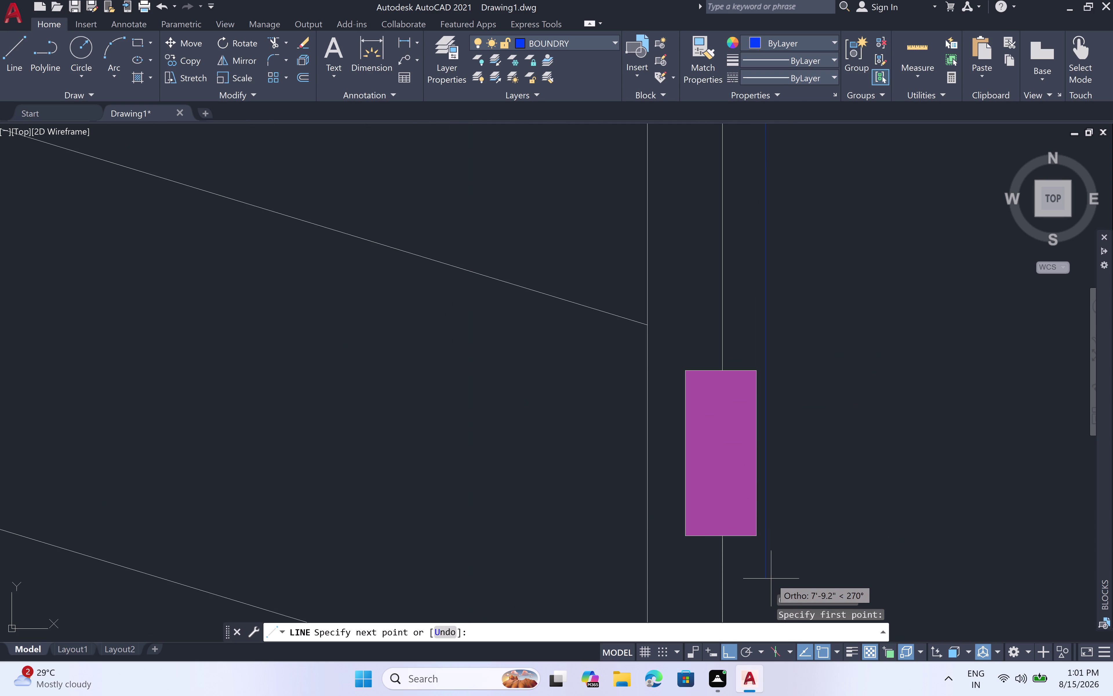
scroll(down, 3)
middle_drag(772, 577, 807, 339)
middle_drag(807, 268, 807, 225)
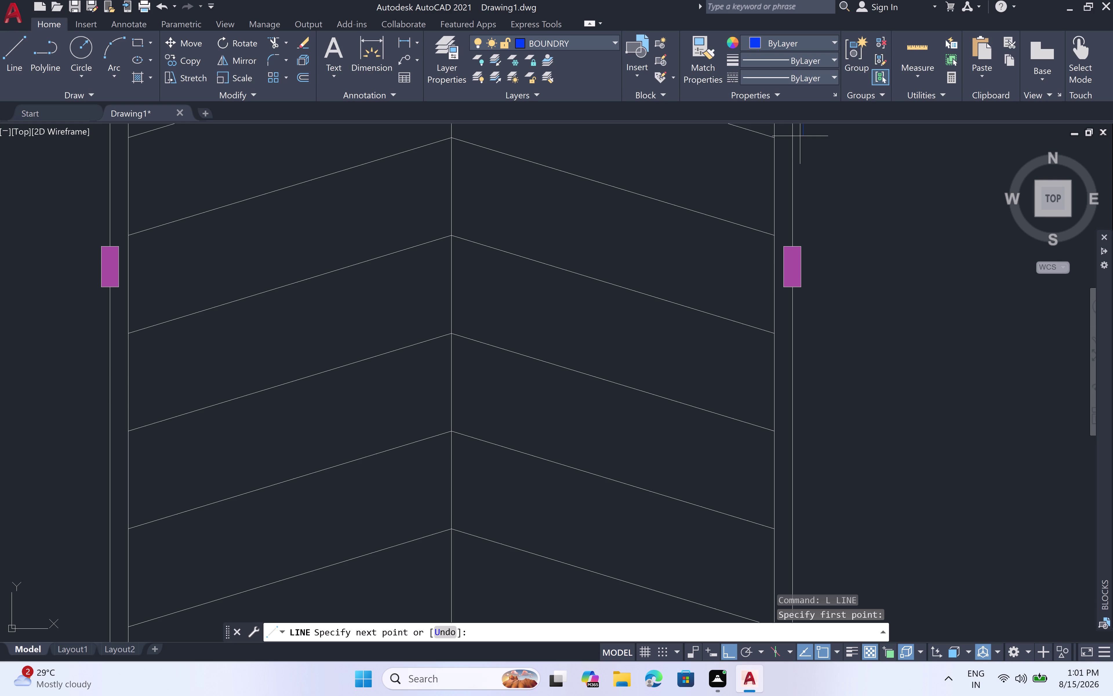
scroll(down, 3)
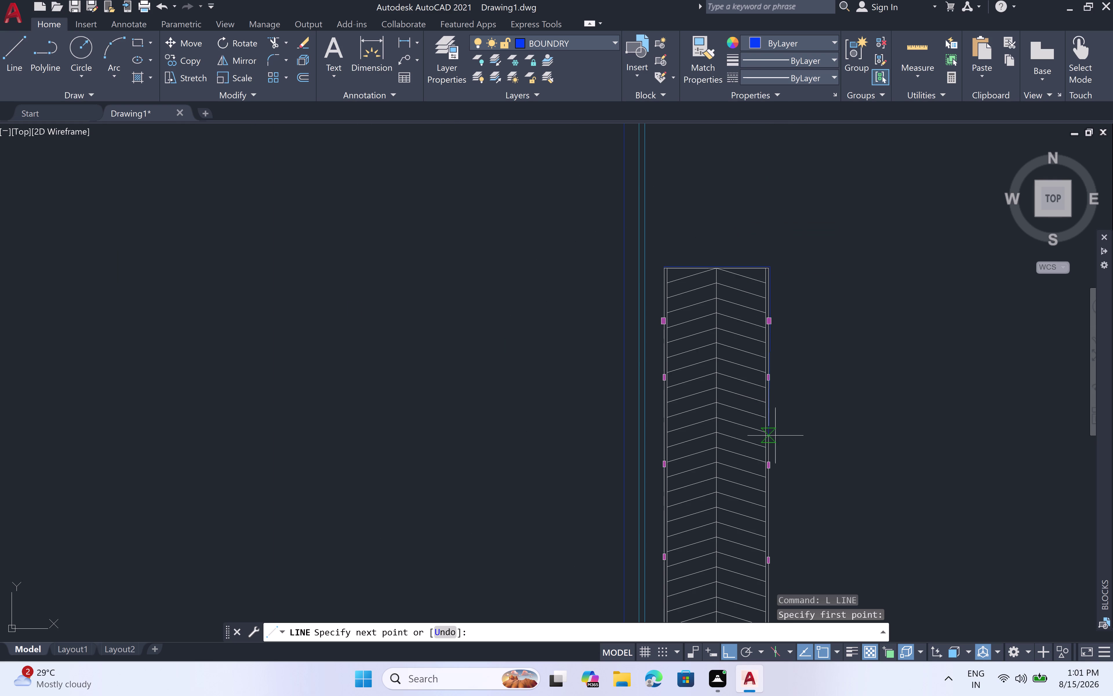
middle_drag(775, 480, 751, 65)
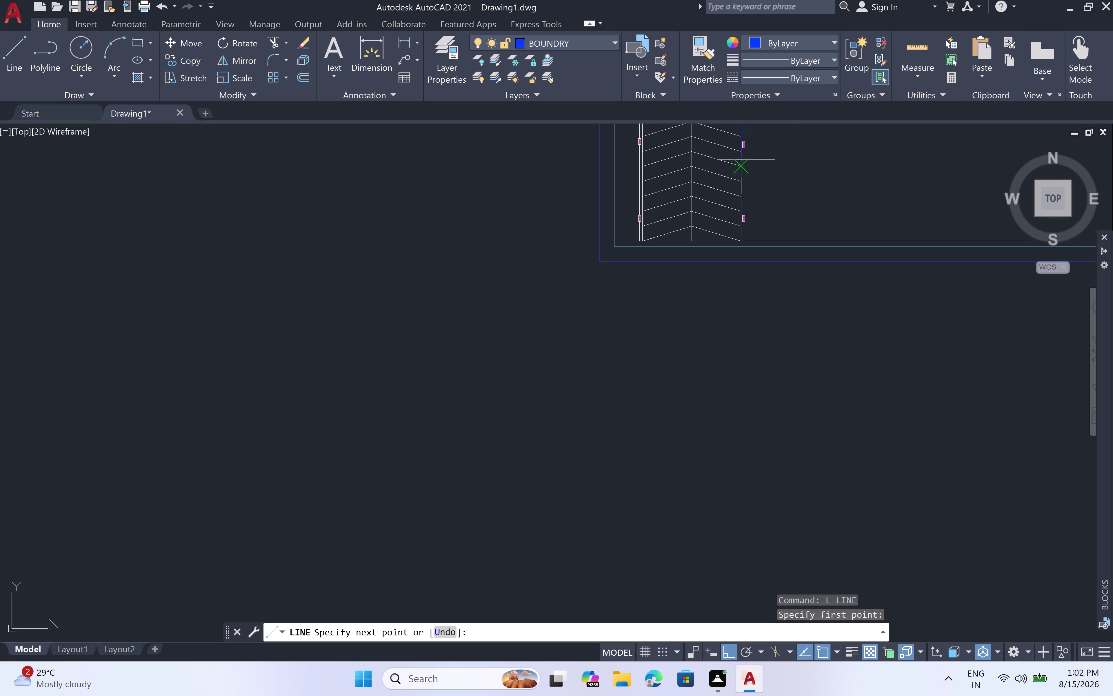
scroll(up, 3)
scroll(up, 3)
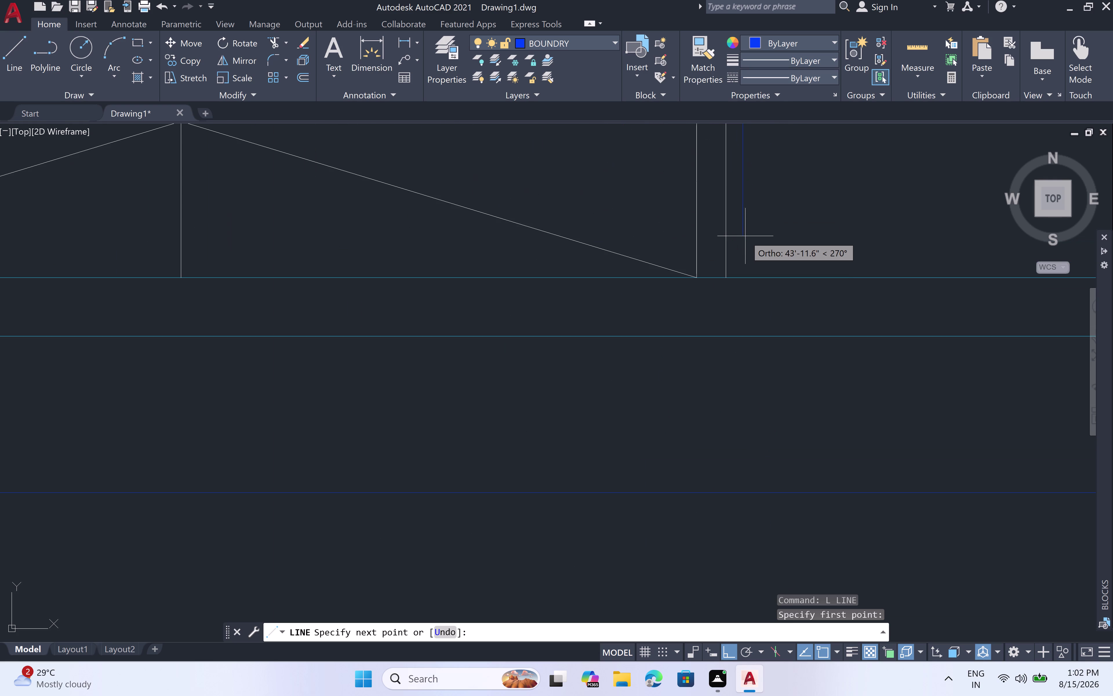
click(744, 281)
key(Escape)
scroll(down, 3)
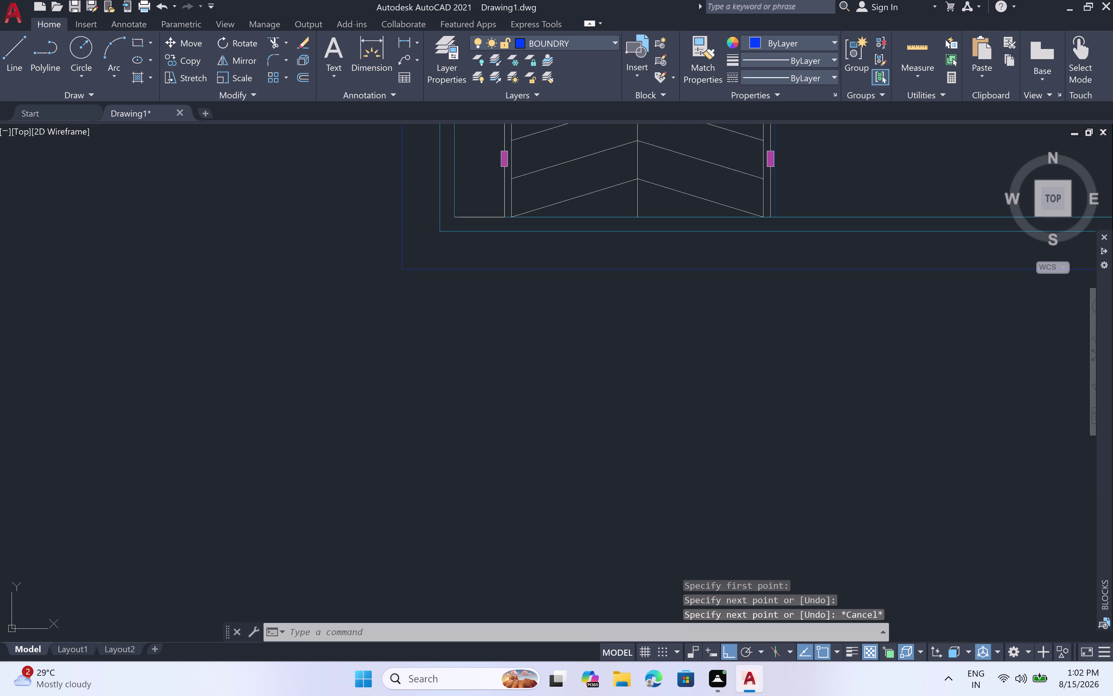
Pan and zoom around the garage plan to frame the door and parked cars.
scroll(down, 3)
middle_drag(787, 212, 815, 541)
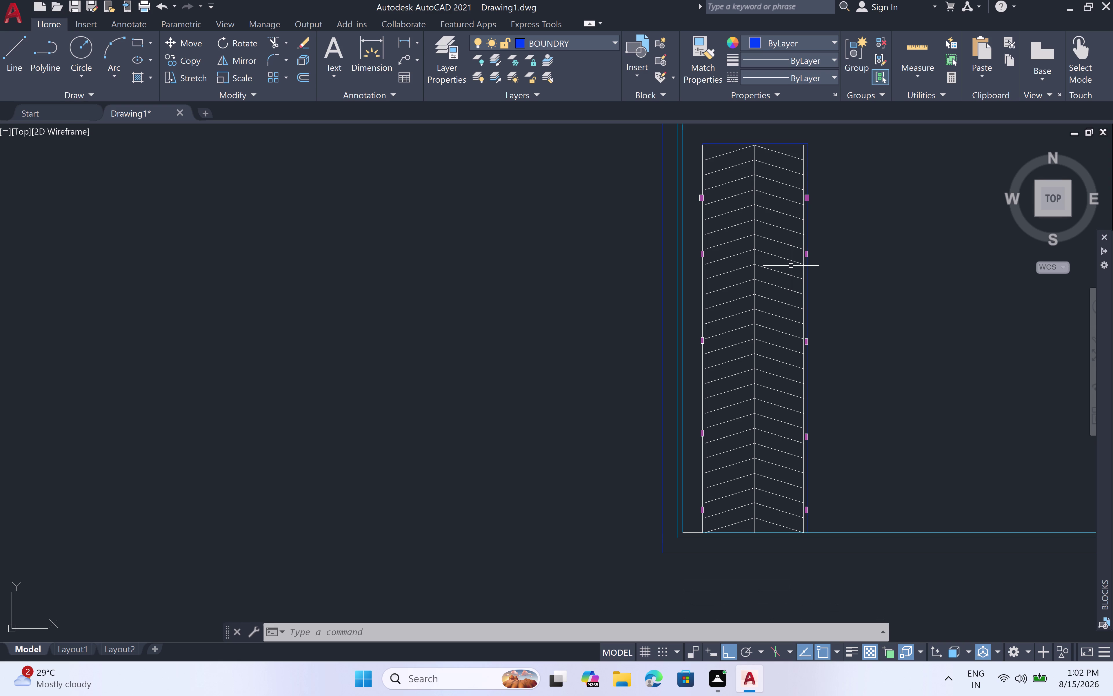
scroll(down, 3)
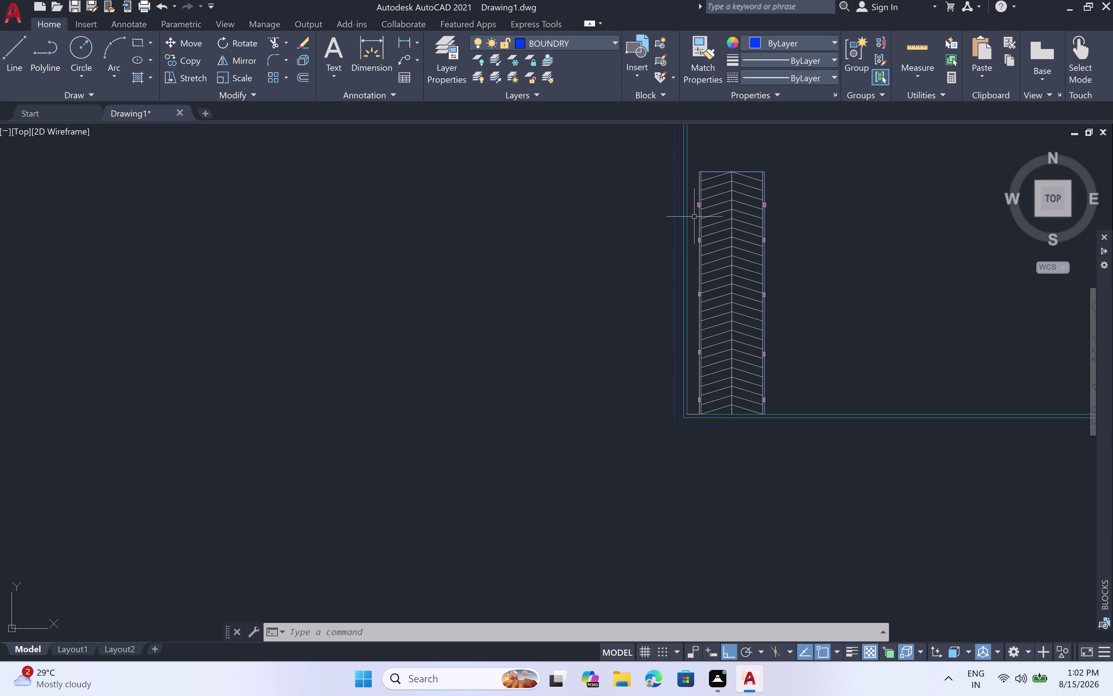
scroll(down, 3)
middle_drag(784, 190, 791, 394)
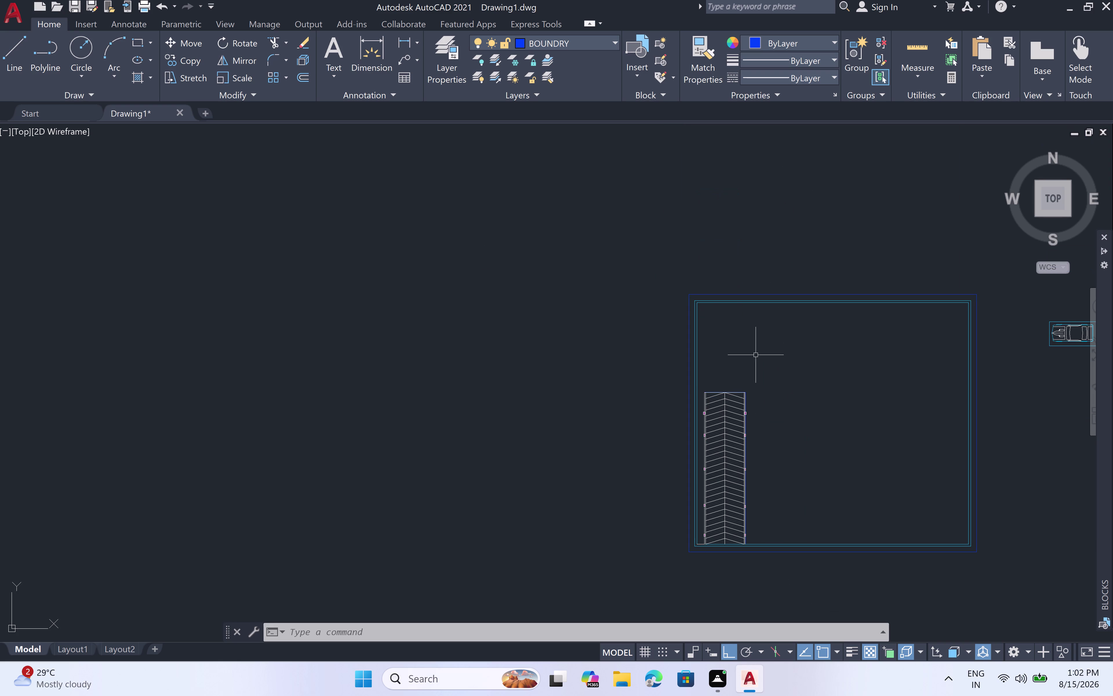
scroll(up, 3)
scroll(down, 3)
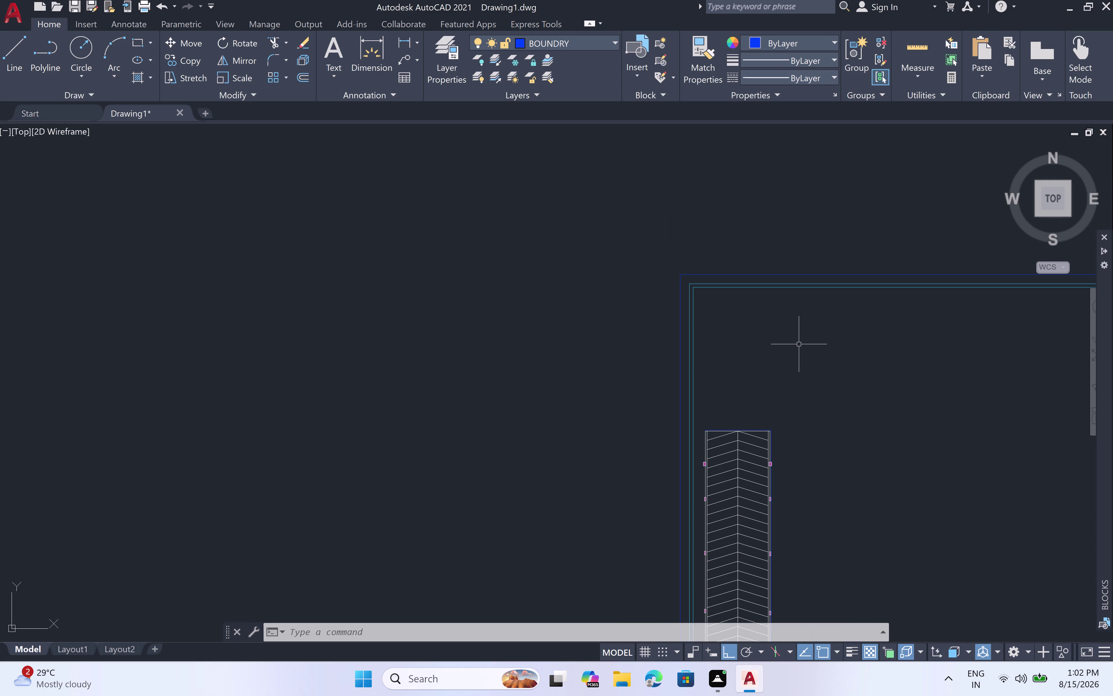
scroll(down, 3)
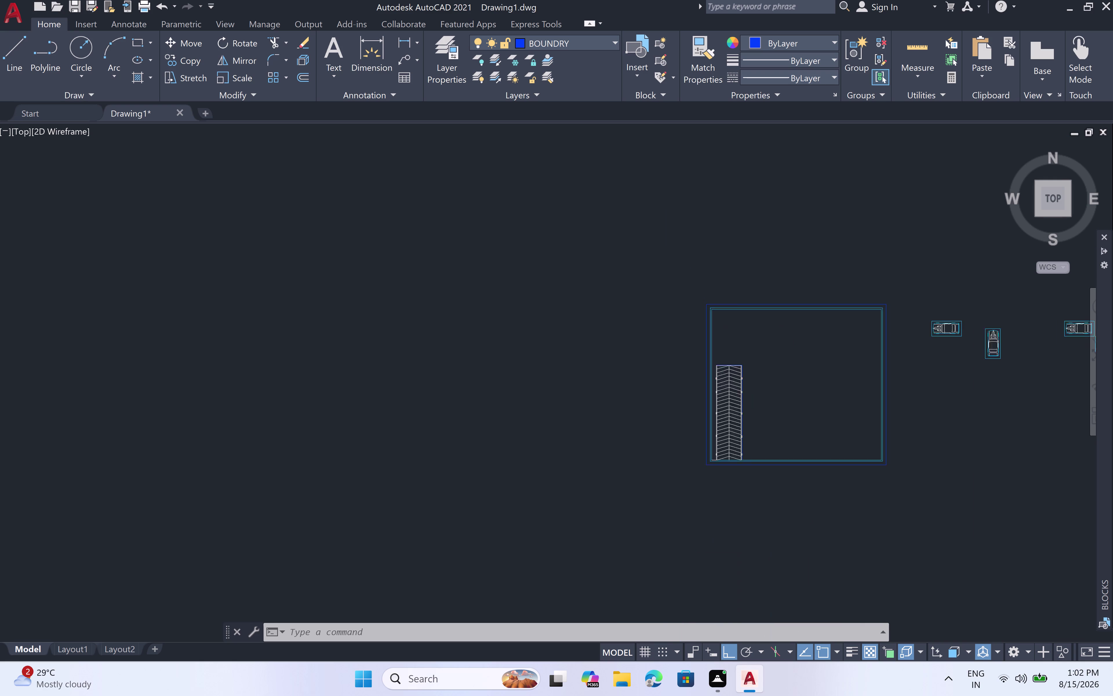
middle_drag(790, 327, 650, 303)
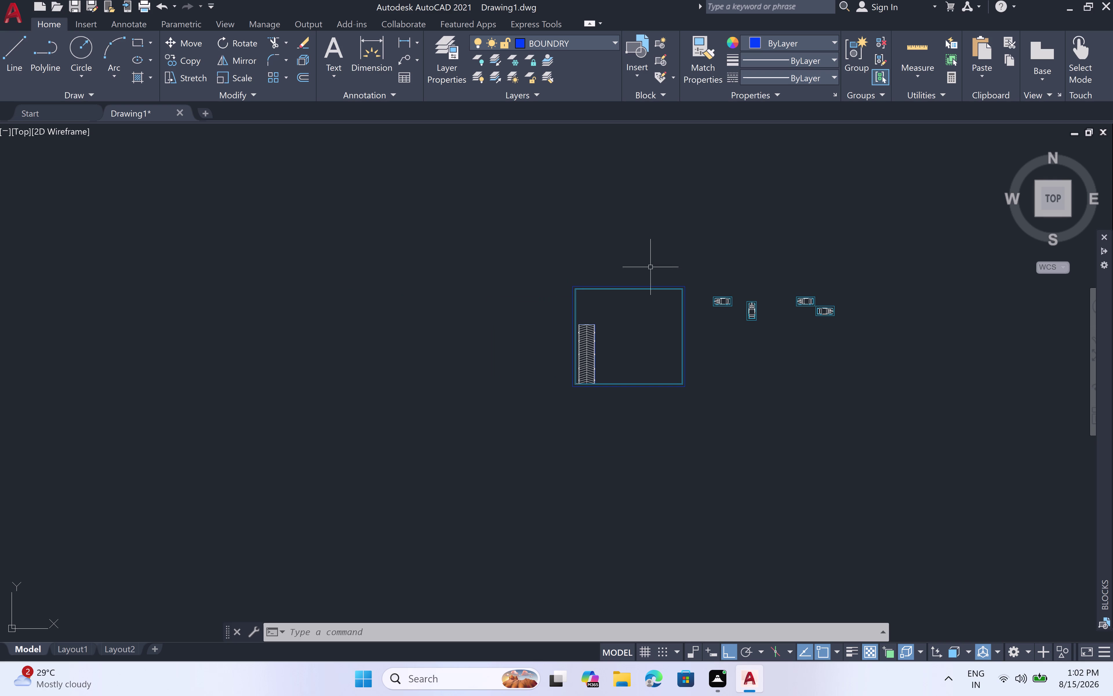
scroll(up, 3)
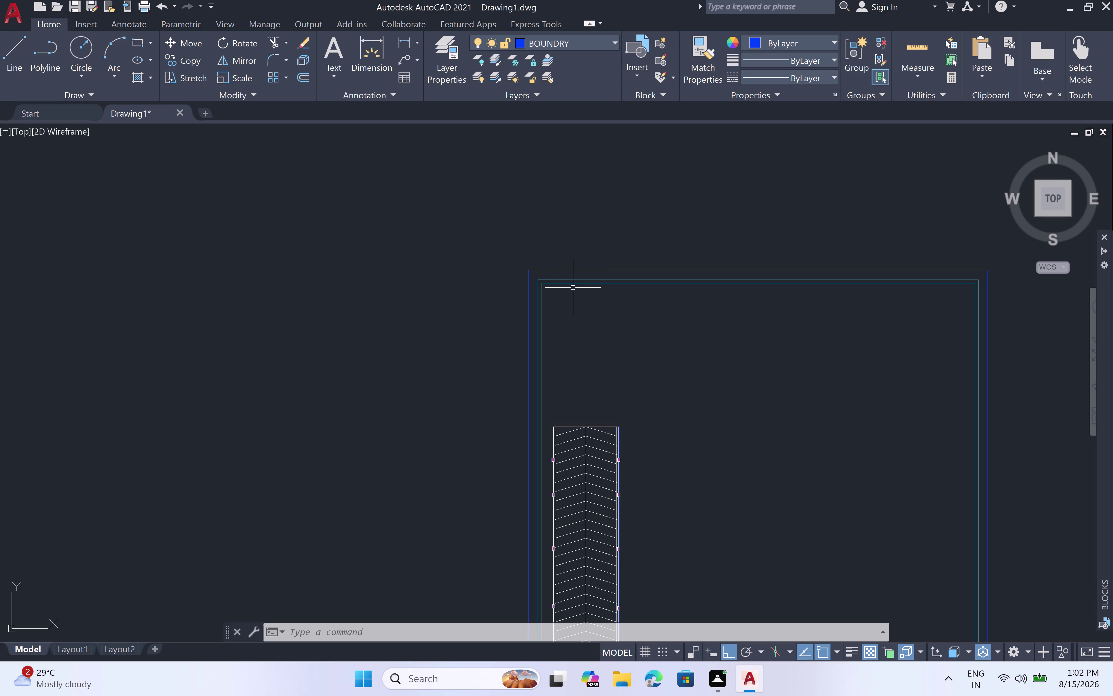
scroll(up, 3)
scroll(down, 3)
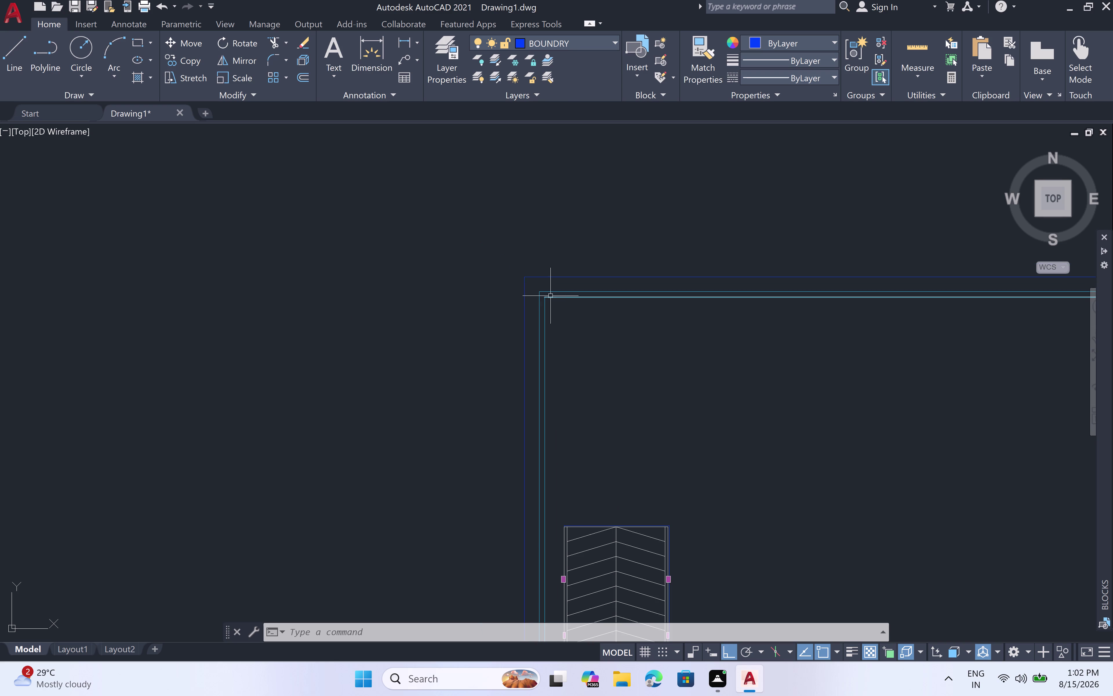
Zoom in on the garage's top-left wall corner and along the top wall.
middle_drag(587, 323, 459, 322)
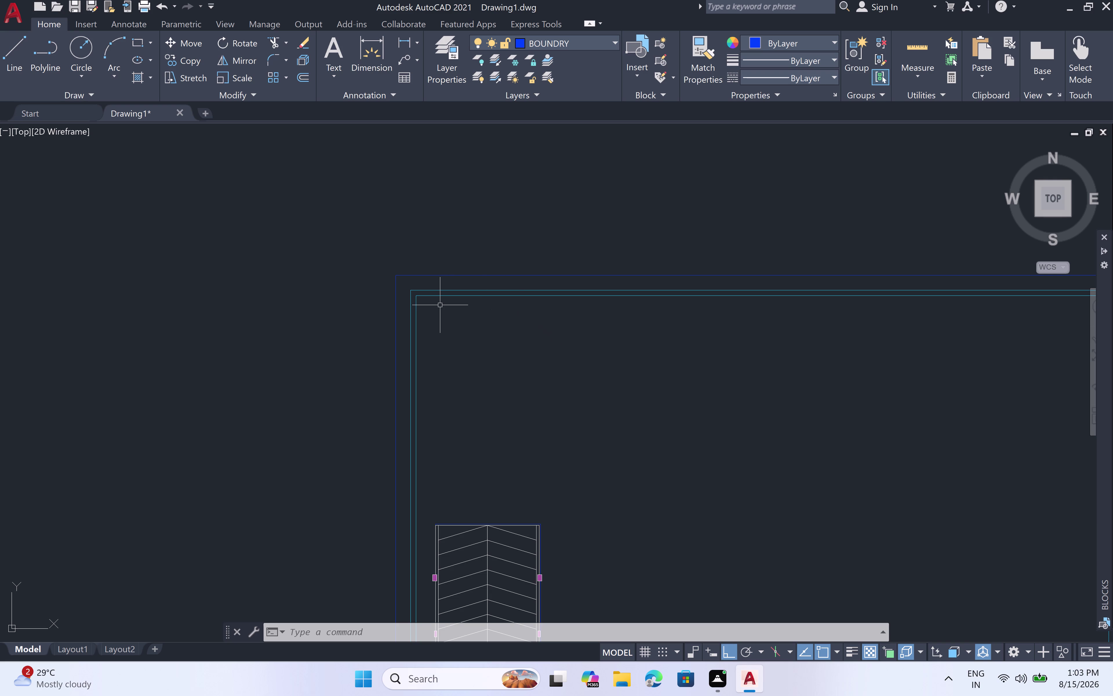
scroll(down, 3)
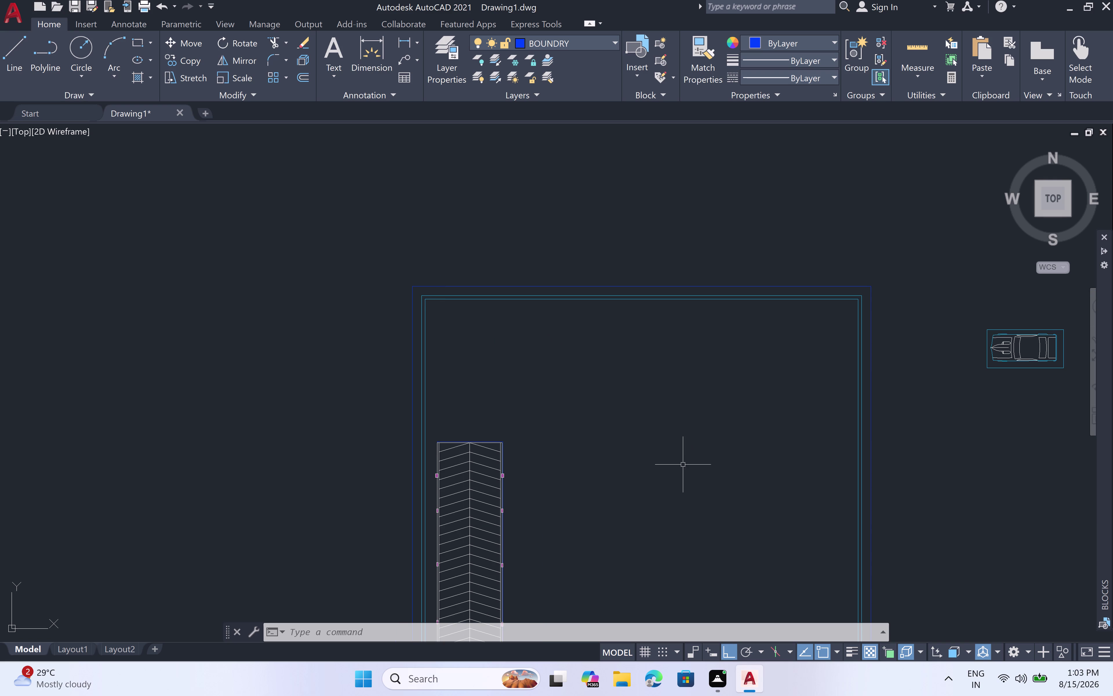
middle_drag(683, 465, 517, 430)
scroll(down, 3)
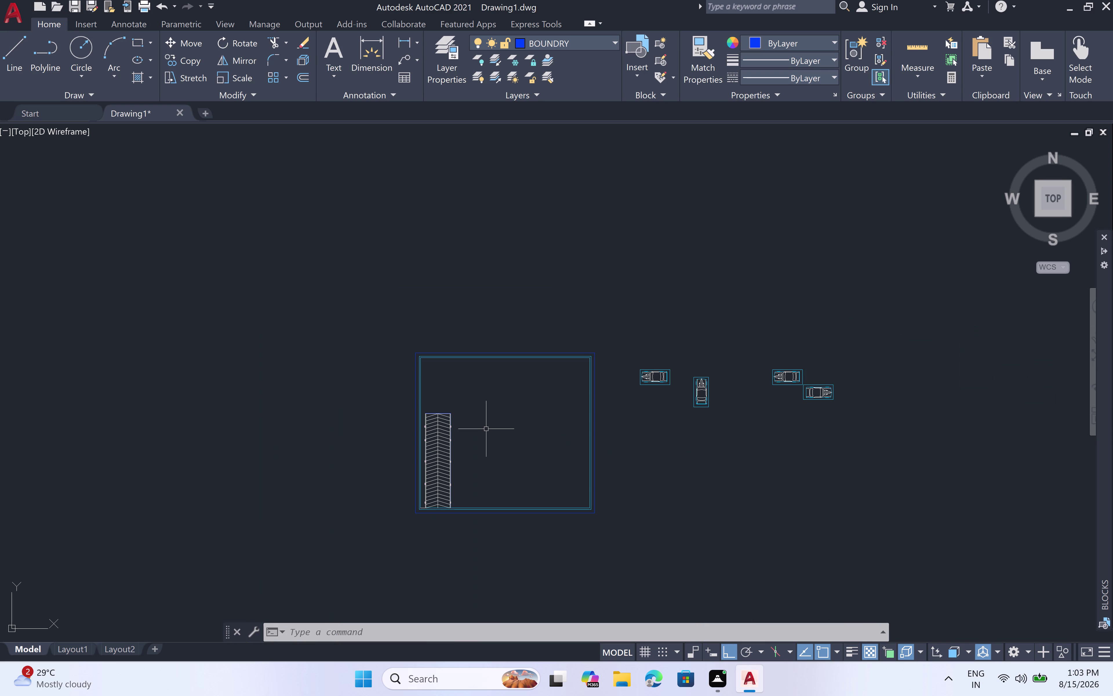
middle_drag(486, 429, 538, 428)
scroll(up, 3)
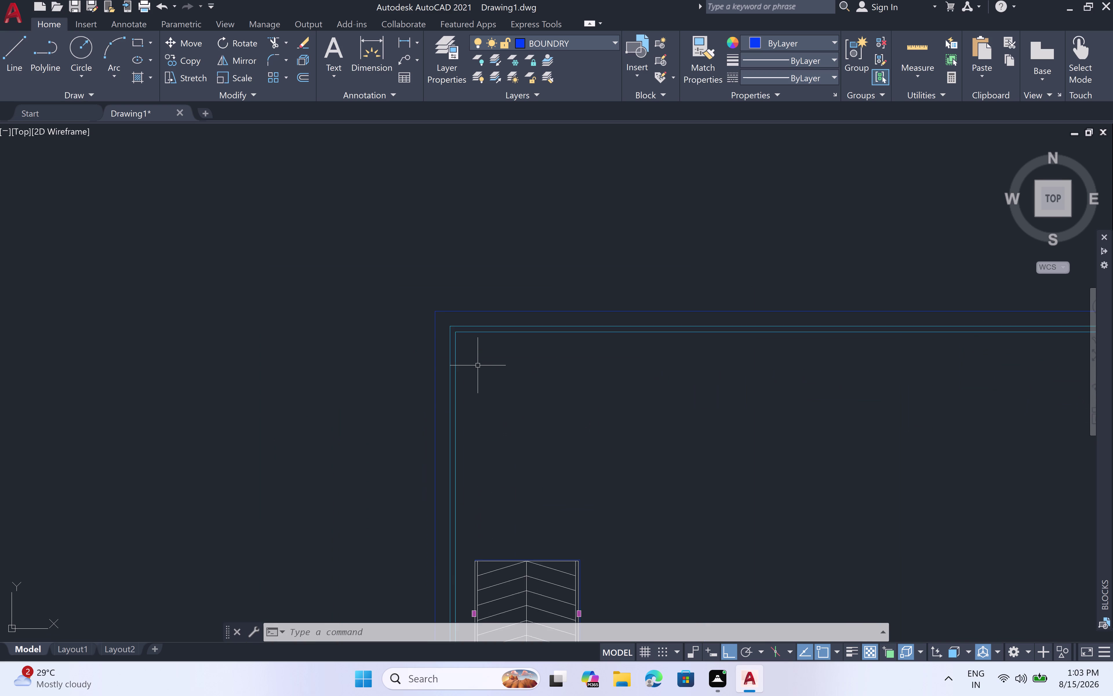
scroll(up, 3)
scroll(down, 3)
middle_drag(550, 392, 564, 328)
scroll(up, 3)
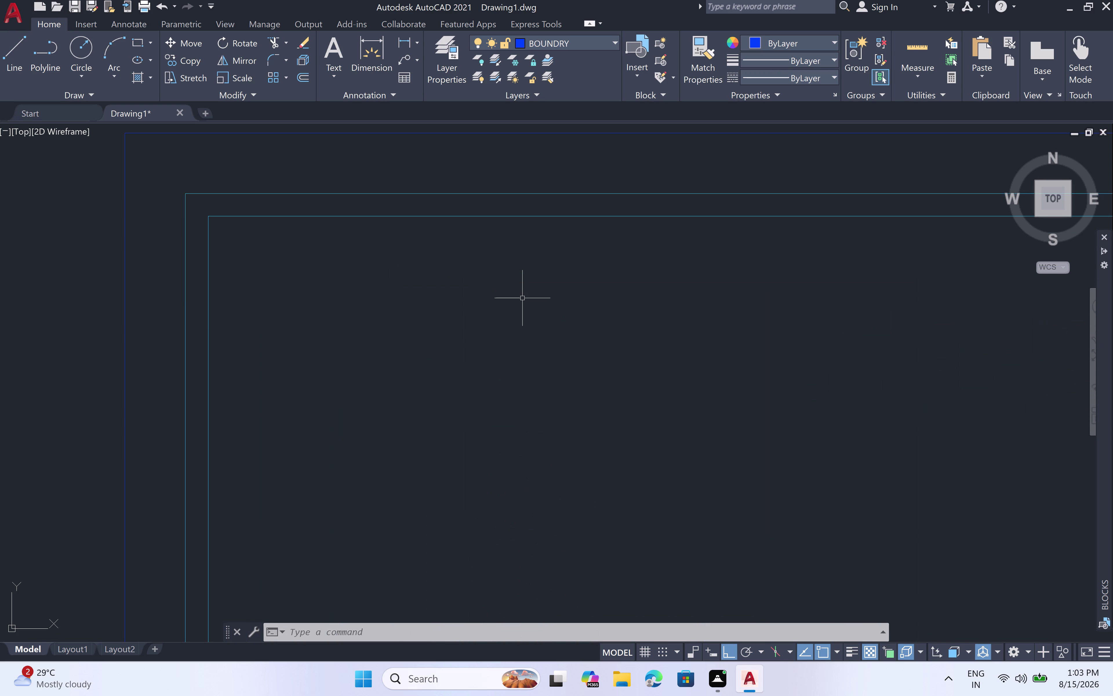
scroll(down, 3)
scroll(down, 3)
middle_drag(571, 351, 575, 312)
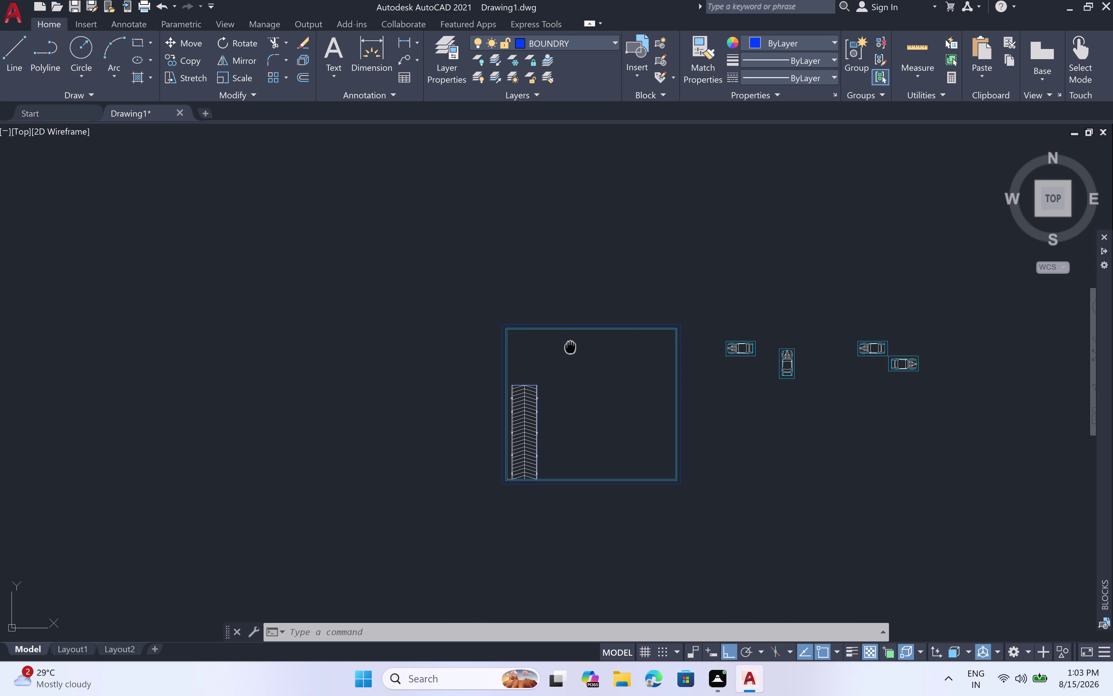
Recenter on the whole garage and start a new line with L.
scroll(up, 3)
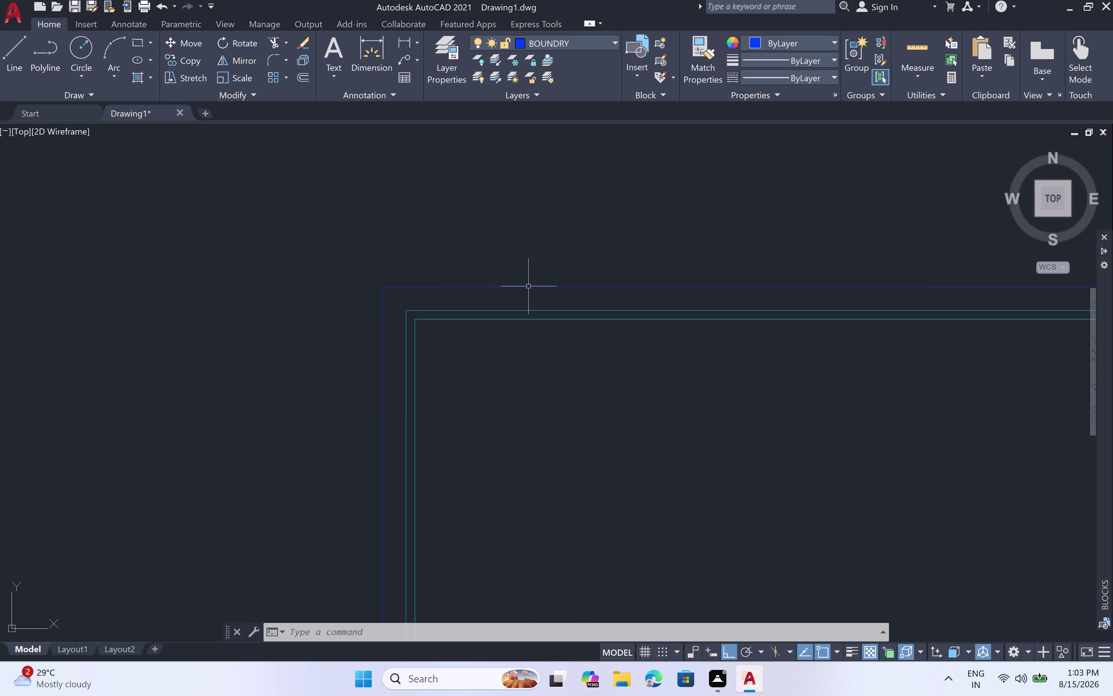
scroll(up, 3)
scroll(down, 3)
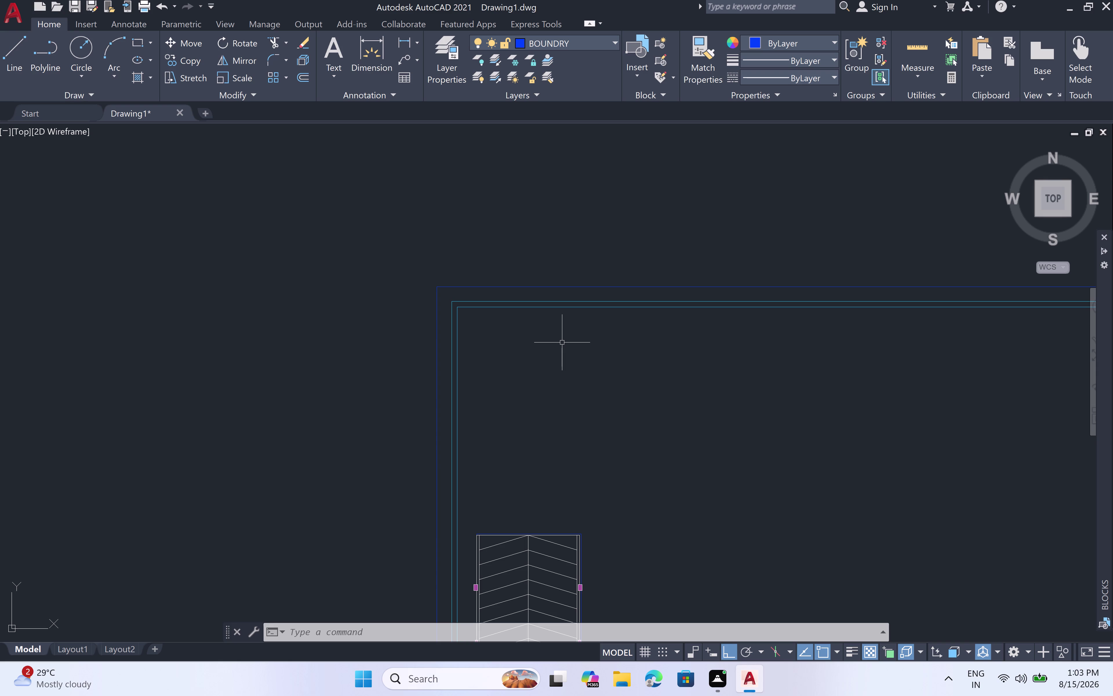
scroll(down, 3)
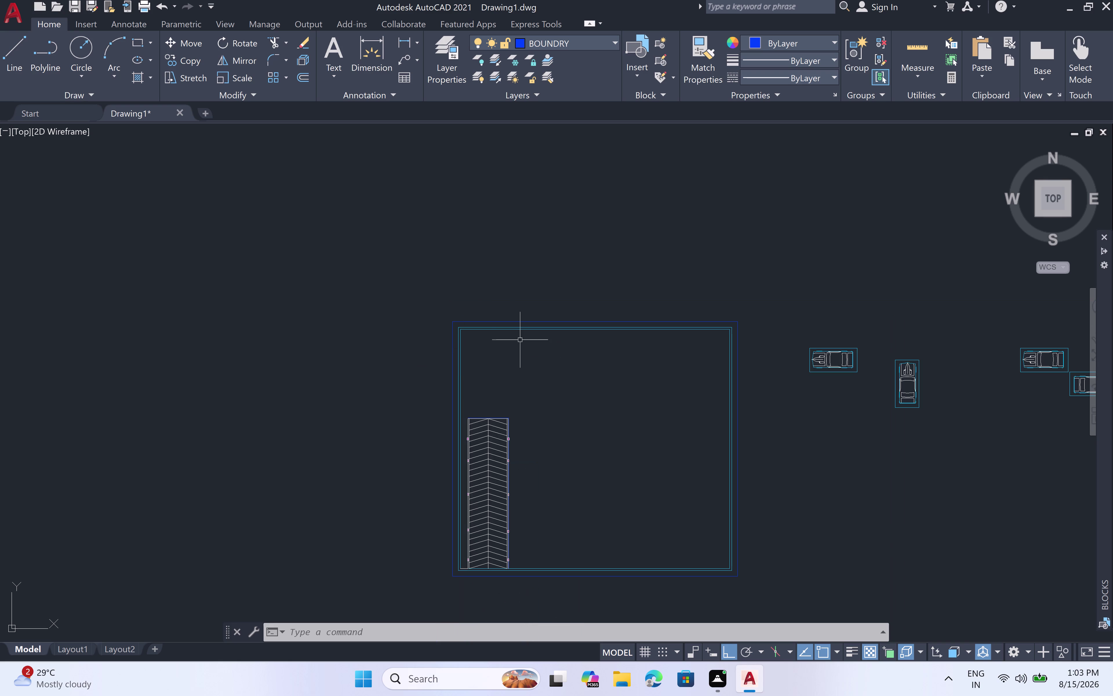
scroll(up, 3)
scroll(down, 3)
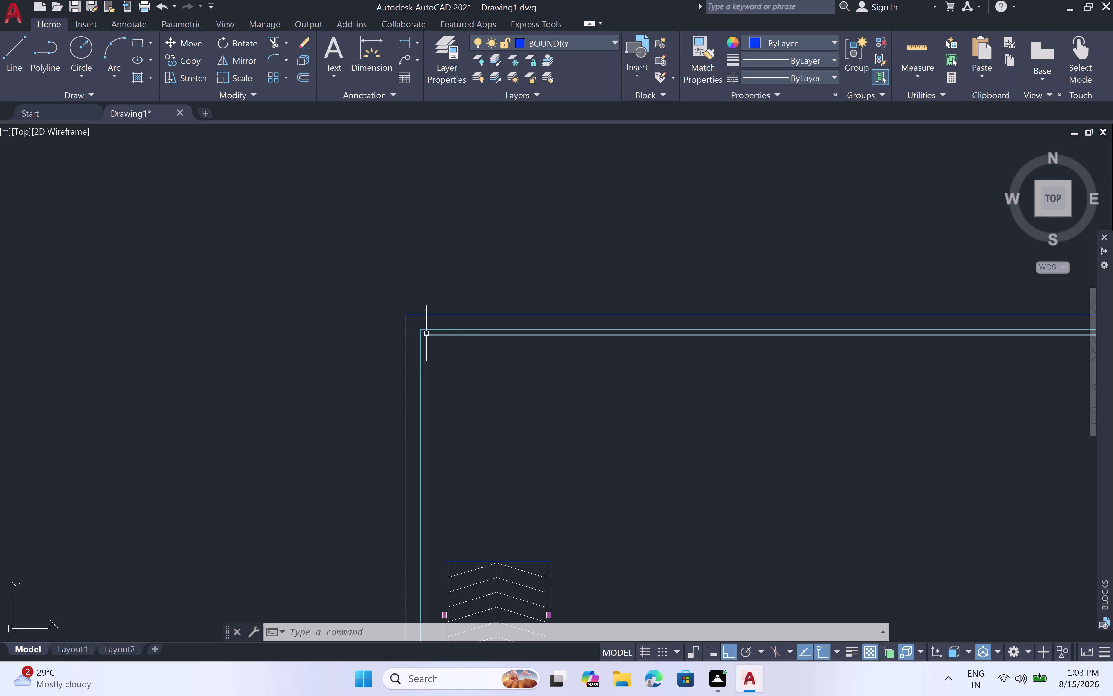
scroll(up, 3)
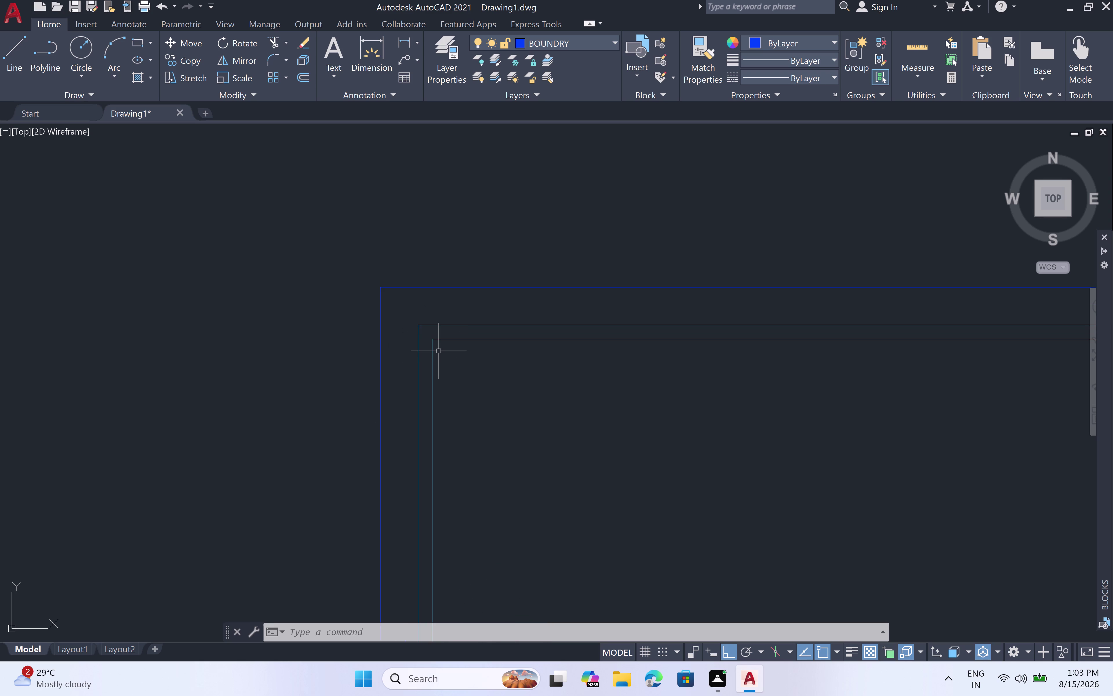
text(L)
key(space)
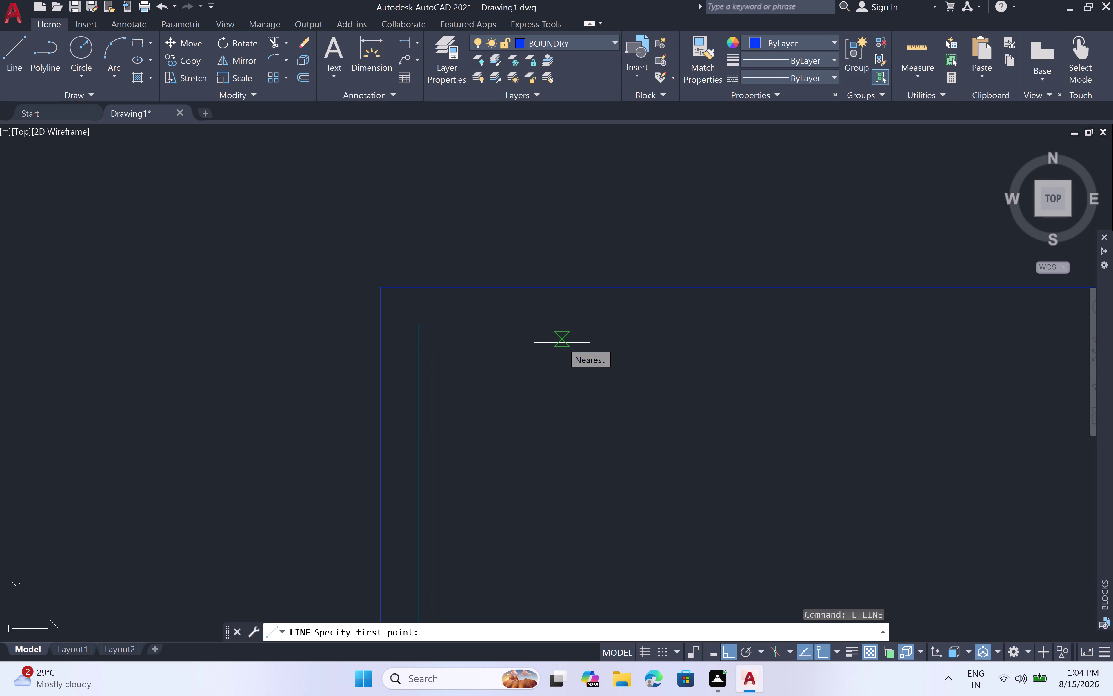
Enter a 3'7.5" start distance for the line, then cancel it.
key(3)
key(apostrophe)
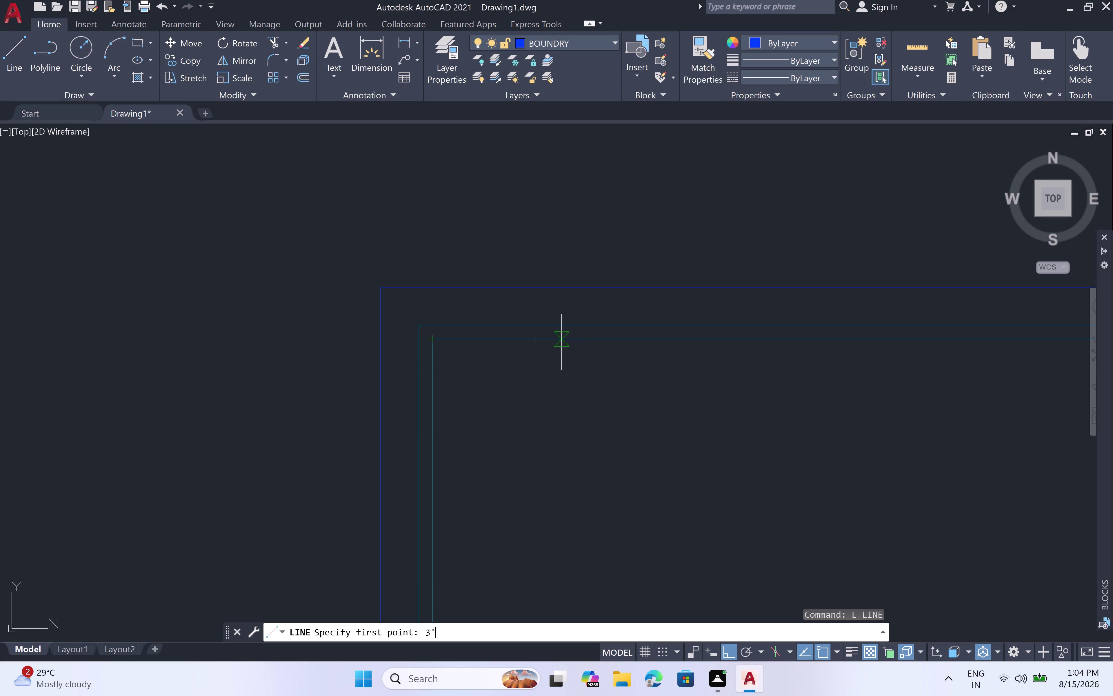
text(7.5)
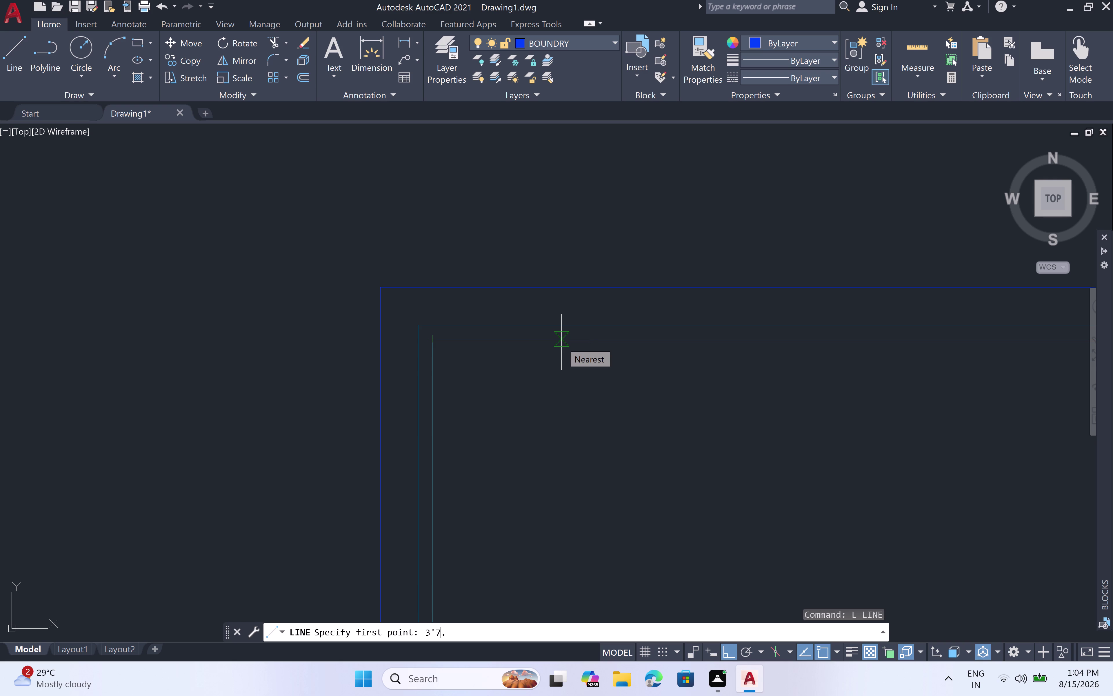
text(")
key(space)
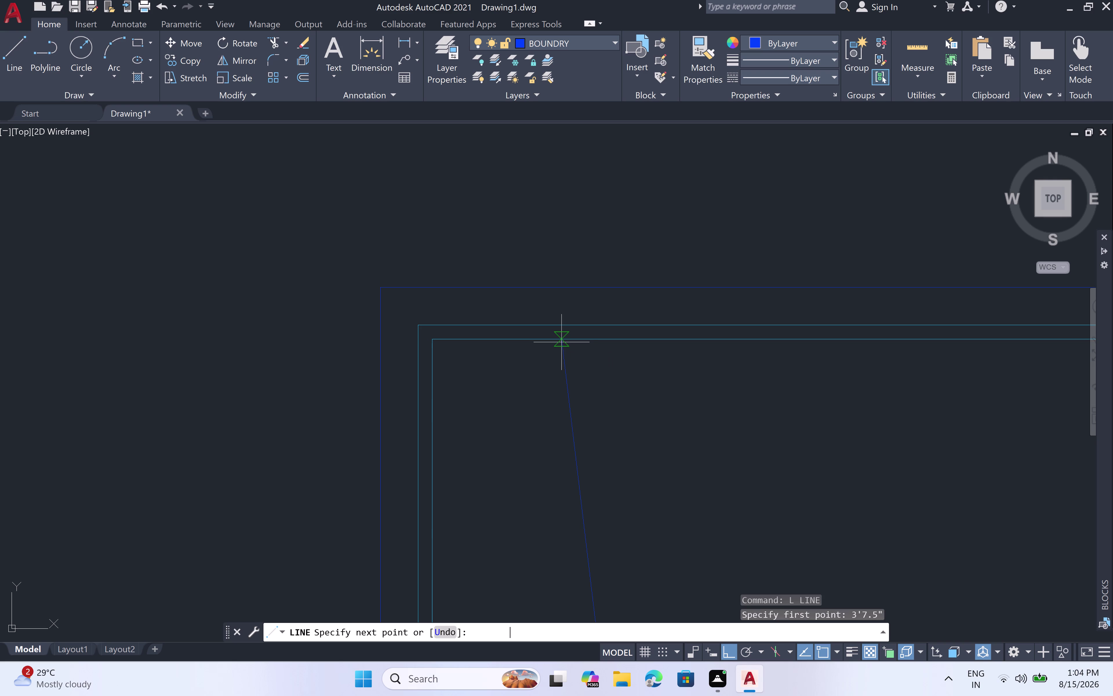
key(Escape)
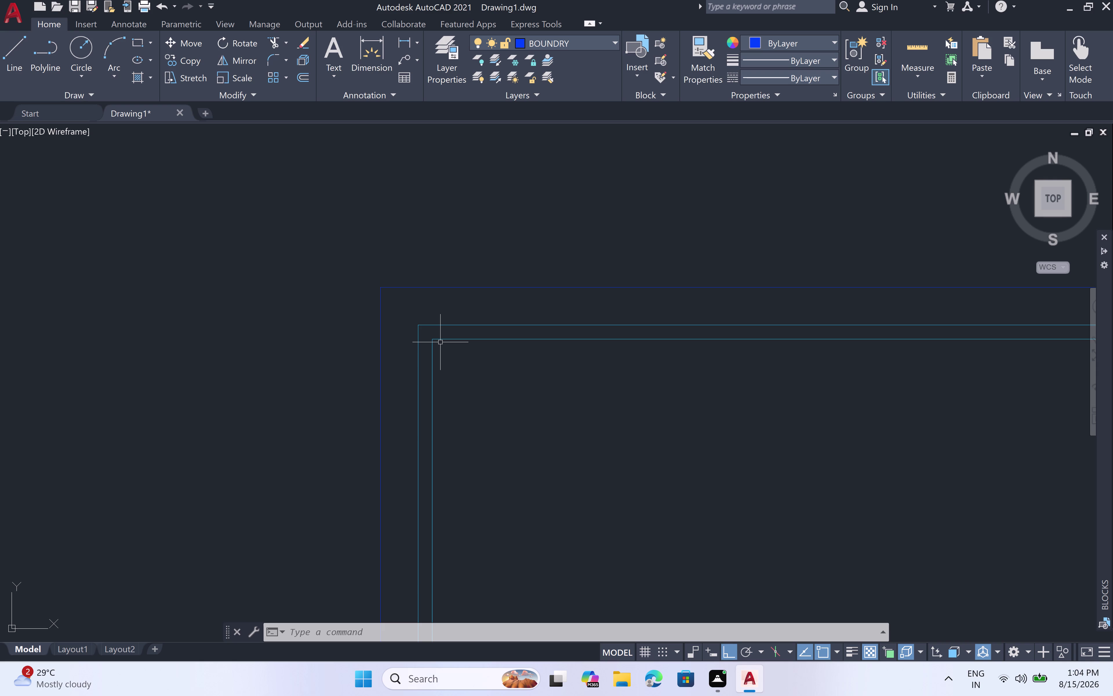
Restart the line at the inner wall corner and cancel without drawing.
text(L)
key(space)
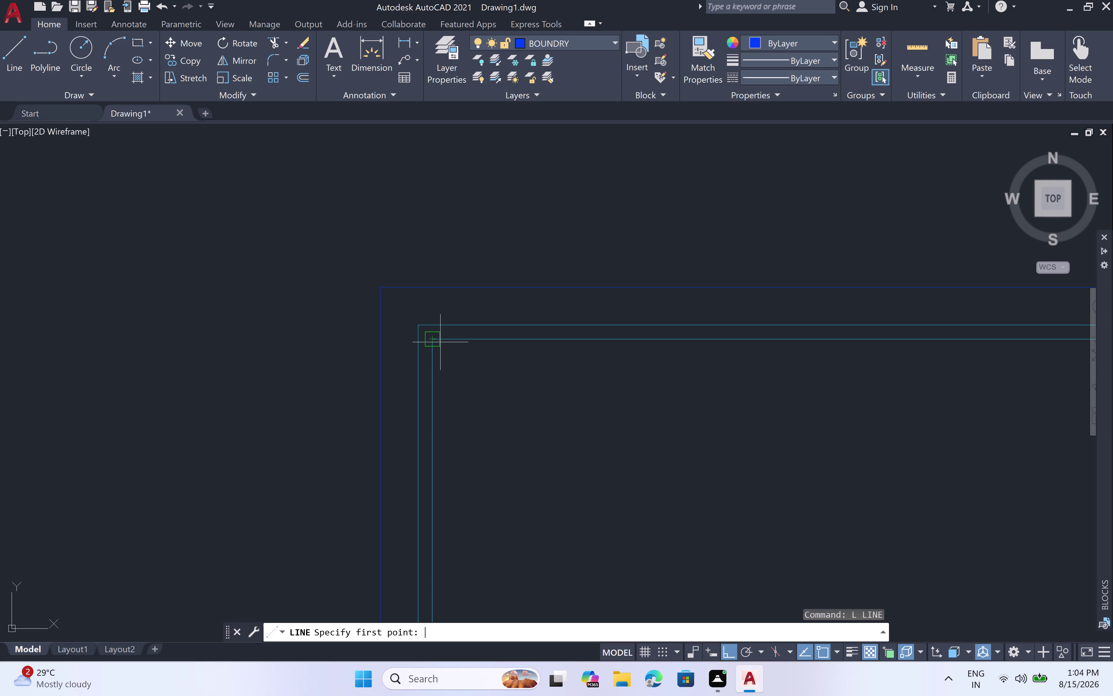
scroll(up, 3)
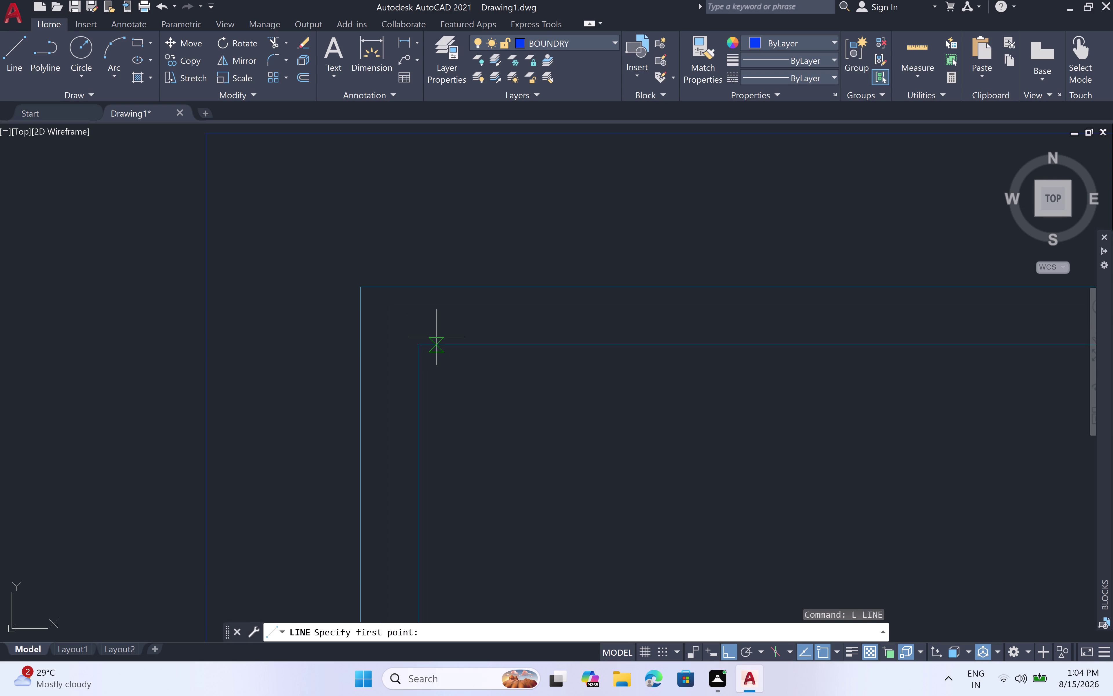
double_click(425, 344)
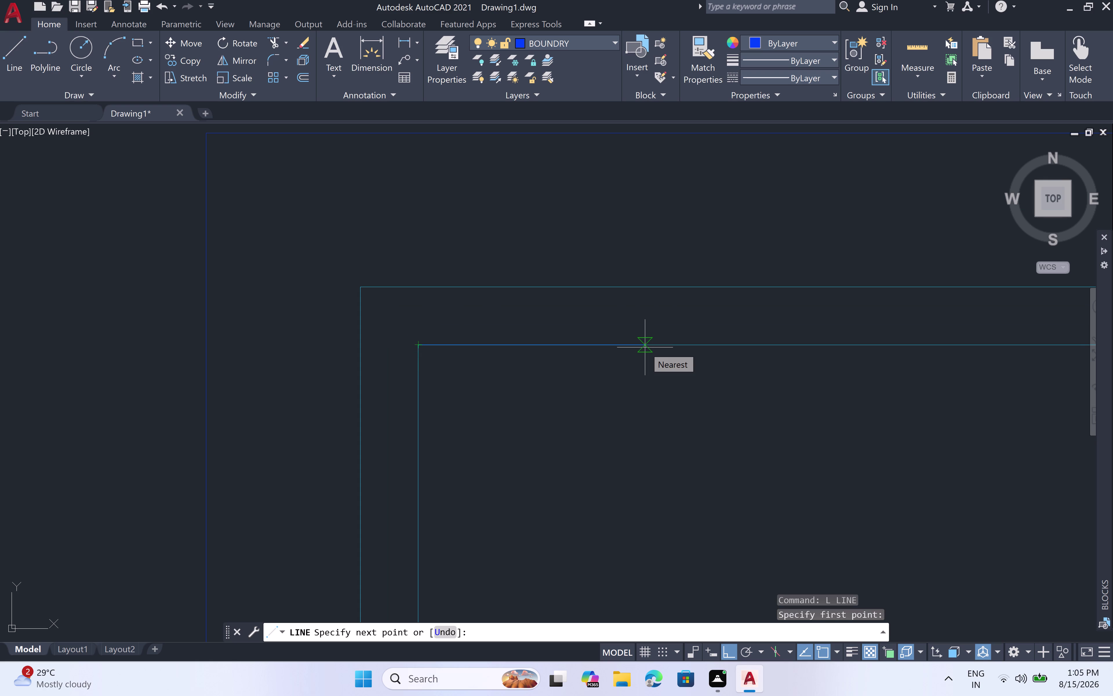
key(Escape)
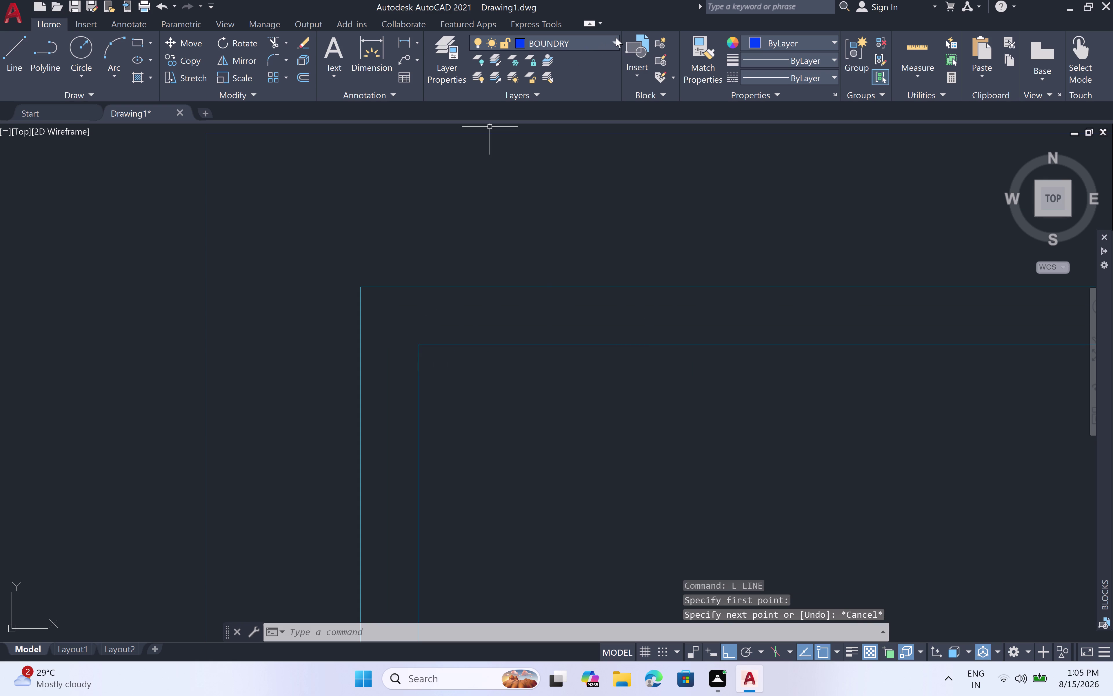
Make WALLS the current layer and draw a 3'7.5" line from the wall.
click(616, 38)
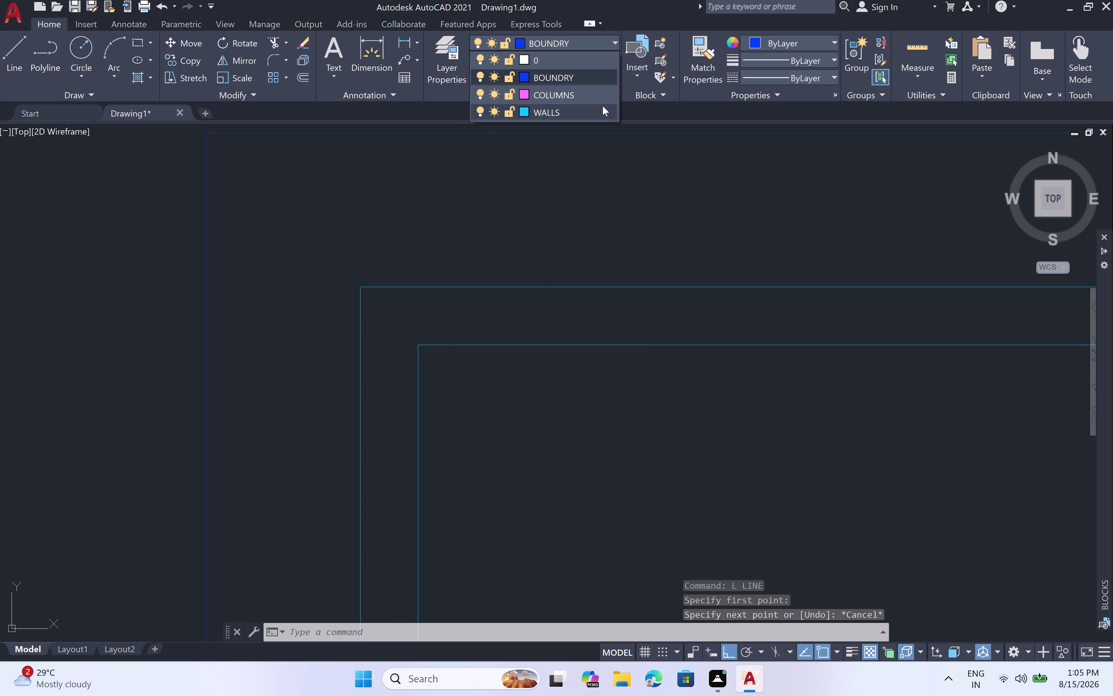
click(602, 109)
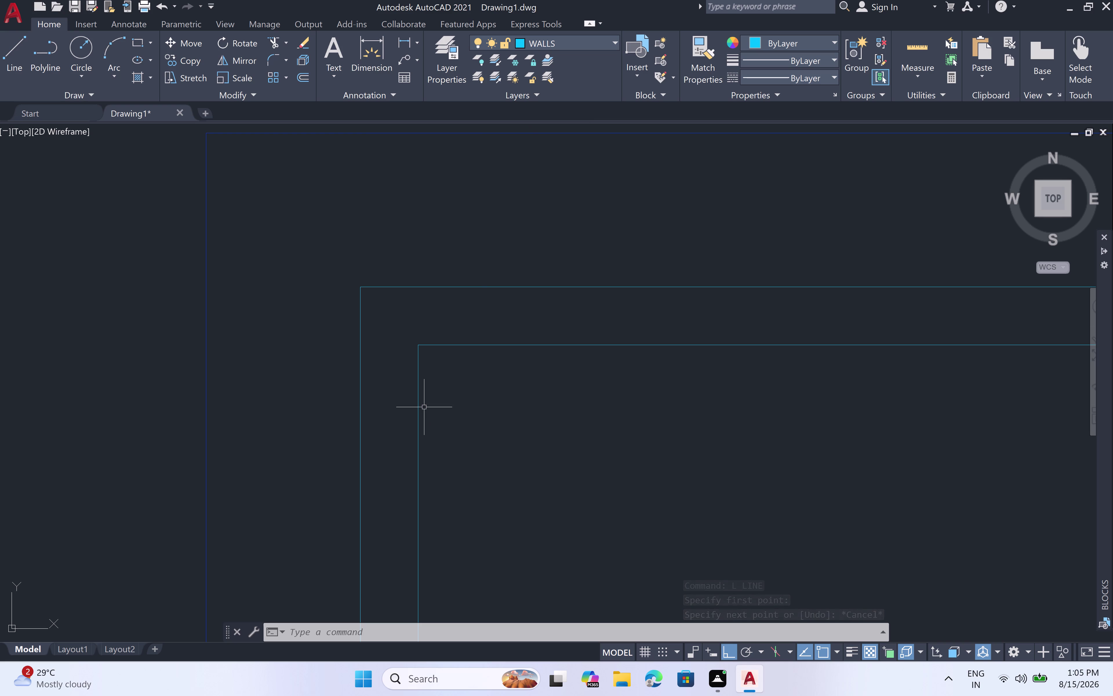
key(l)
key(space)
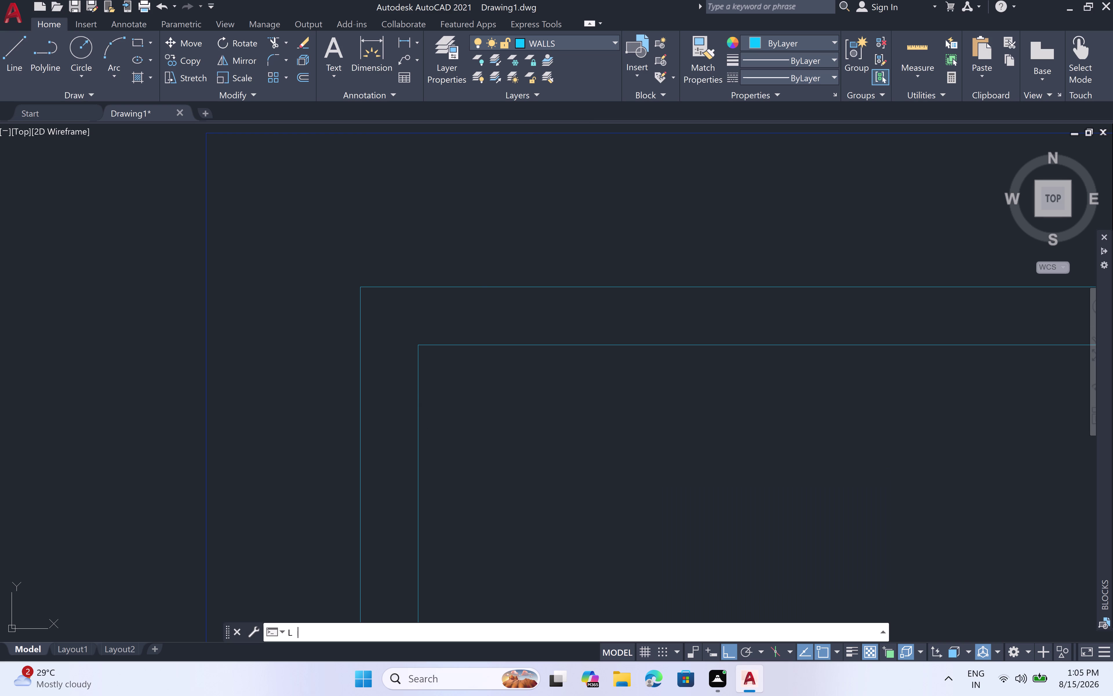
click(416, 347)
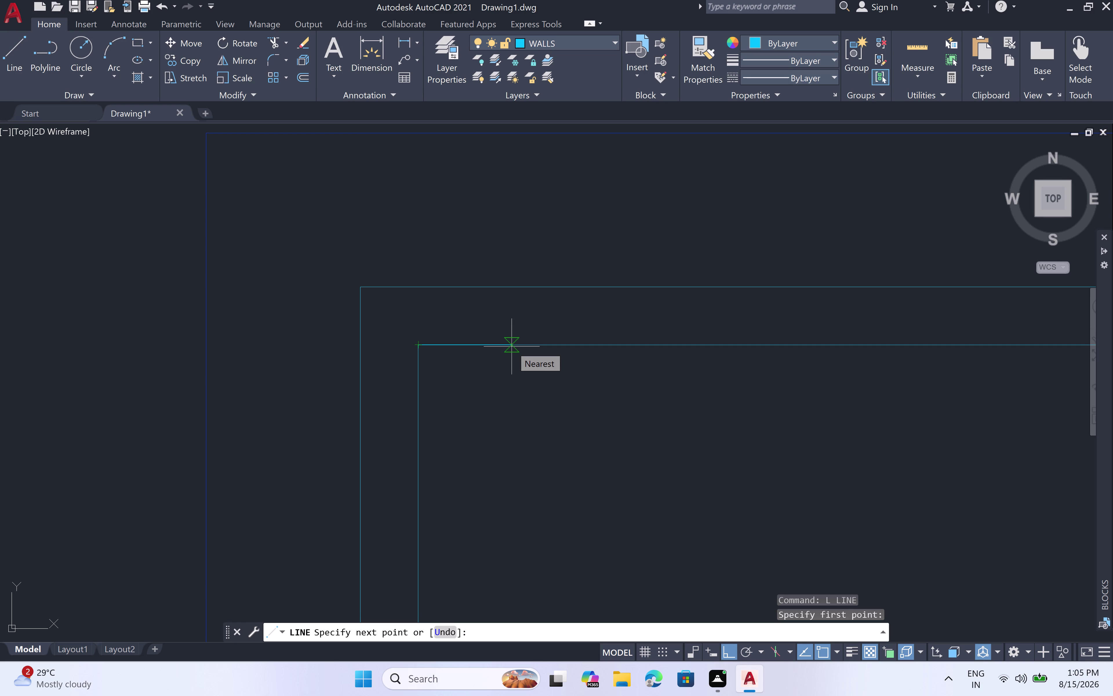
text(3')
text(7.)
key(5)
key(shift+quotedbl)
key(space)
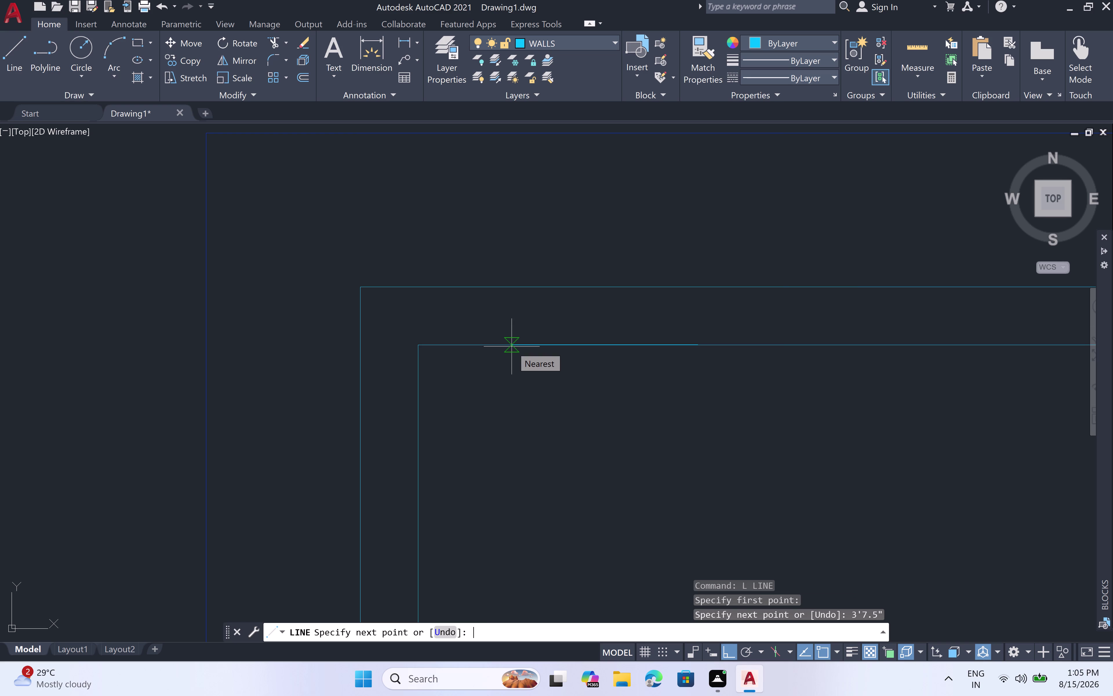
Reframe the top-left corner and draw the 16'6" bay edge.
scroll(down, 3)
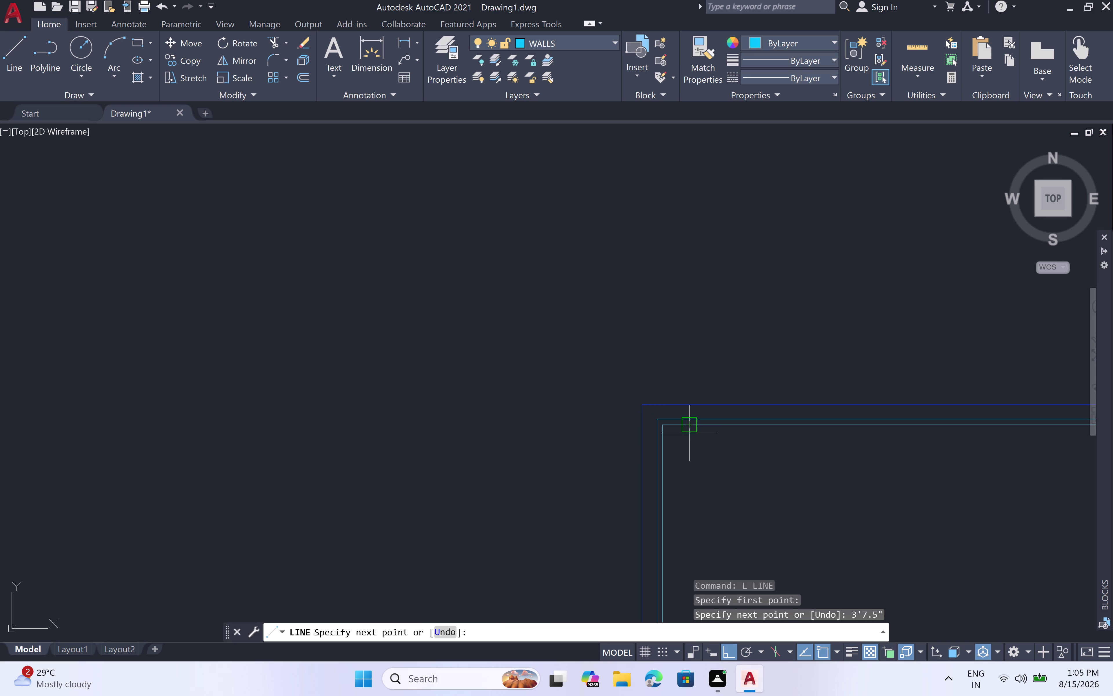
middle_drag(697, 461, 679, 429)
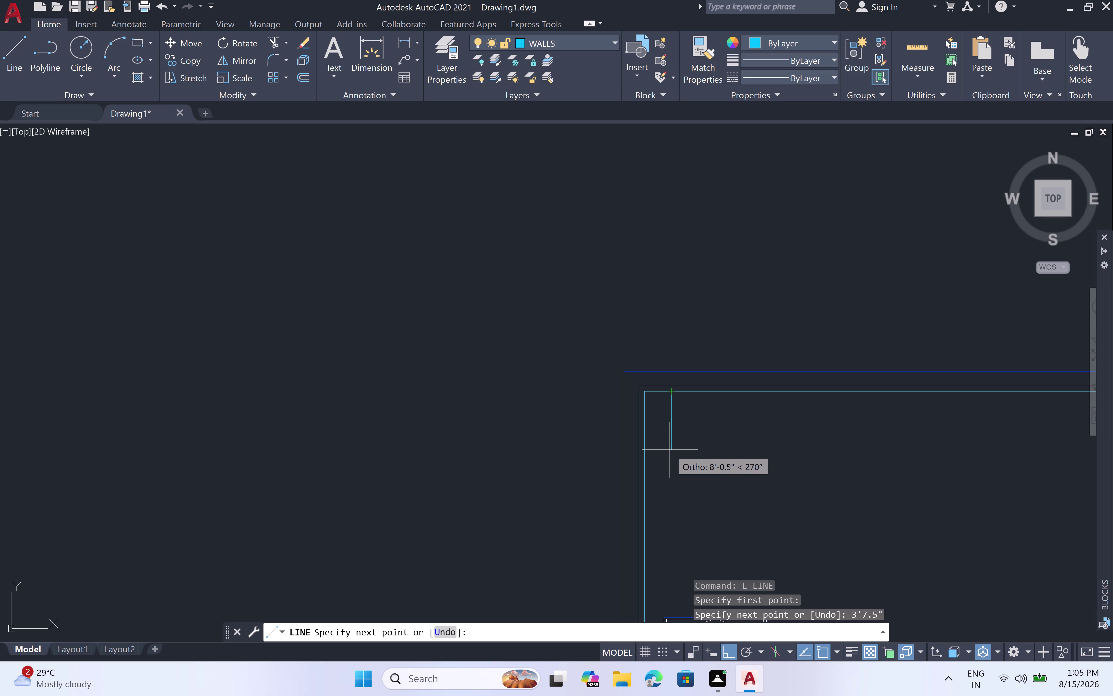
scroll(up, 3)
scroll(up, 3)
scroll(down, 3)
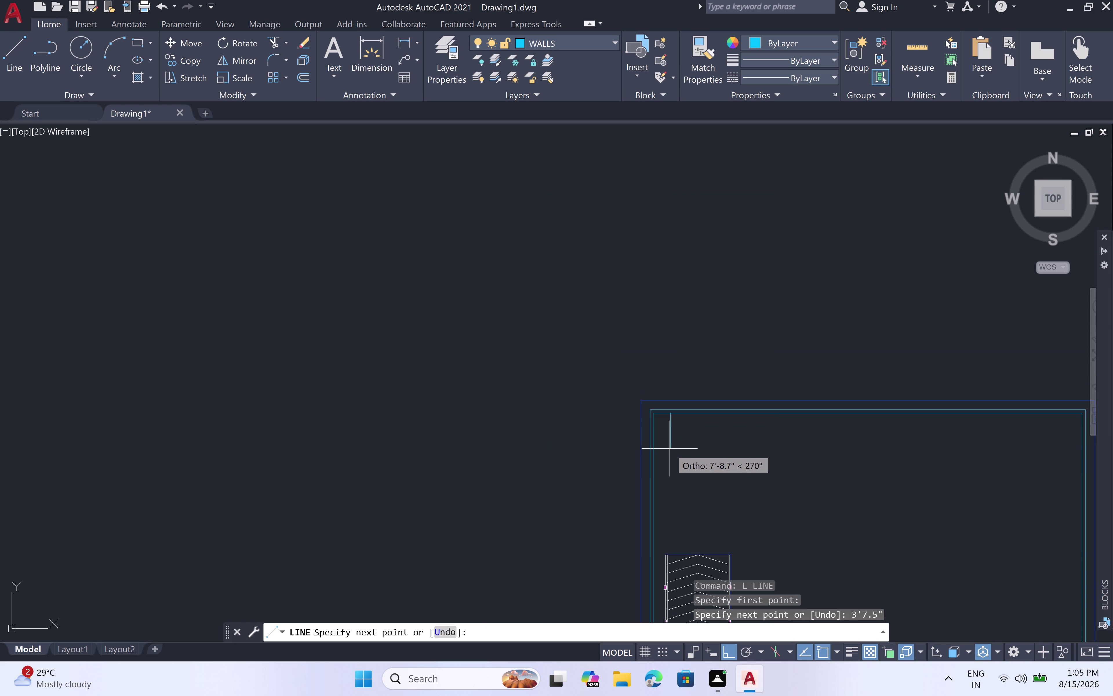
middle_drag(735, 454, 610, 402)
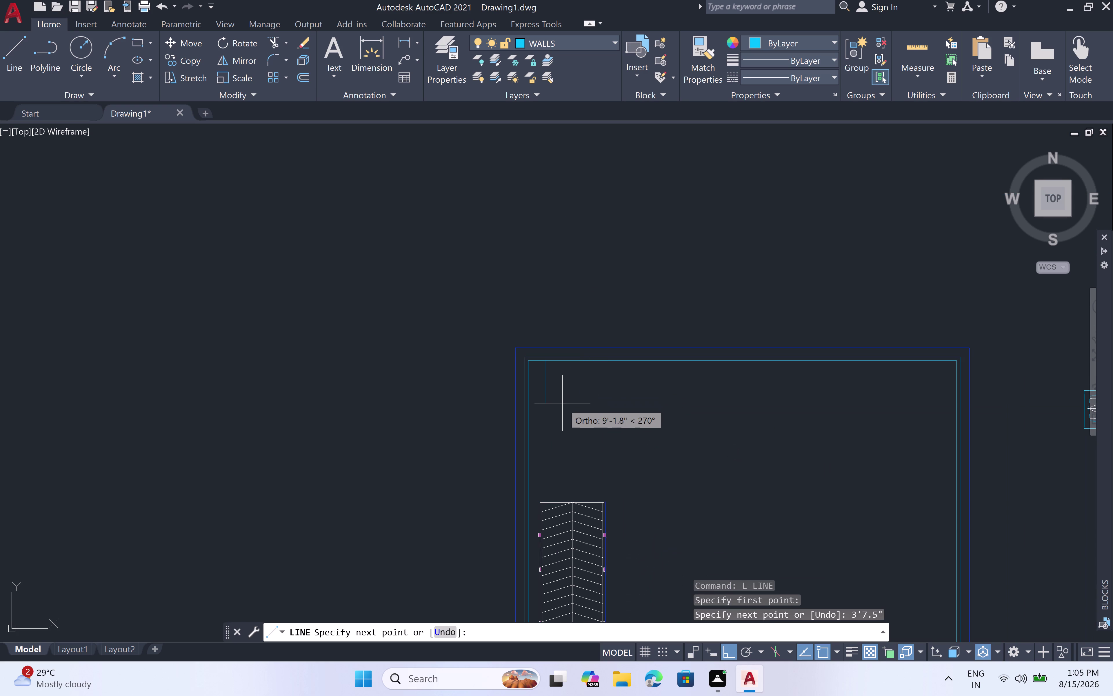
scroll(up, 3)
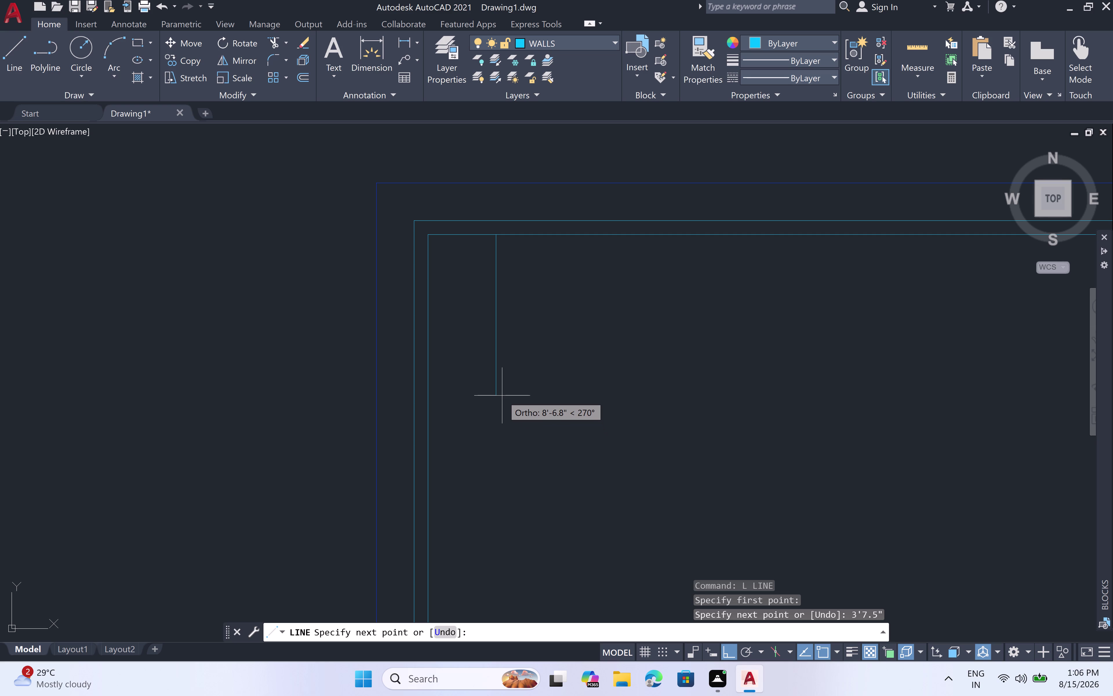
text(16')
text(6")
key(space)
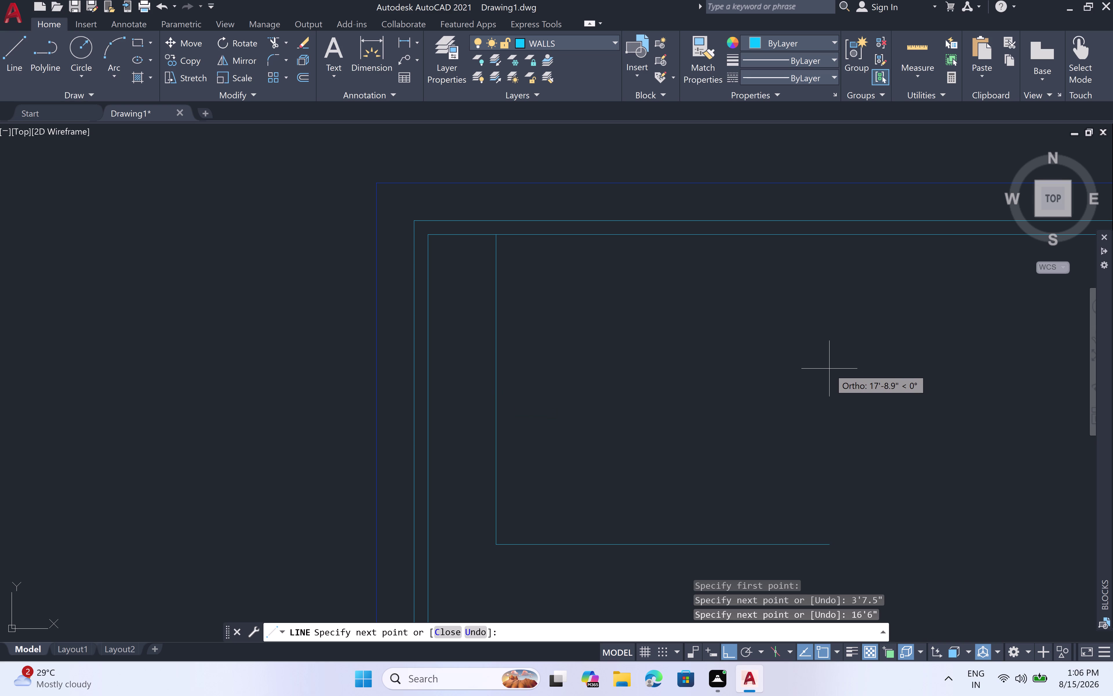
Add the 8'3" bay edge and end the outline on the top wall.
text(8')
text(3")
key(space)
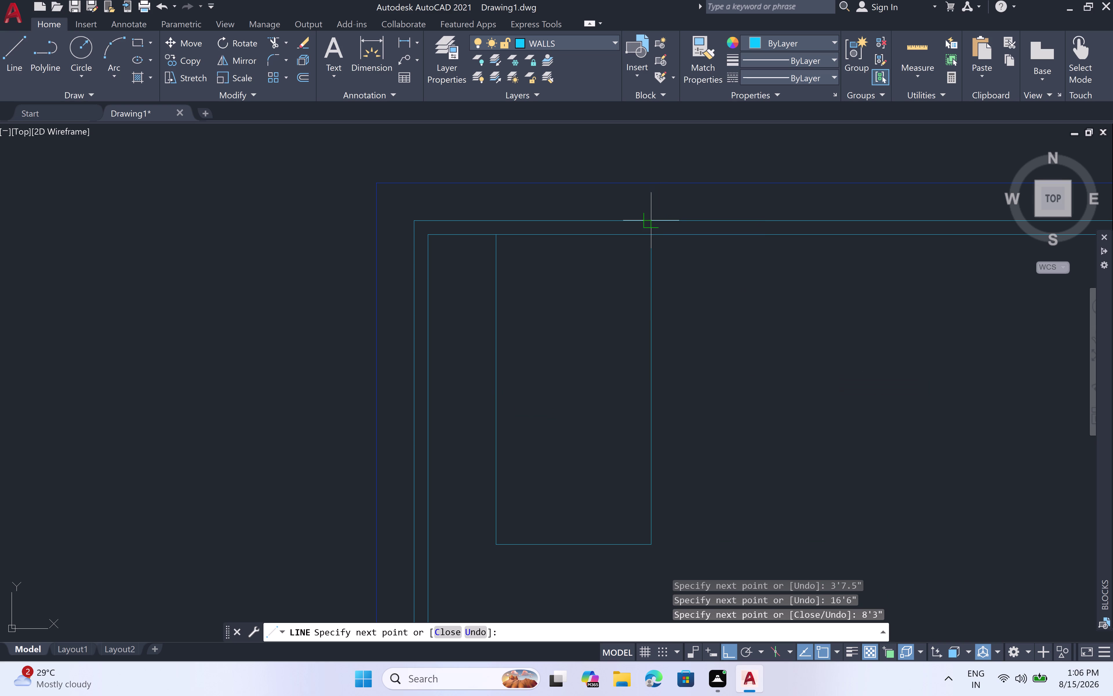
scroll(up, 3)
click(645, 270)
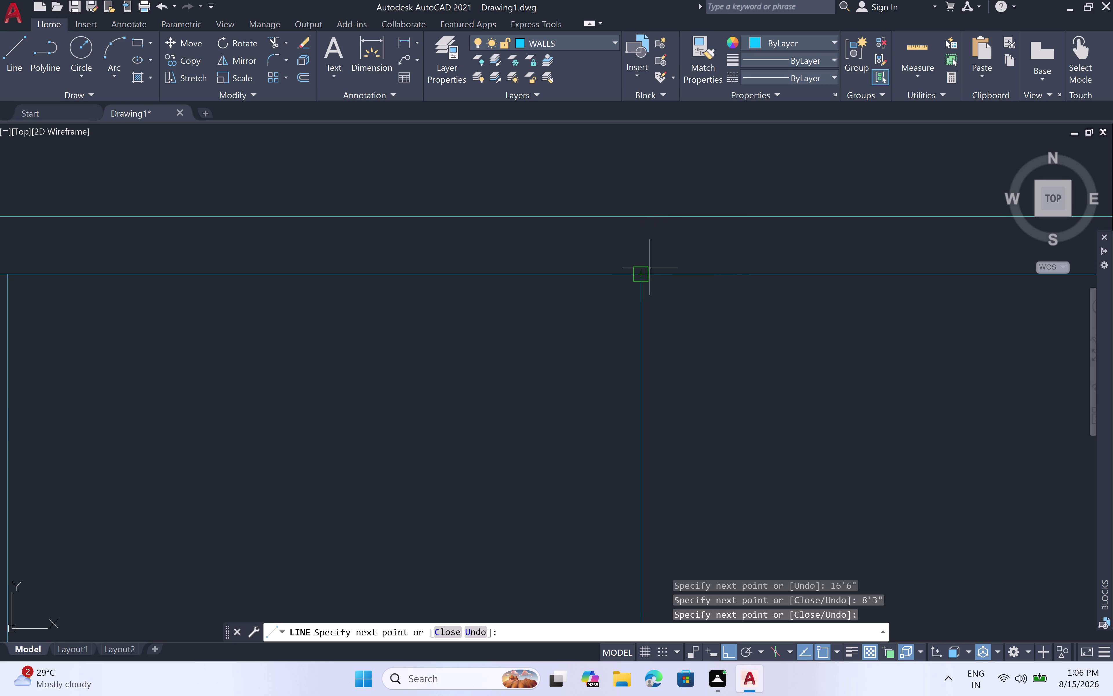
scroll(down, 3)
key(Escape)
Window-select the upright car and start copying it with CO.
scroll(down, 3)
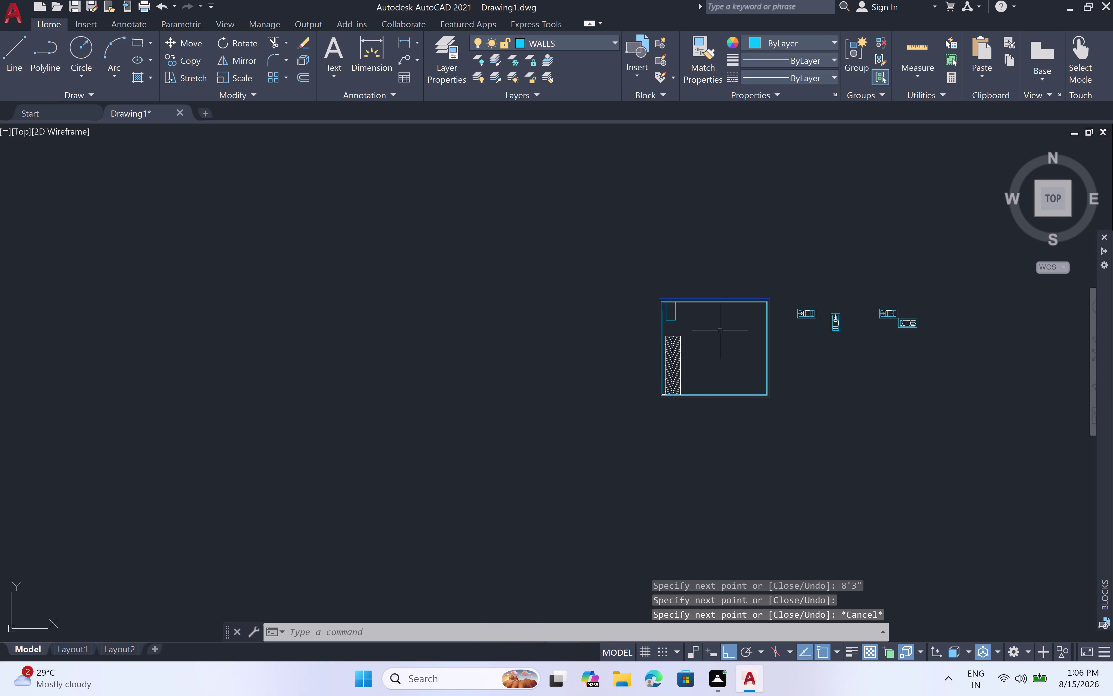
scroll(up, 3)
scroll(down, 3)
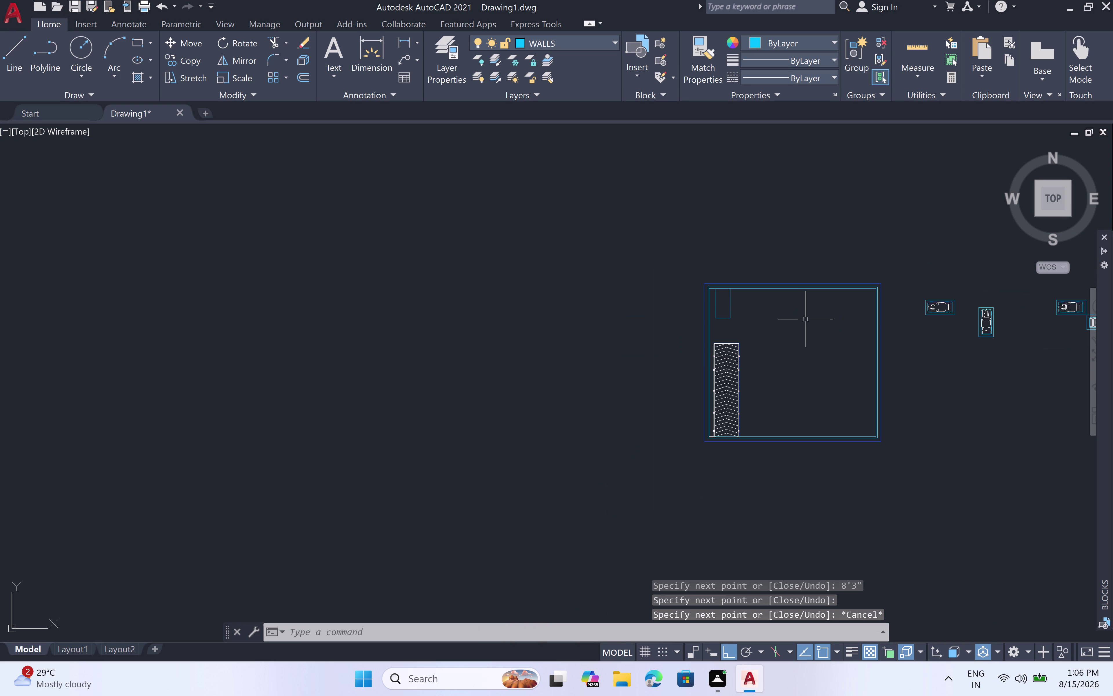
scroll(up, 3)
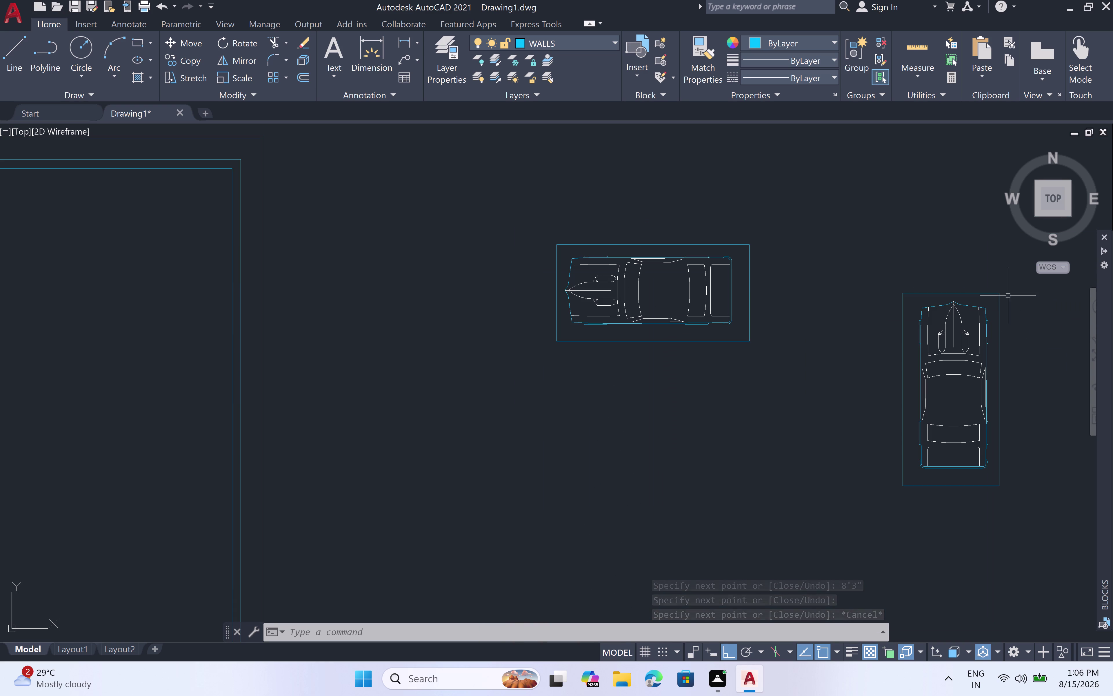
click(1019, 282)
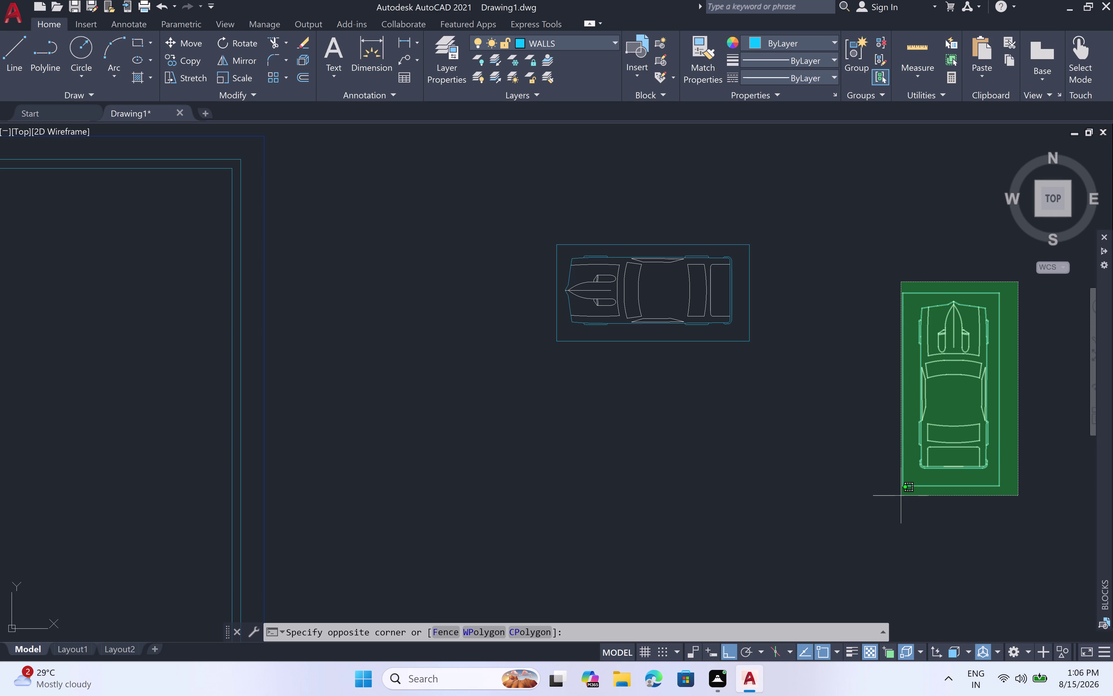
double_click(889, 494)
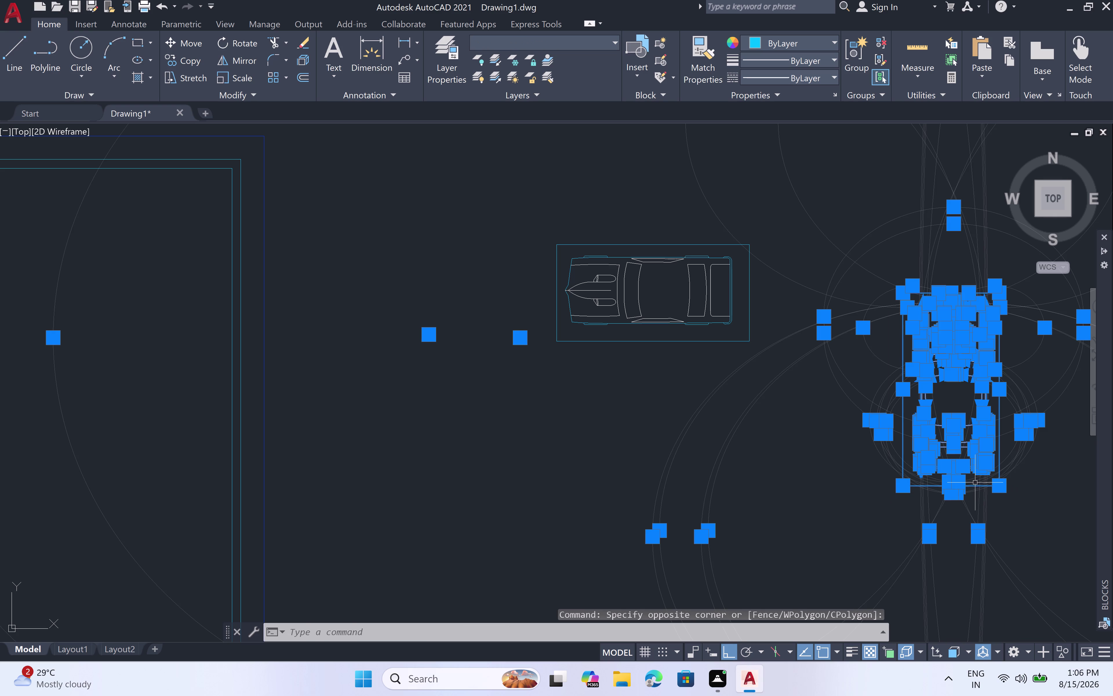
key(c)
key(o)
key(space)
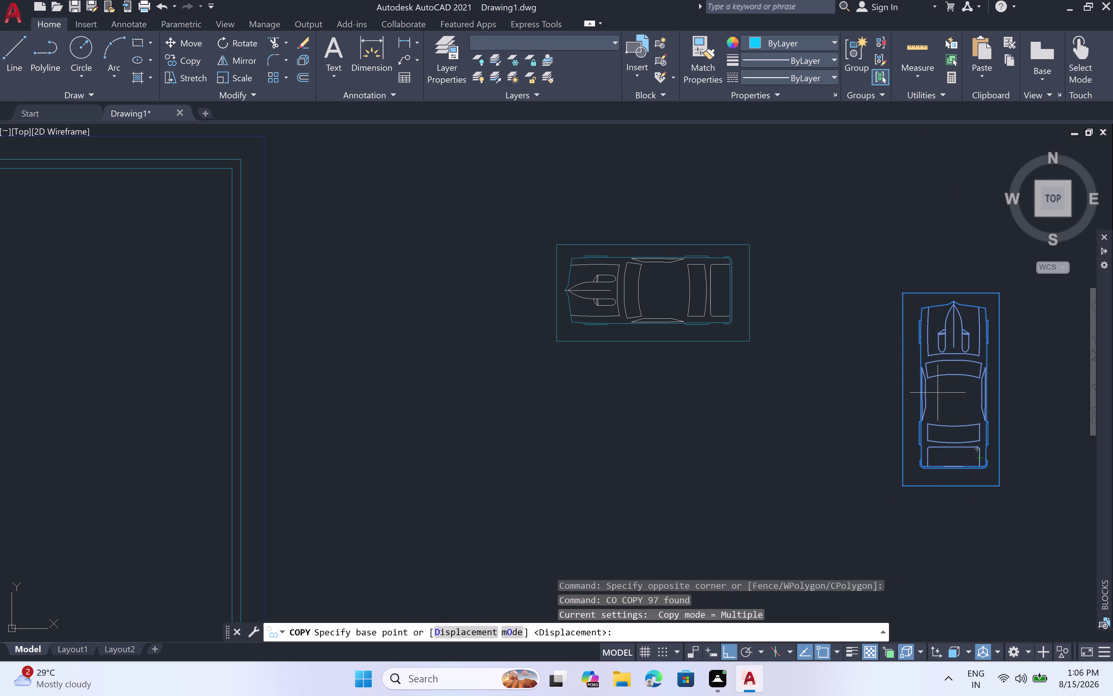
With Ortho off, place three car copies from the top-left corner into the bays.
scroll(up, 3)
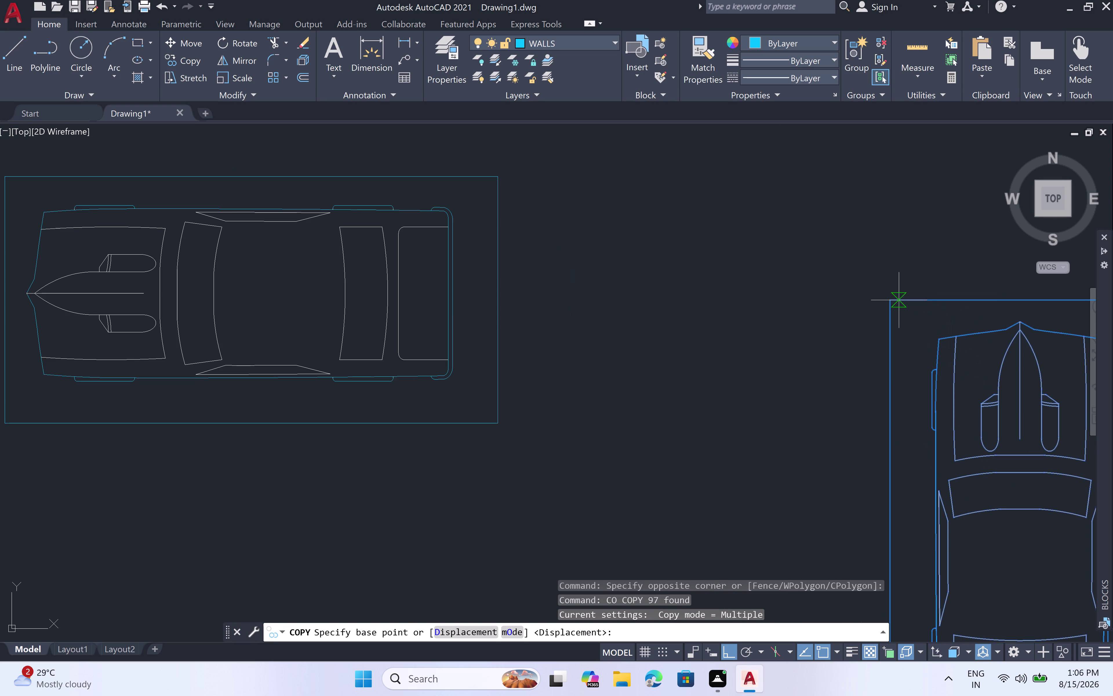
click(894, 303)
scroll(down, 3)
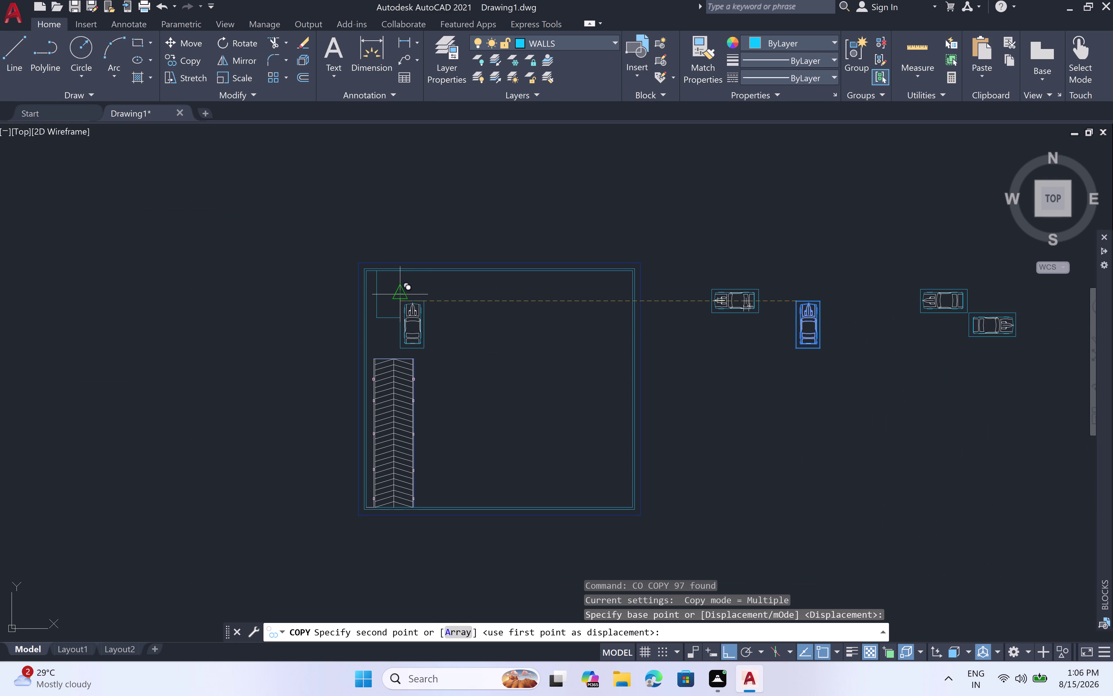
key(F8)
scroll(up, 3)
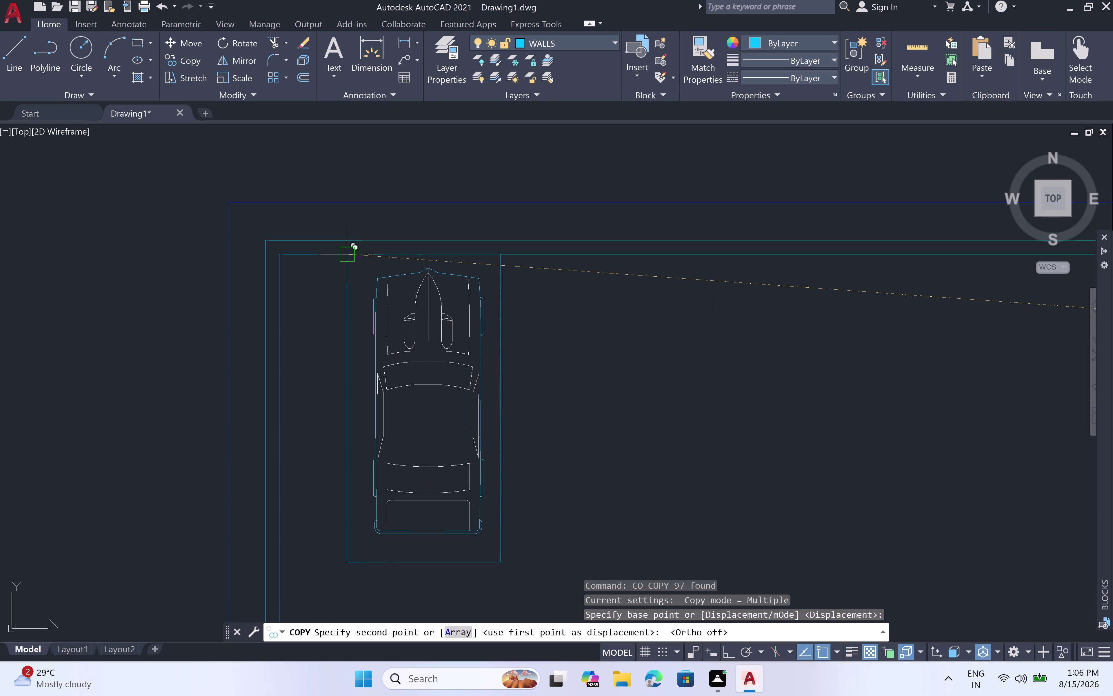
click(348, 256)
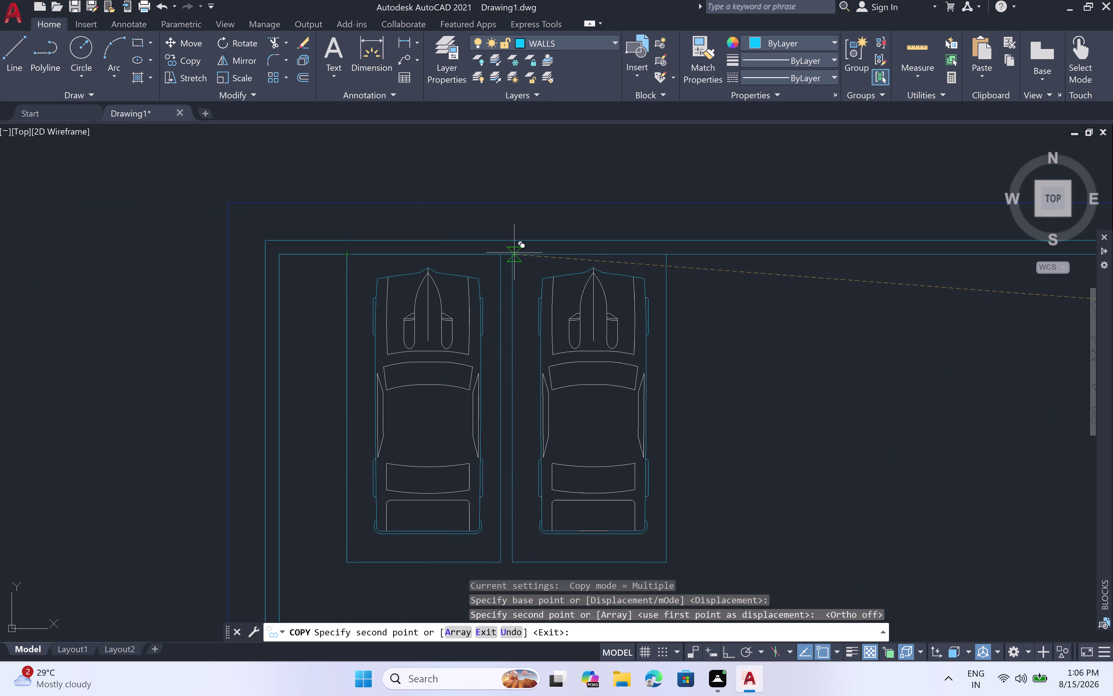
click(503, 255)
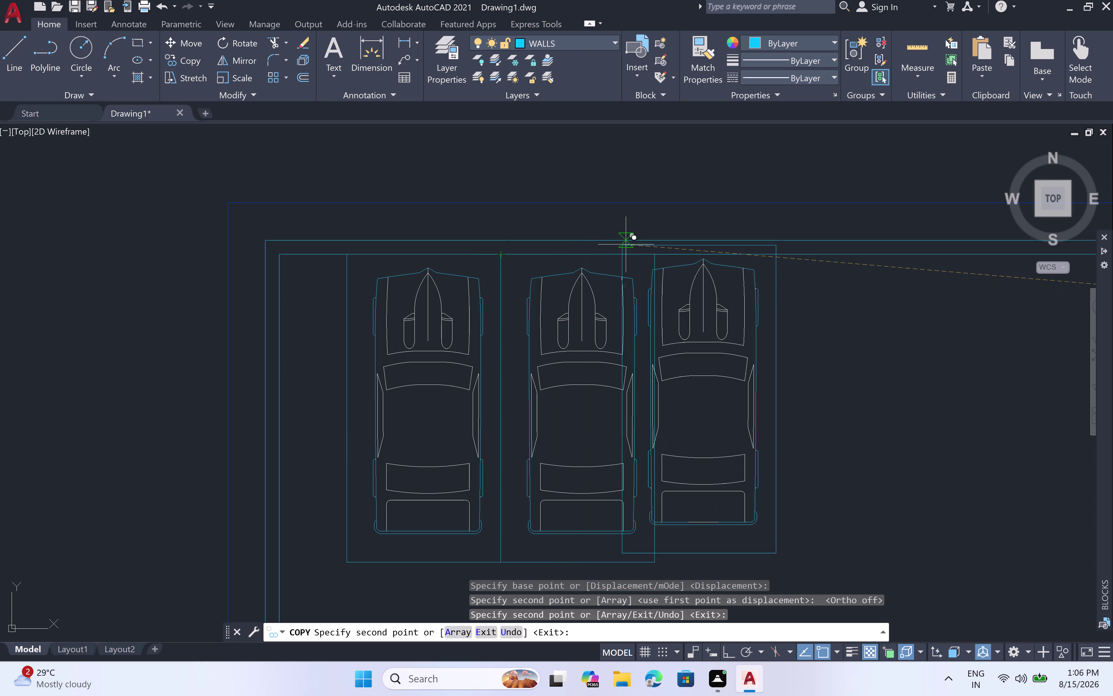
click(656, 253)
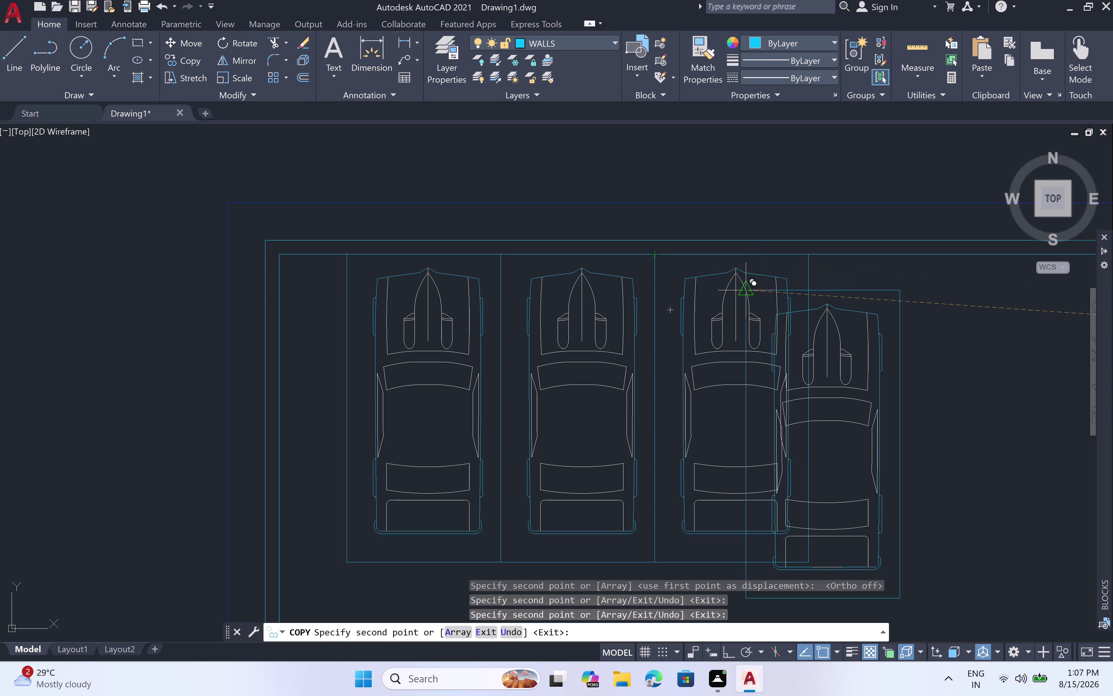
scroll(down, 3)
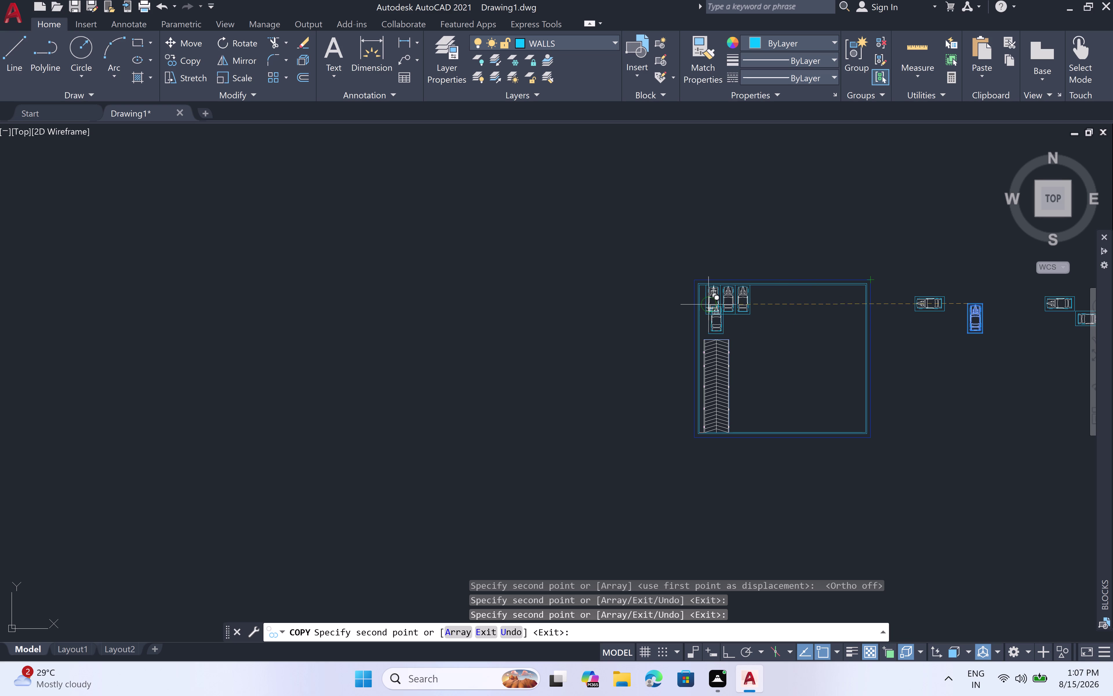
scroll(up, 3)
scroll(up, 3)
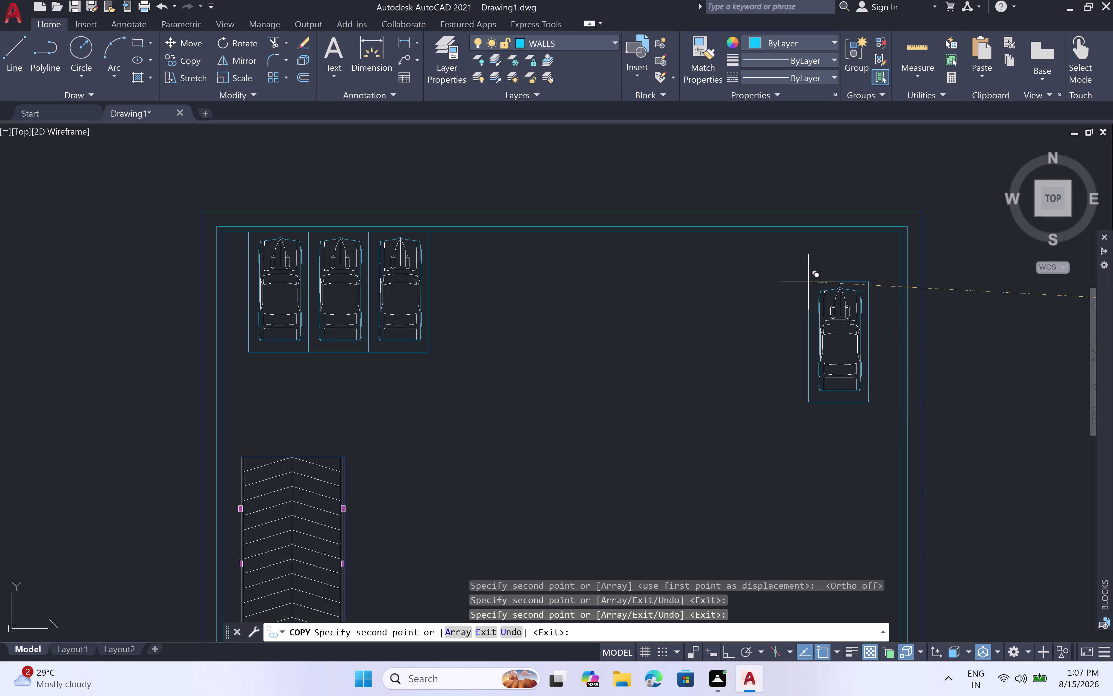
End copying and draw a 3'7.5" line from the top-right wall corner.
key(Escape)
key(l)
key(space)
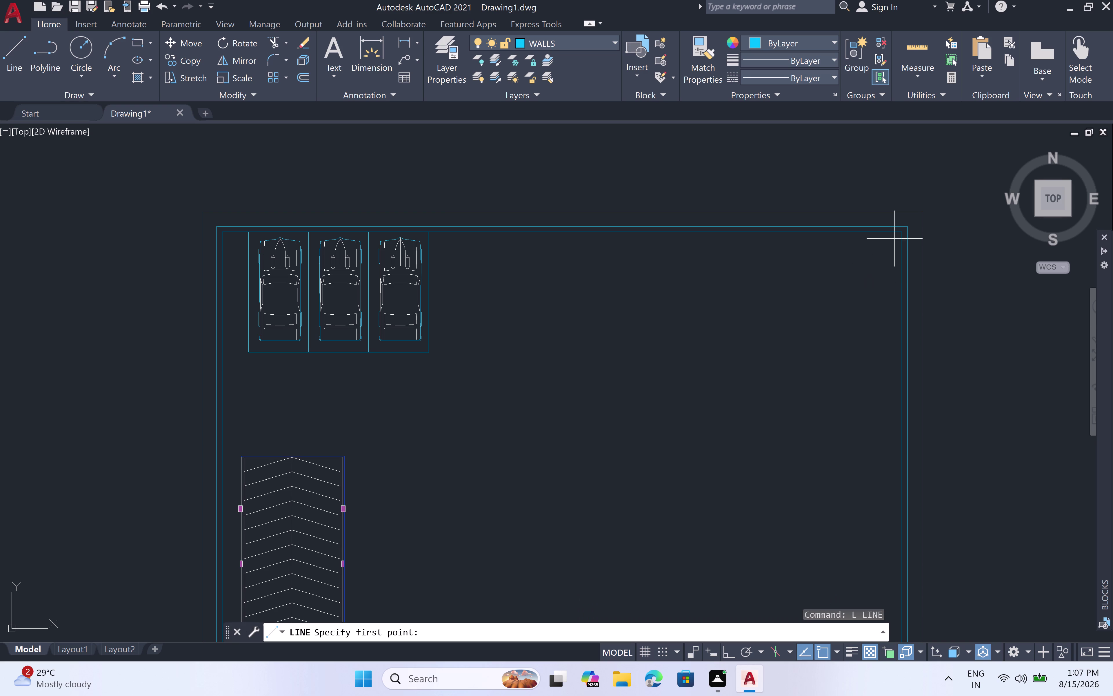
scroll(up, 3)
click(886, 272)
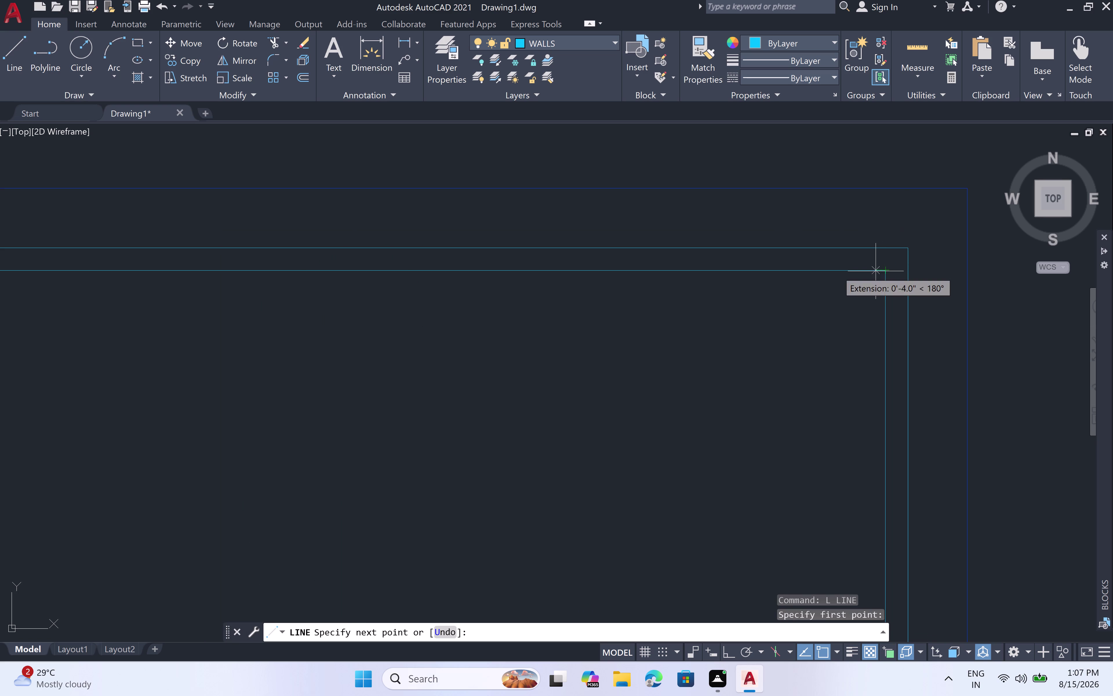
key(3)
key(apostrophe)
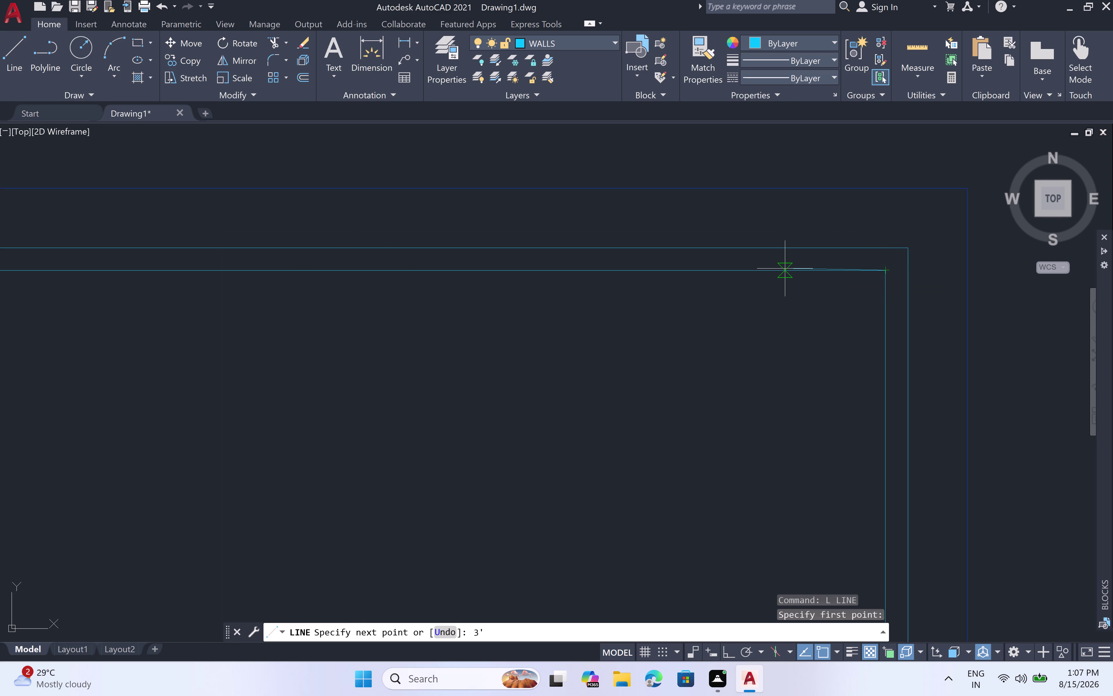
text(7.)
key(5)
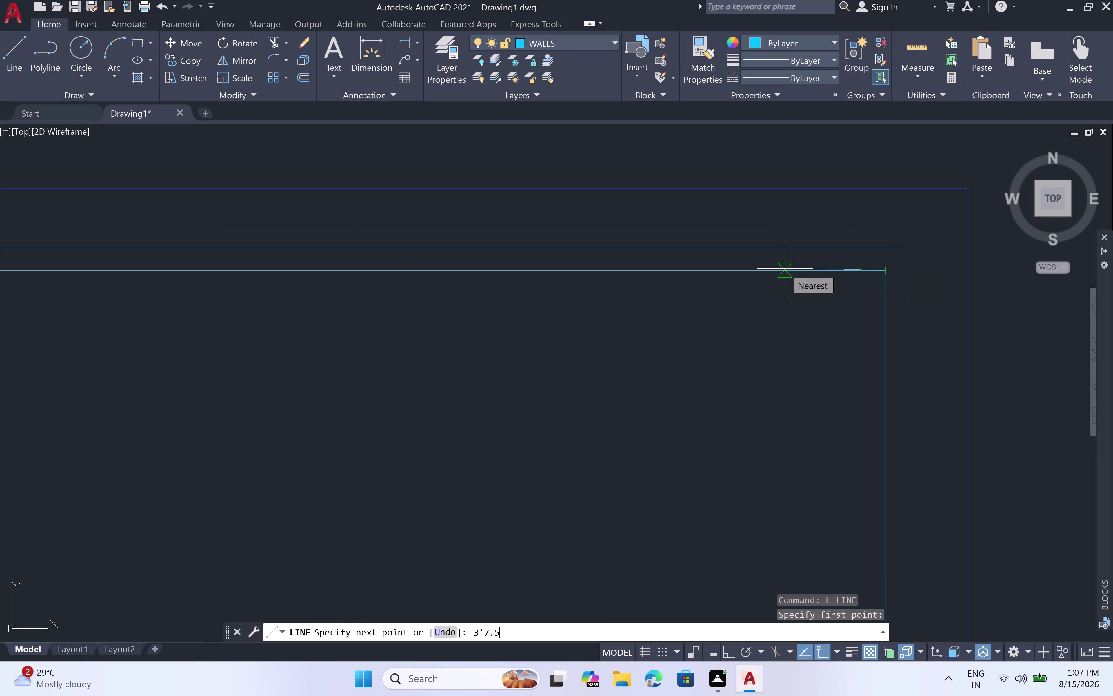
text(")
key(space)
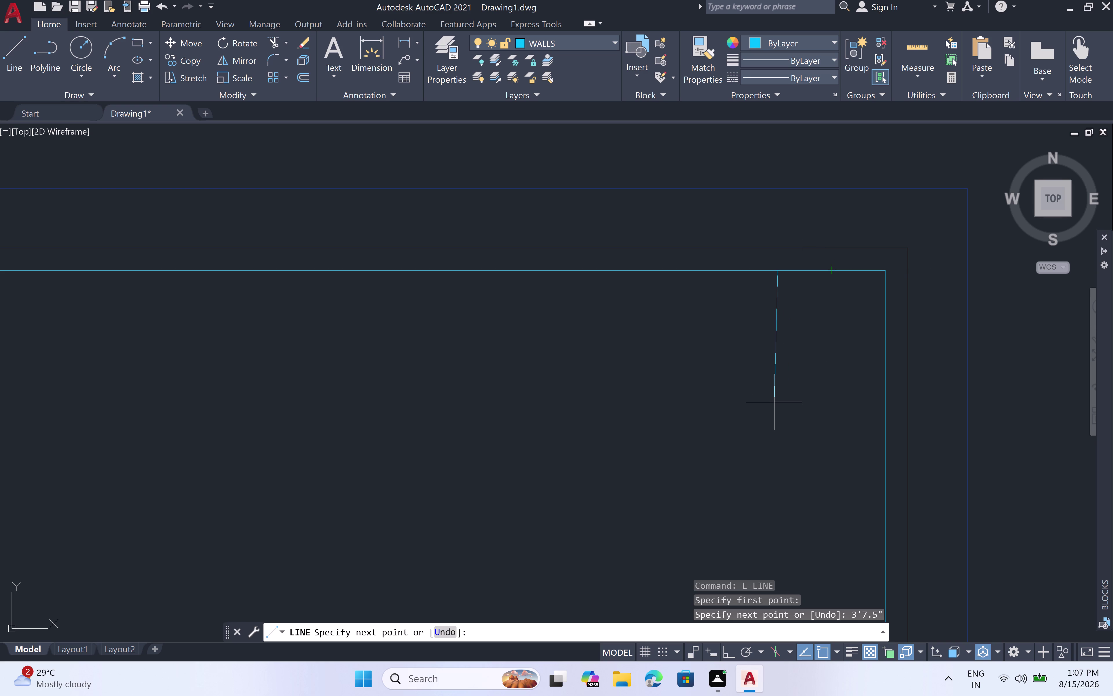
With Ortho on, draw the 16'6" divider down from the top wall.
key(F8)
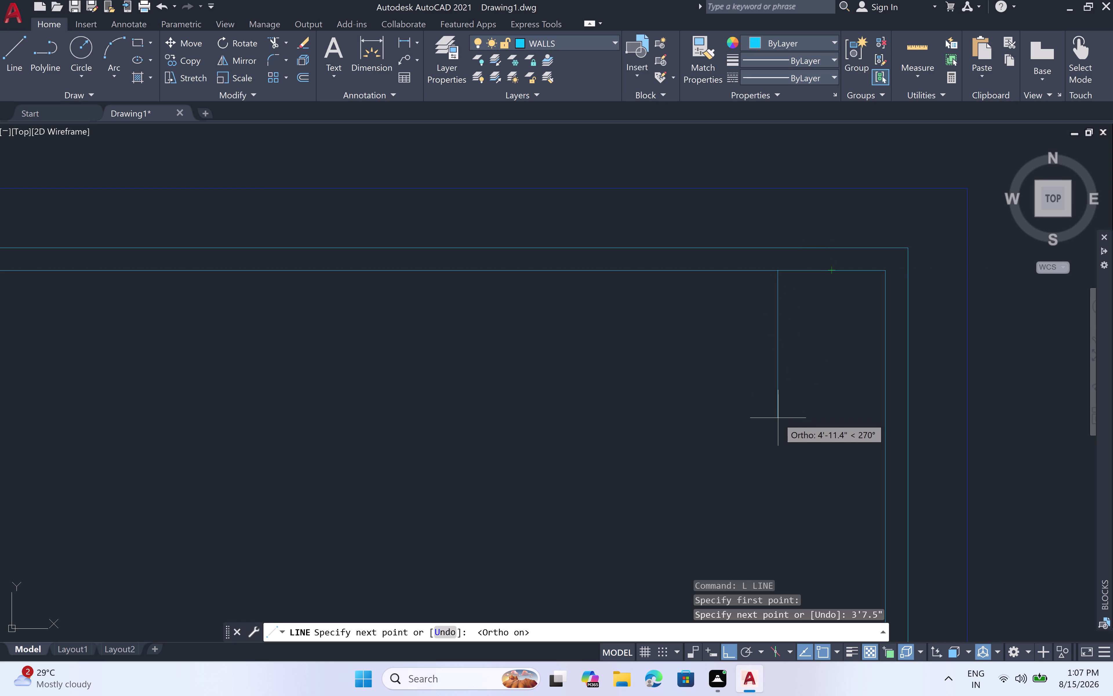
key(1)
text(6)
text(')
text(6)
text(")
key(space)
scroll(down, 3)
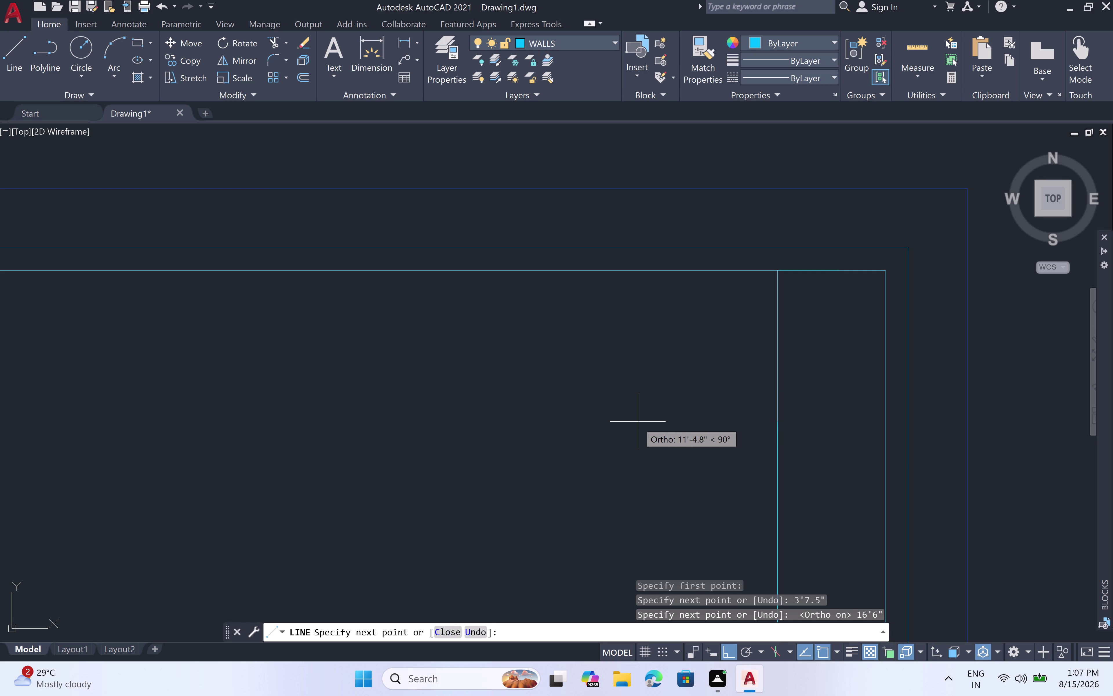
key(Escape)
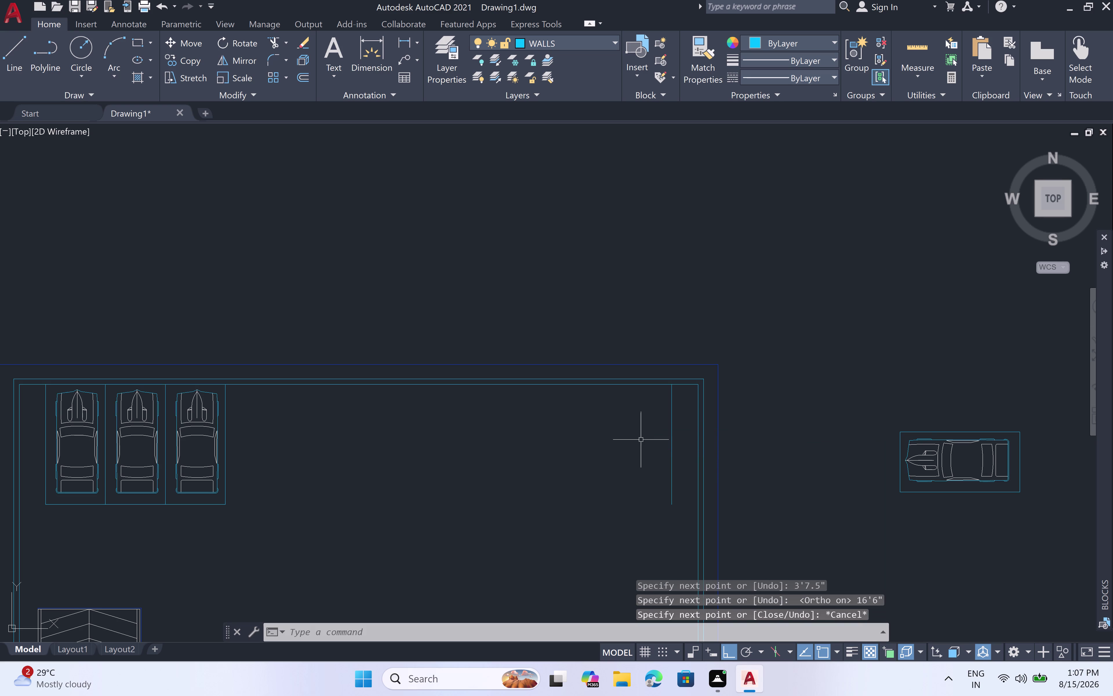
Pan to the loose cars outside the garage and select a car to copy.
scroll(down, 3)
middle_drag(866, 418, 526, 399)
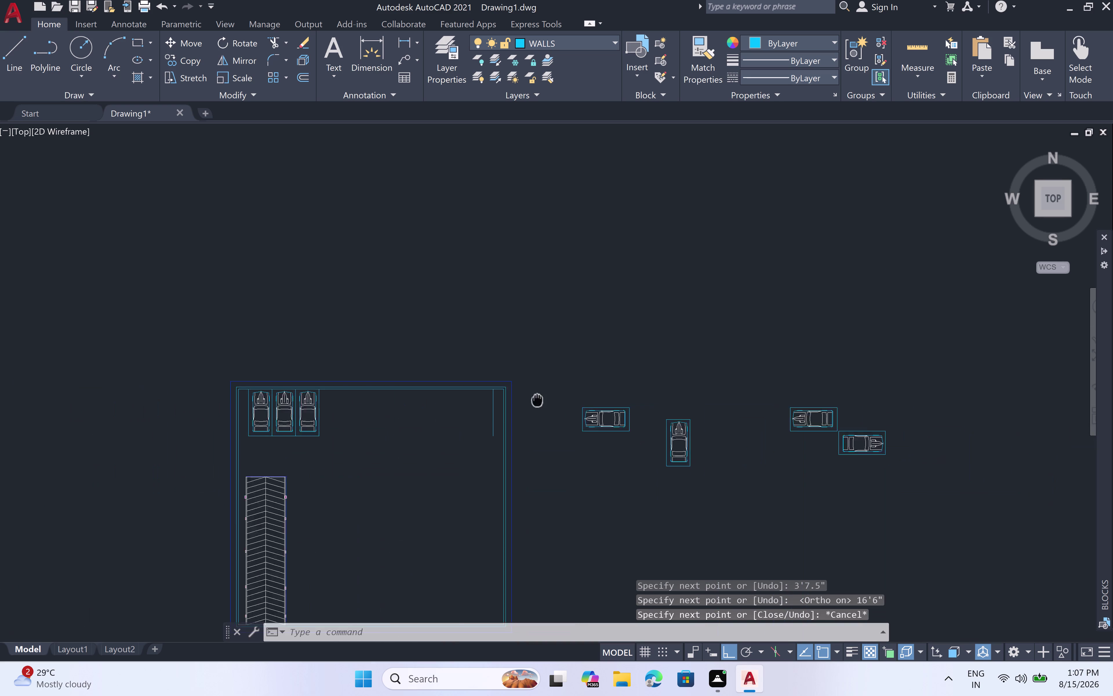
scroll(up, 3)
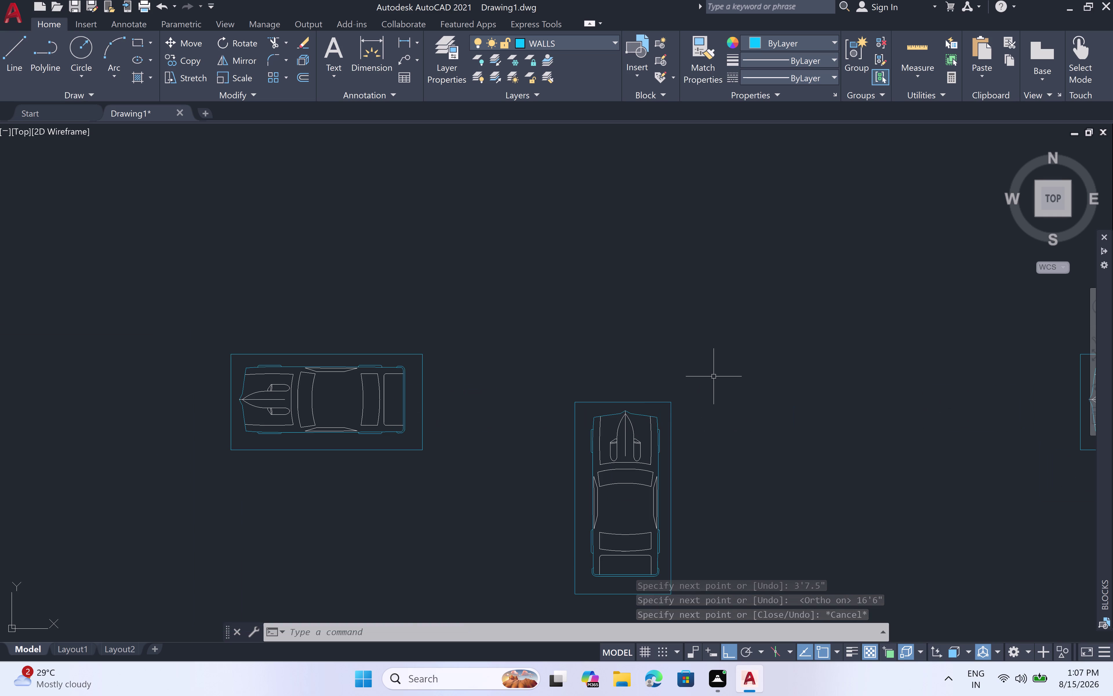
scroll(down, 3)
double_click(724, 373)
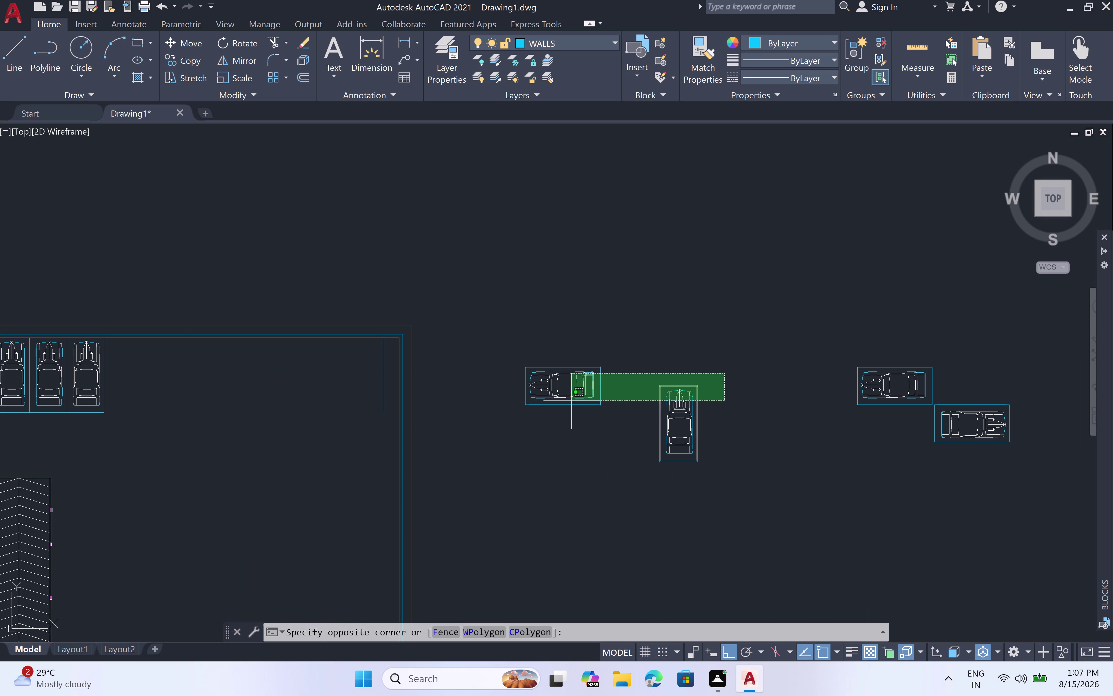
click(644, 496)
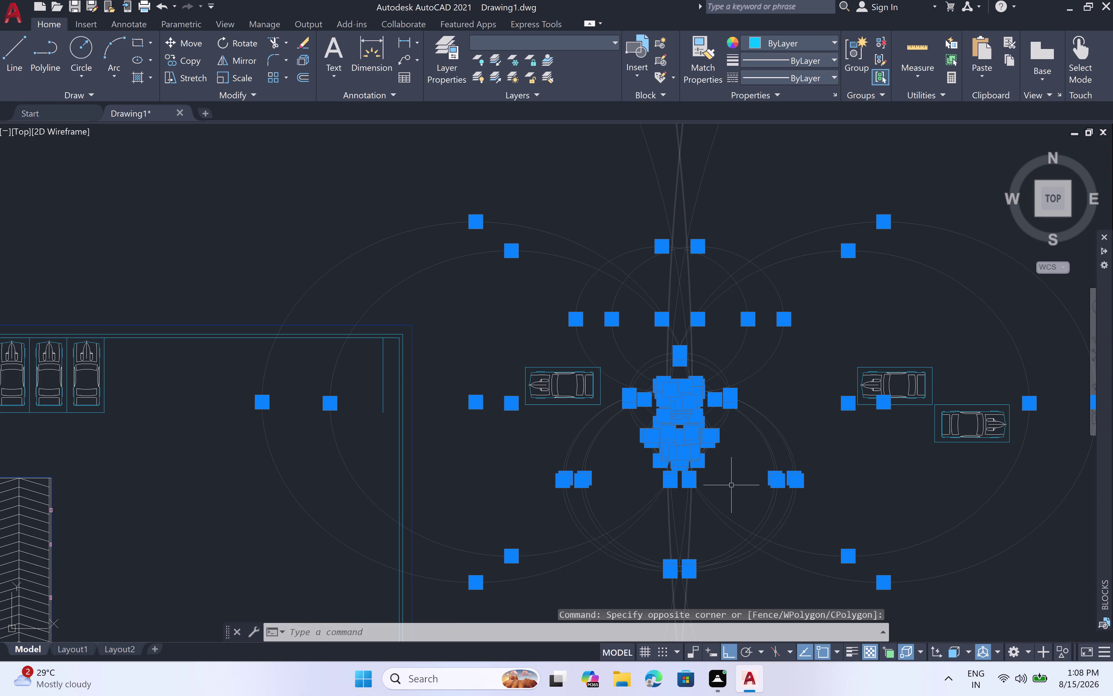
Start a multiple COPY of the car from its corner base point, with Ortho turned off.
key(c)
key(o)
key(space)
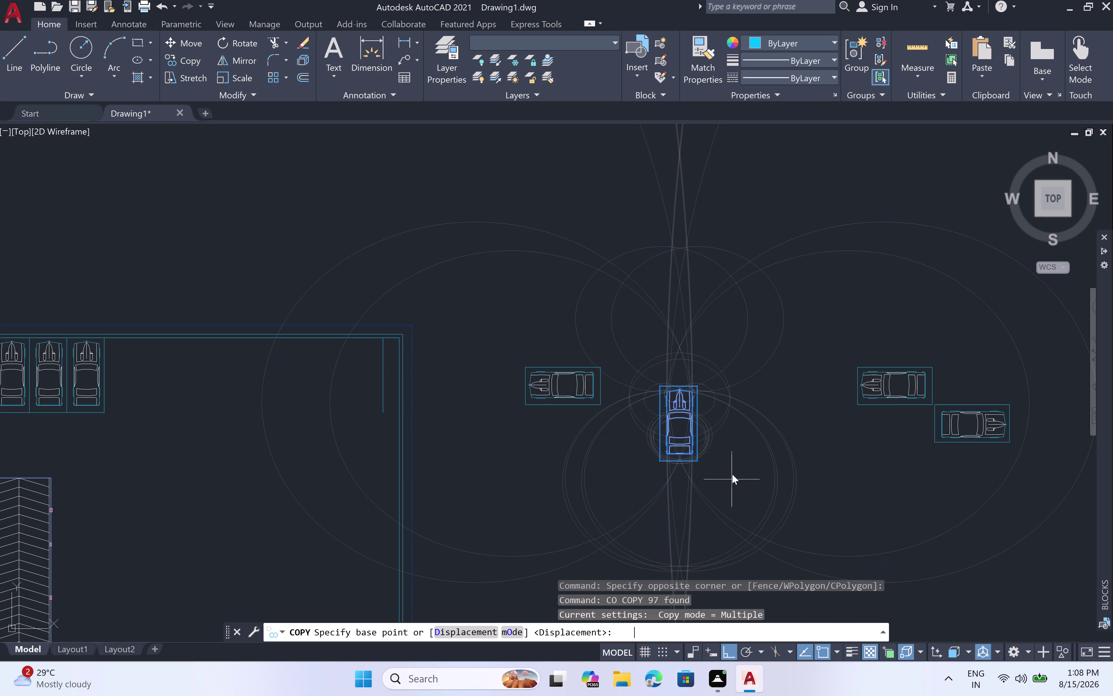
scroll(up, 3)
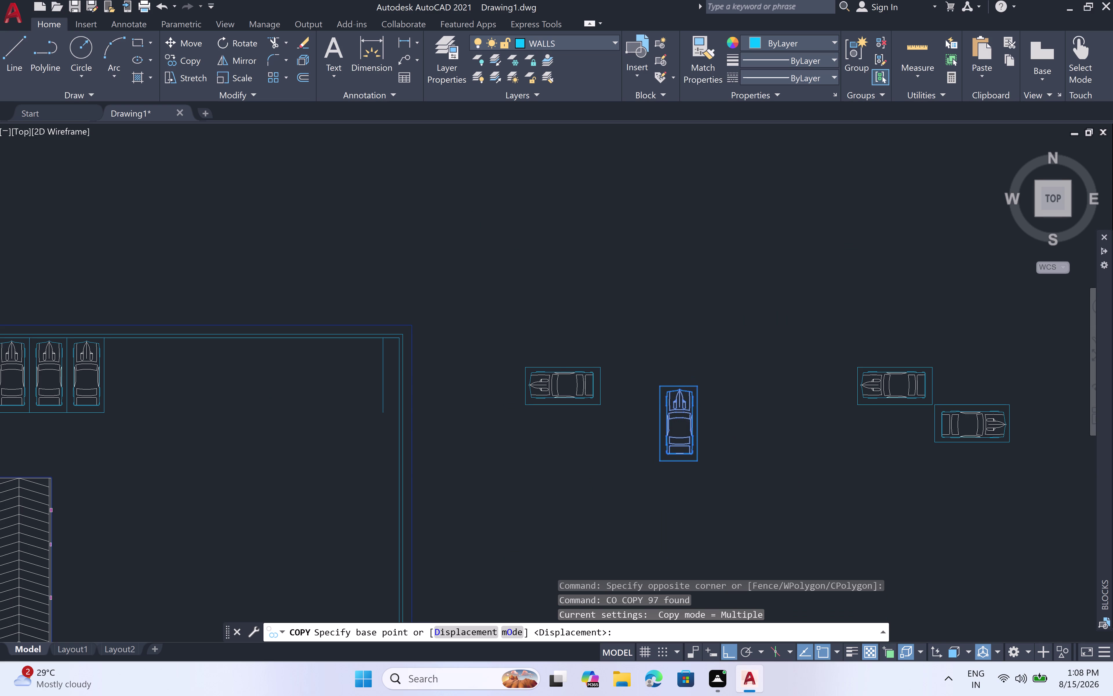
scroll(up, 3)
click(705, 412)
scroll(down, 3)
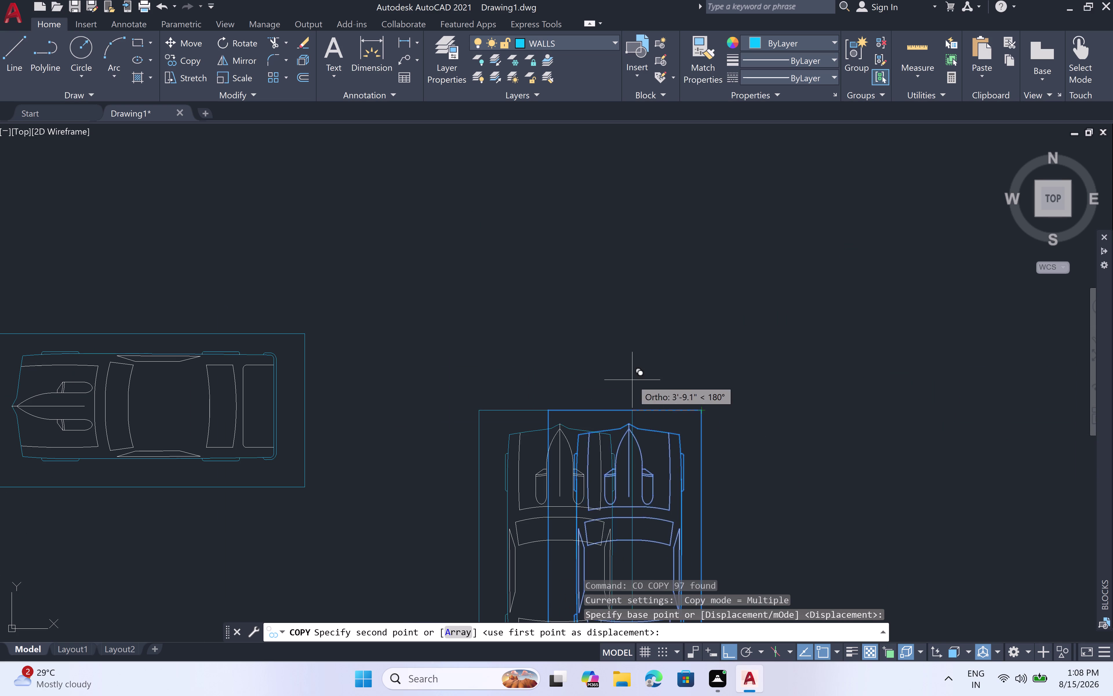
scroll(down, 3)
scroll(up, 3)
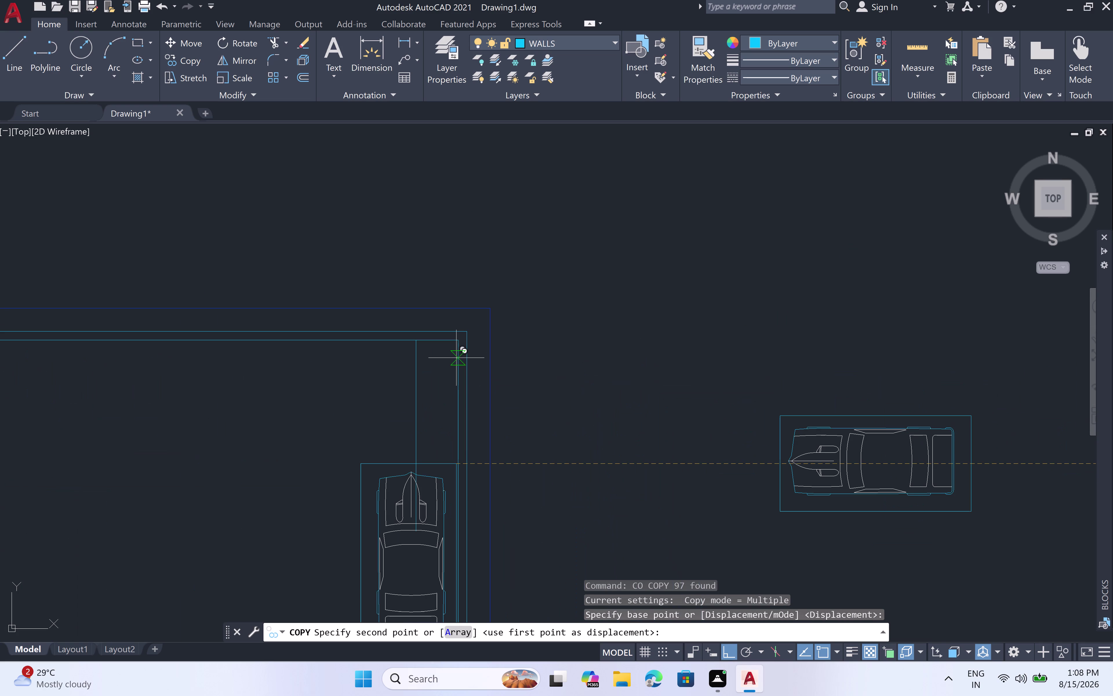
key(F8)
Place three car copies into successive bays along the top wall.
scroll(up, 3)
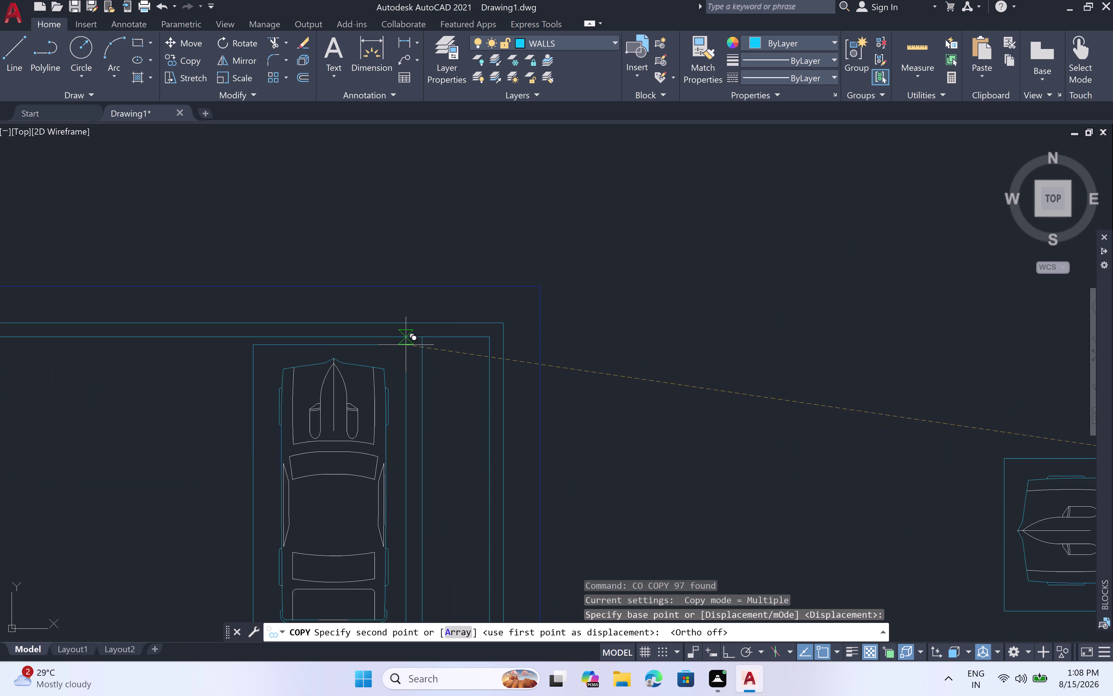
scroll(up, 3)
click(471, 311)
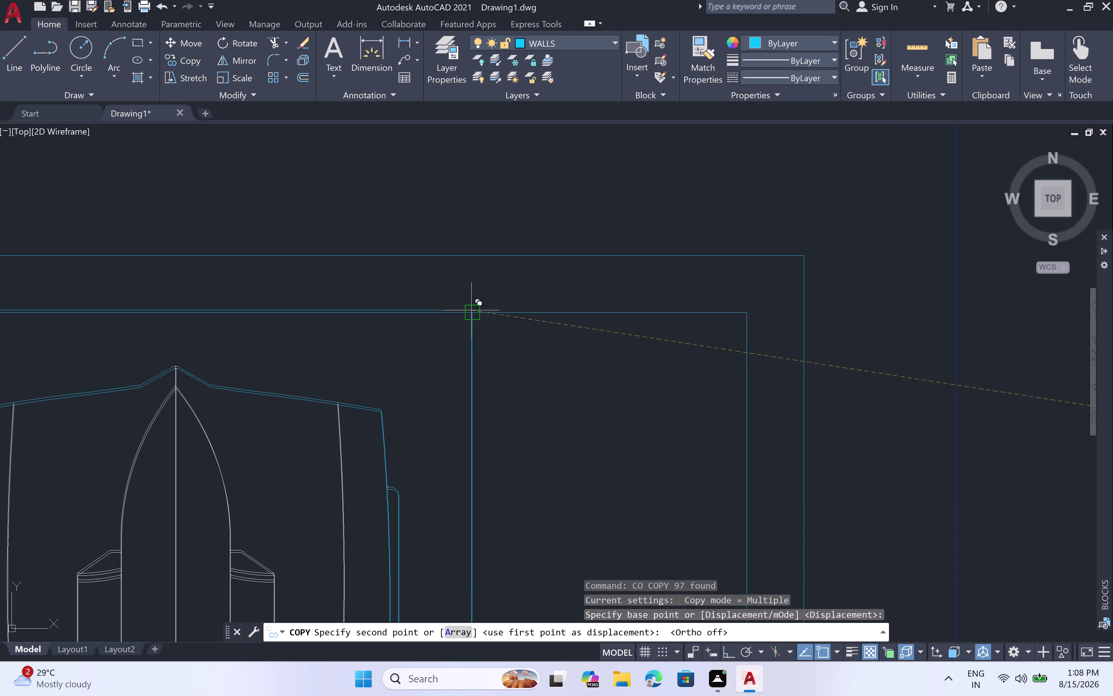
scroll(down, 3)
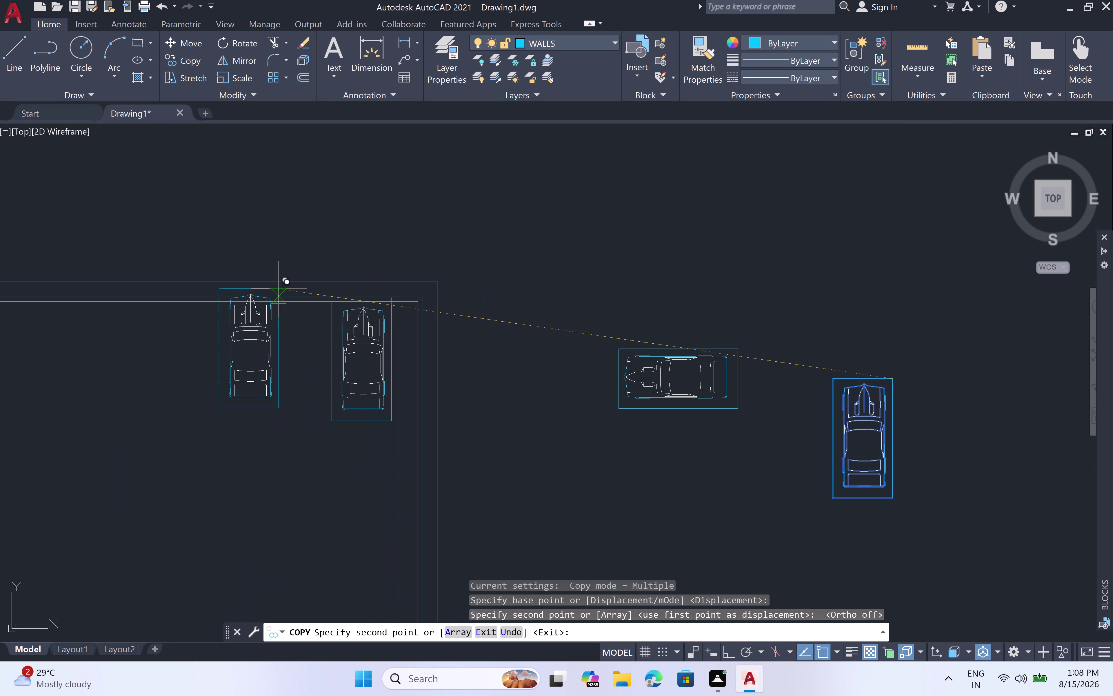
scroll(up, 3)
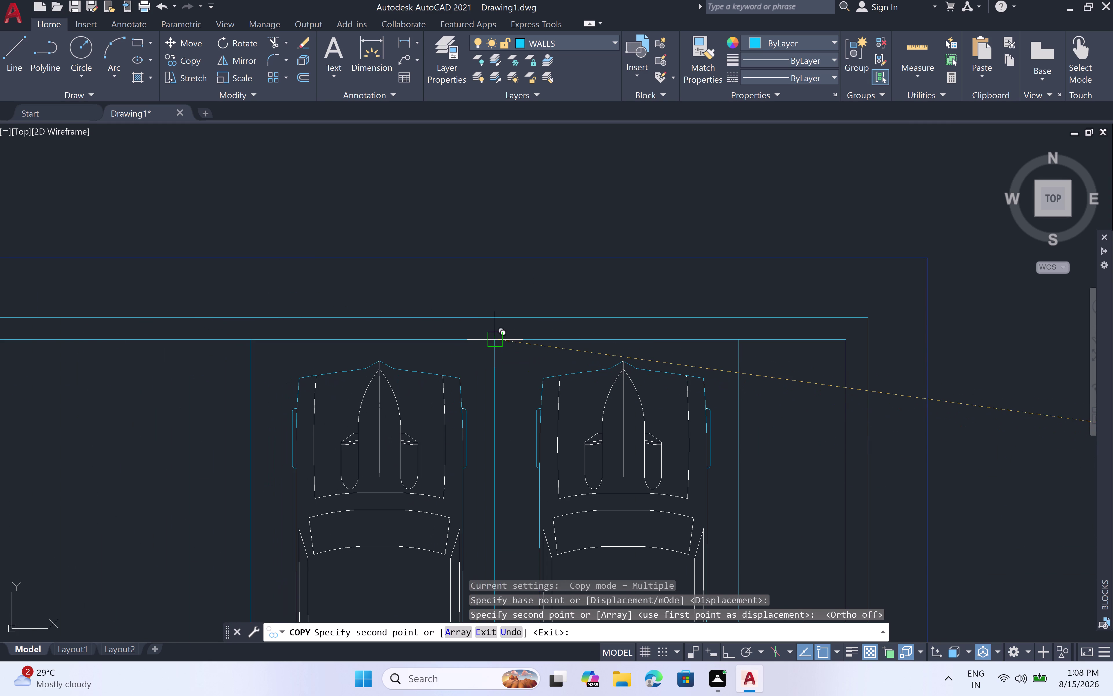
scroll(up, 3)
click(506, 344)
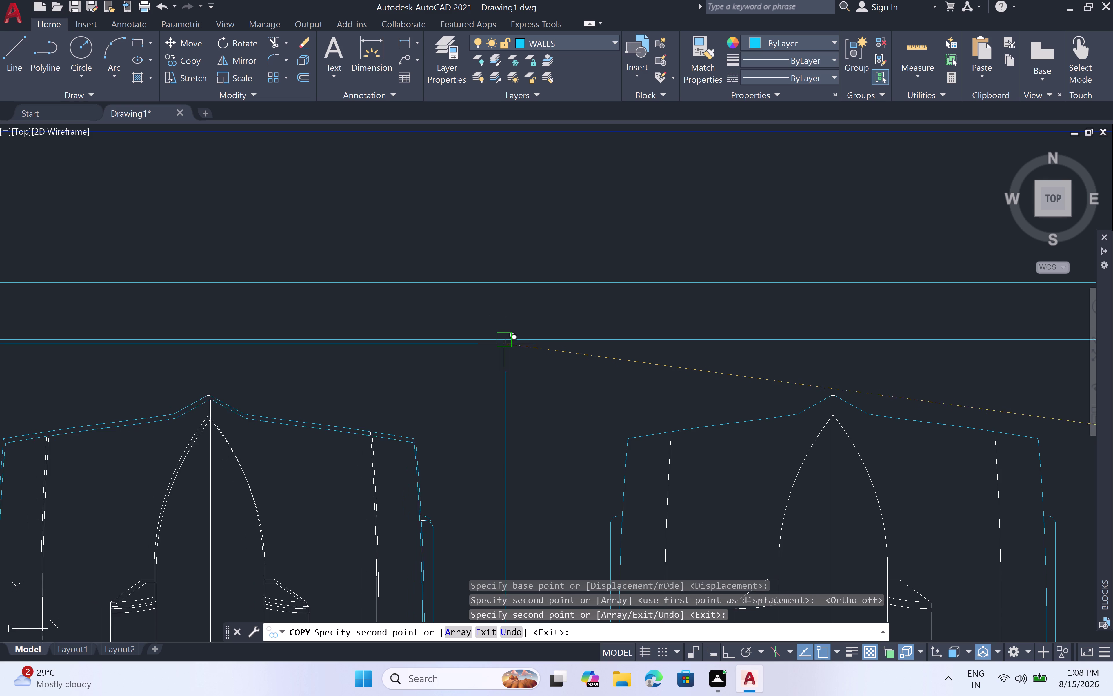
scroll(down, 3)
scroll(up, 3)
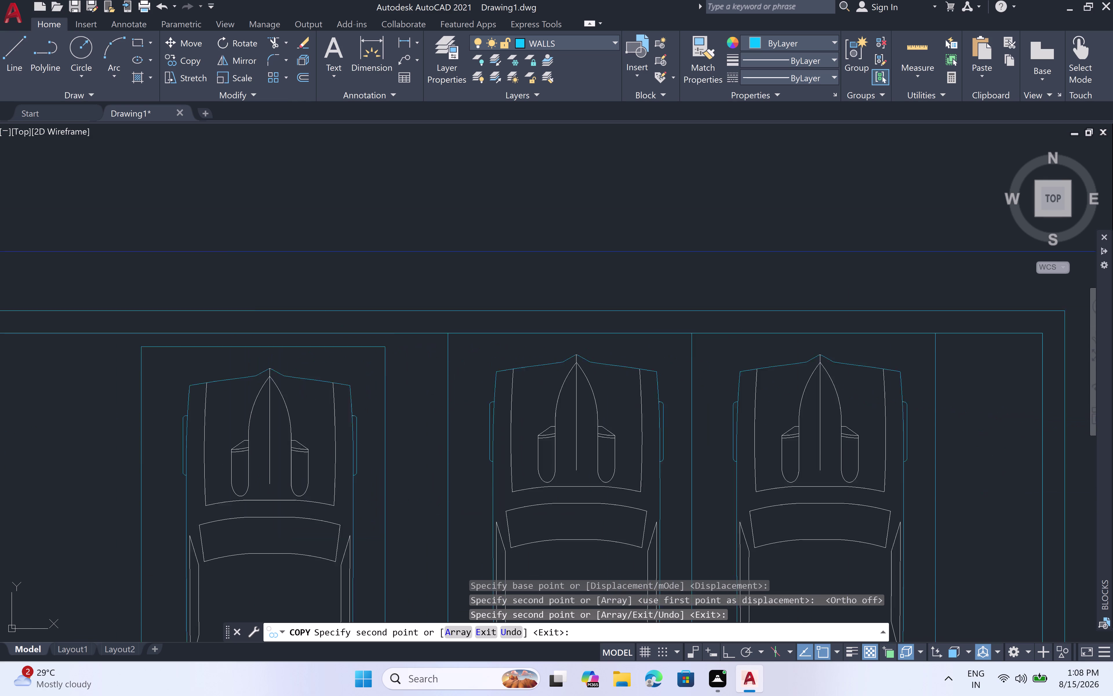
scroll(up, 3)
click(492, 322)
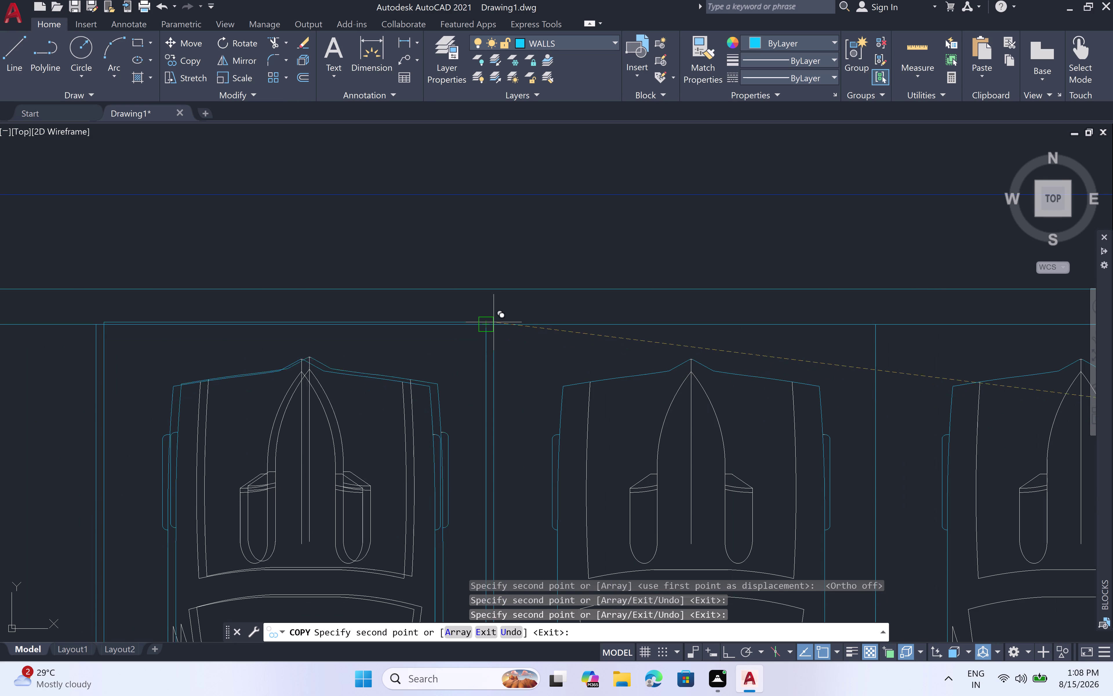
scroll(down, 3)
scroll(down, 3)
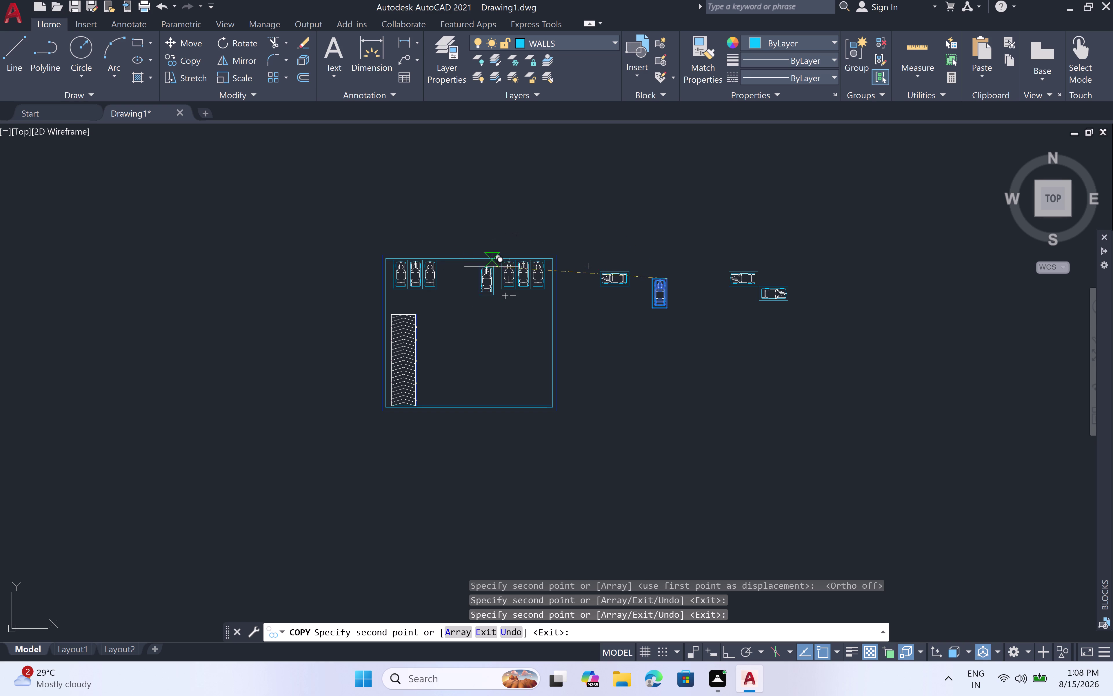
Drop three more car copies into the middle top-row bays, then end COPY.
scroll(up, 3)
scroll(up, 3)
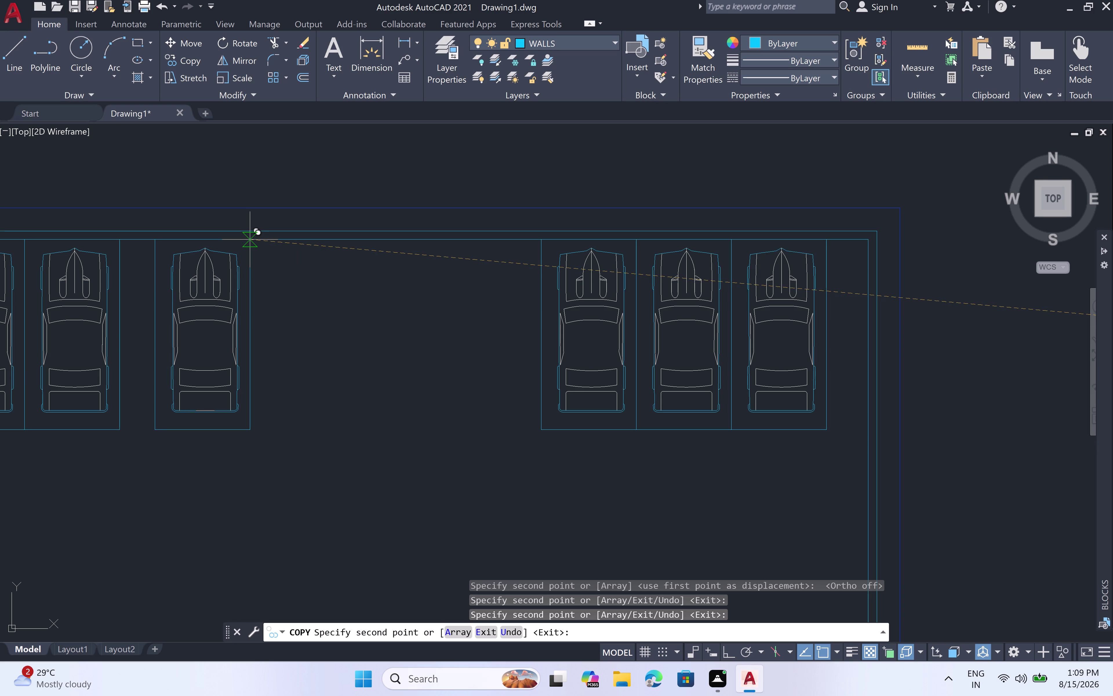
click(248, 240)
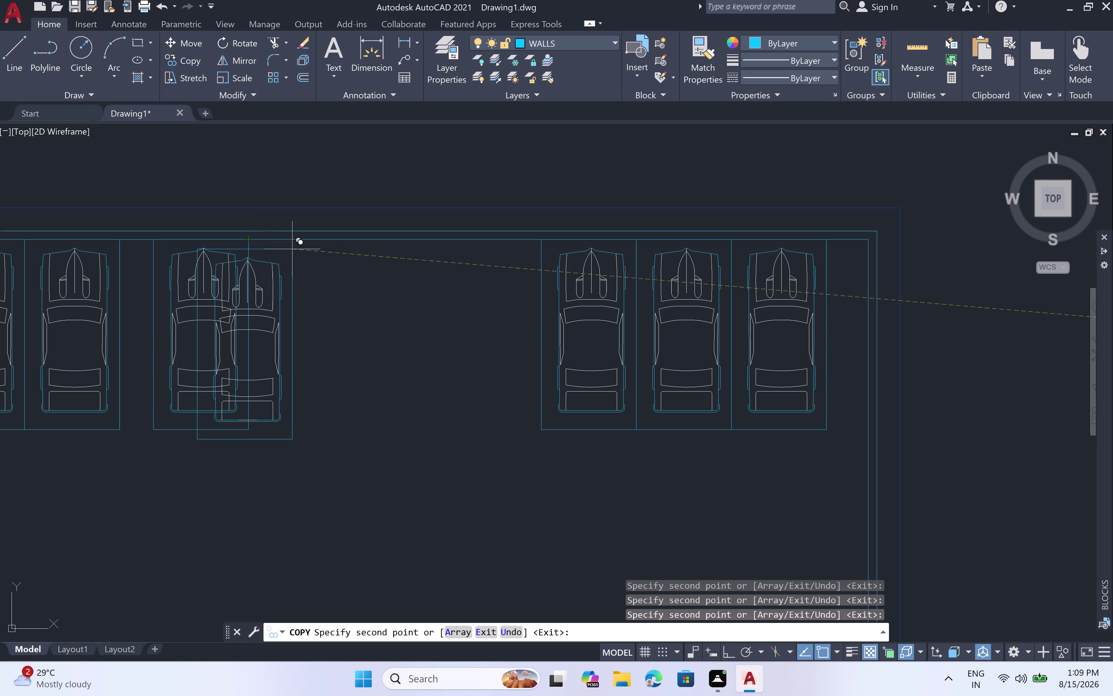
click(404, 238)
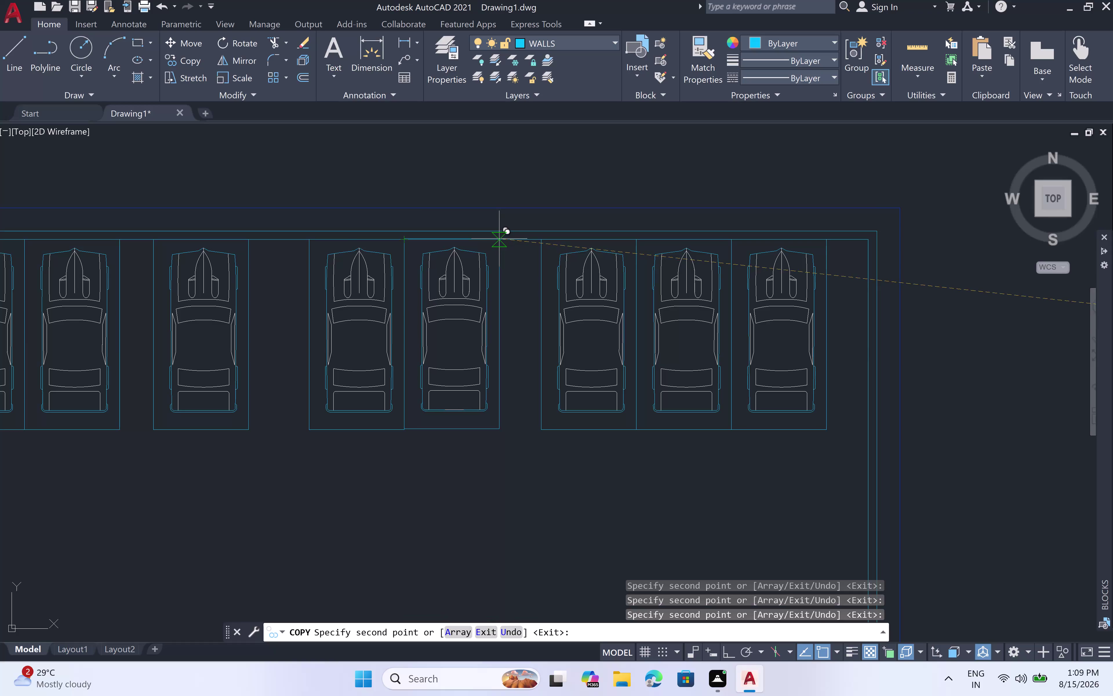
scroll(up, 3)
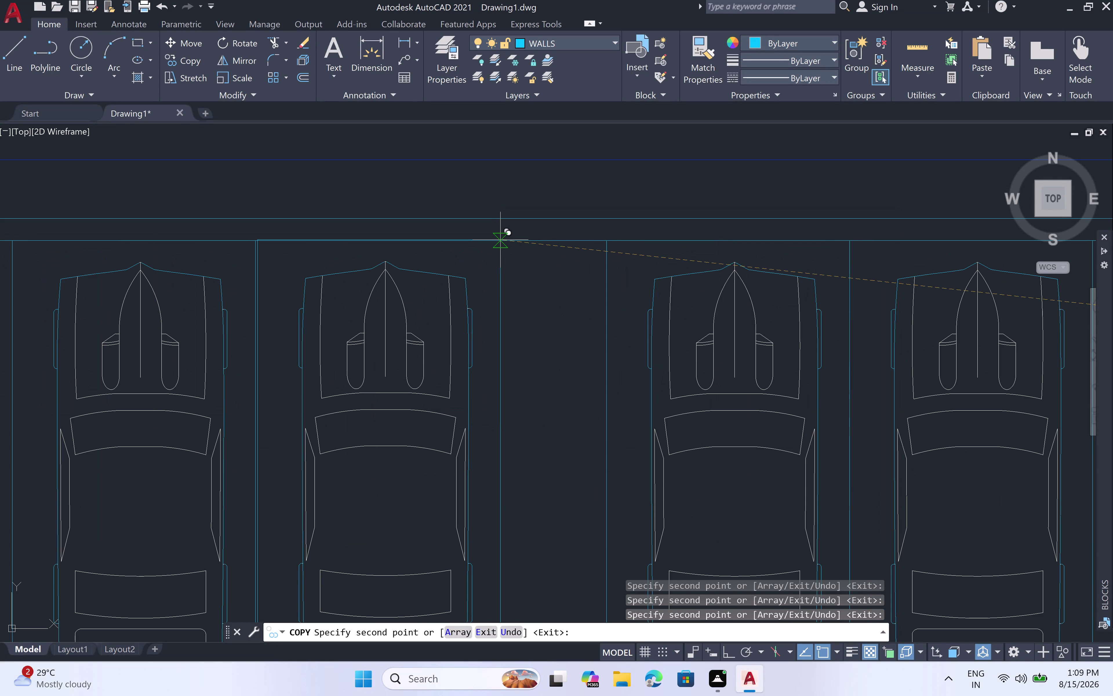
click(498, 241)
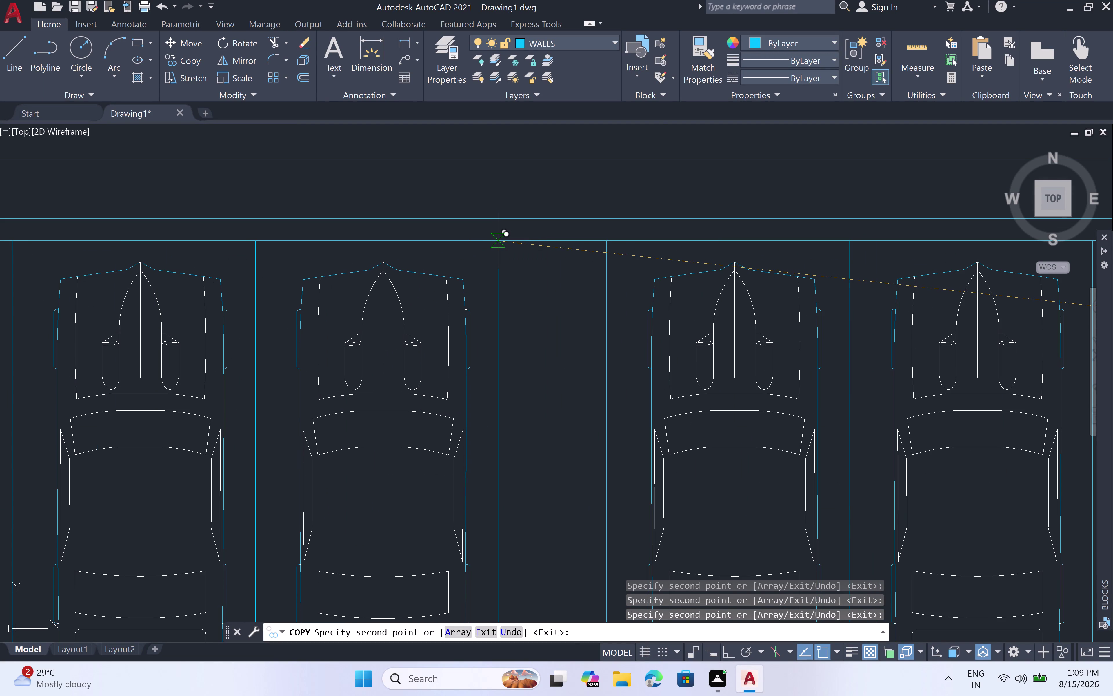
scroll(down, 3)
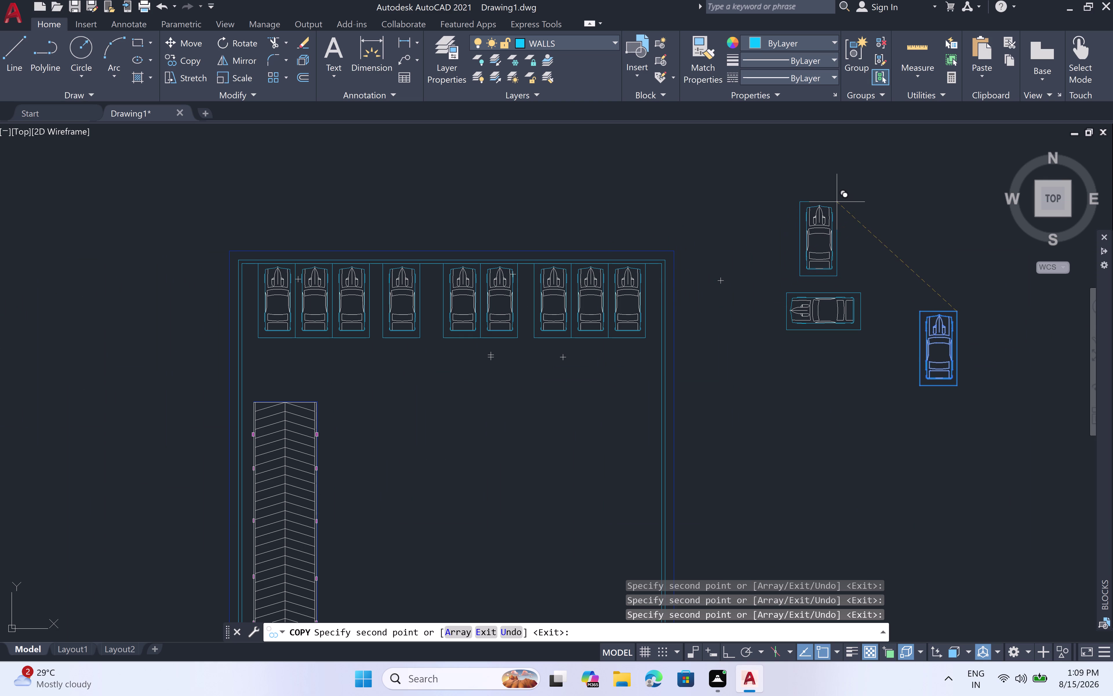
key(Escape)
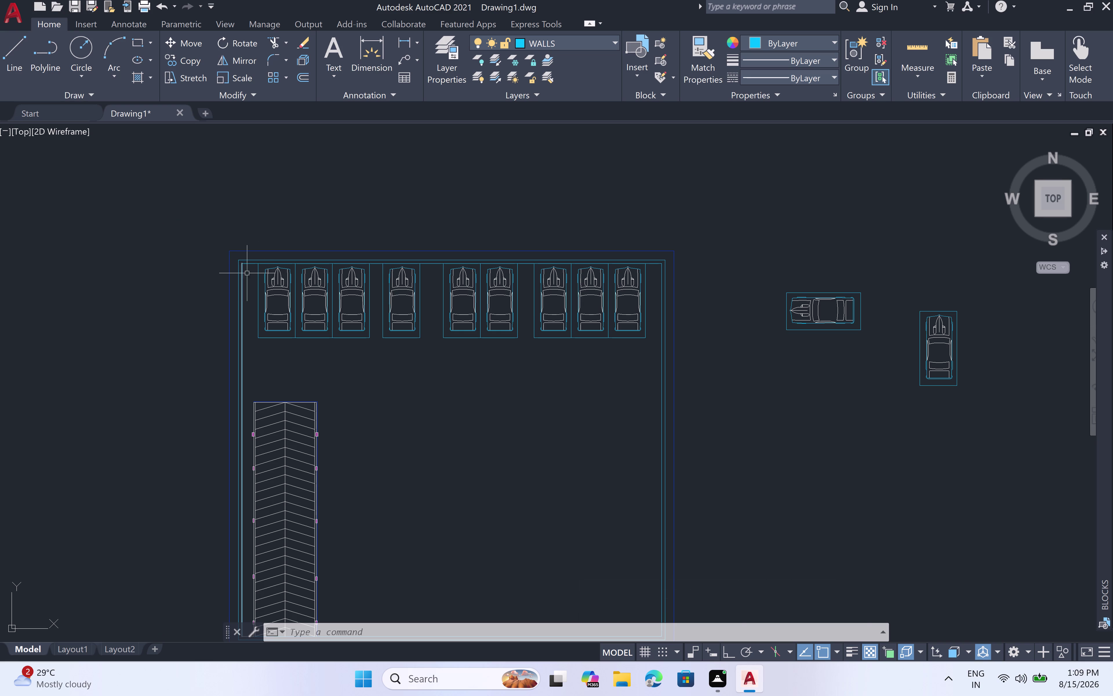
Switch the current layer to 0 from the Layers dropdown and start LINE.
scroll(up, 3)
scroll(up, 3)
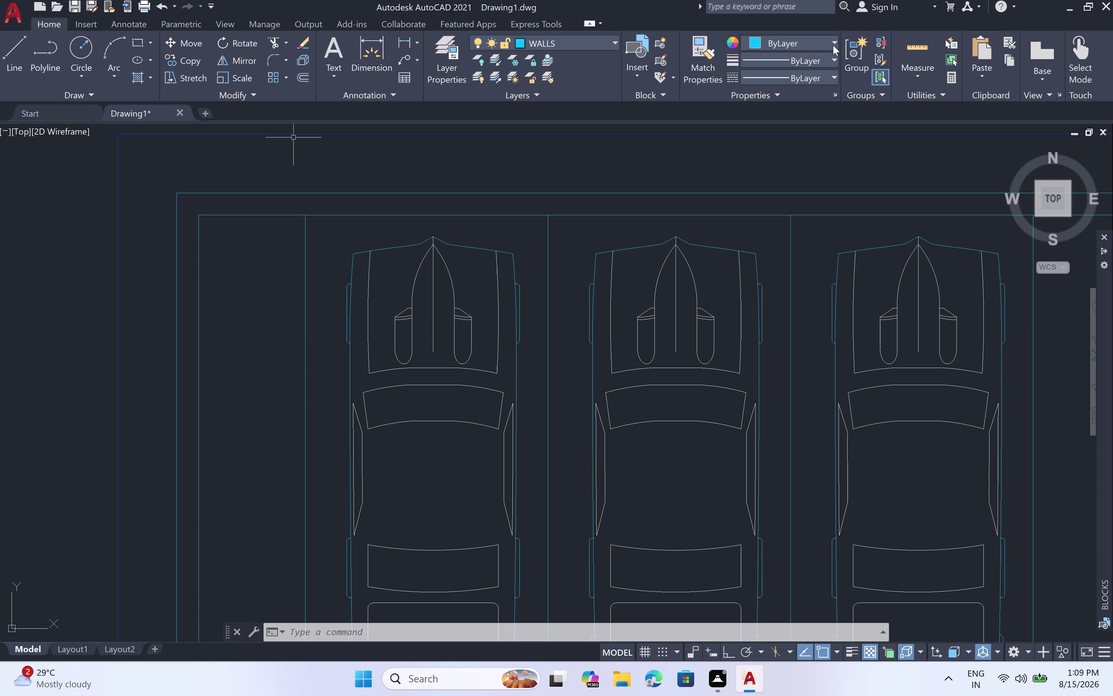
click(611, 42)
click(597, 61)
key(l)
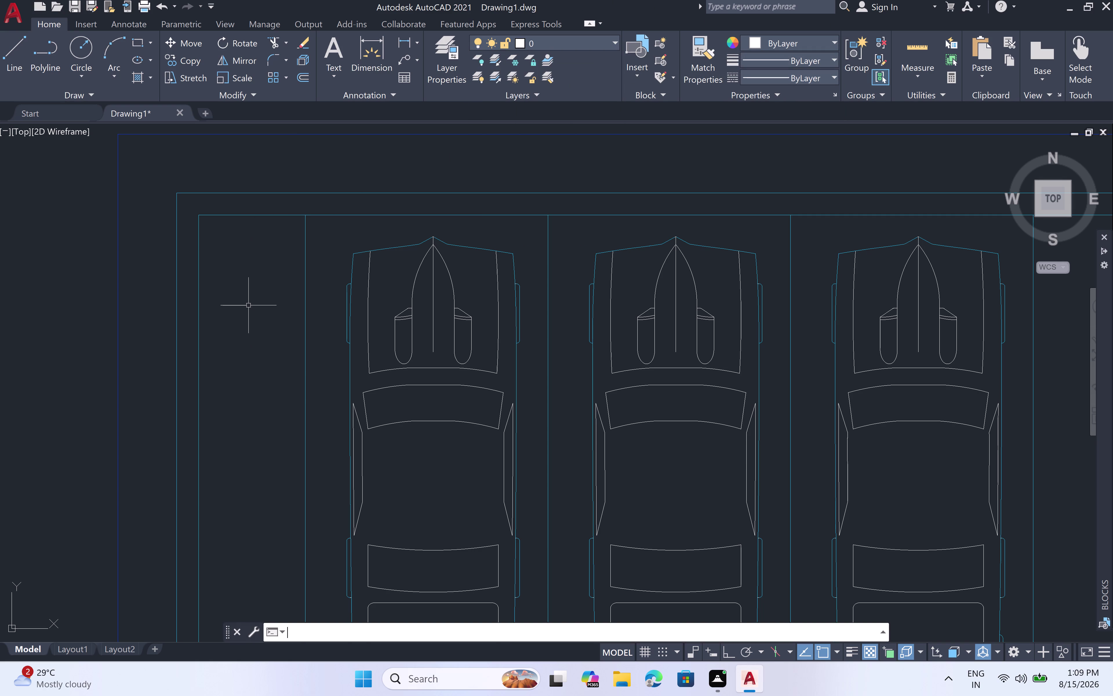
key(space)
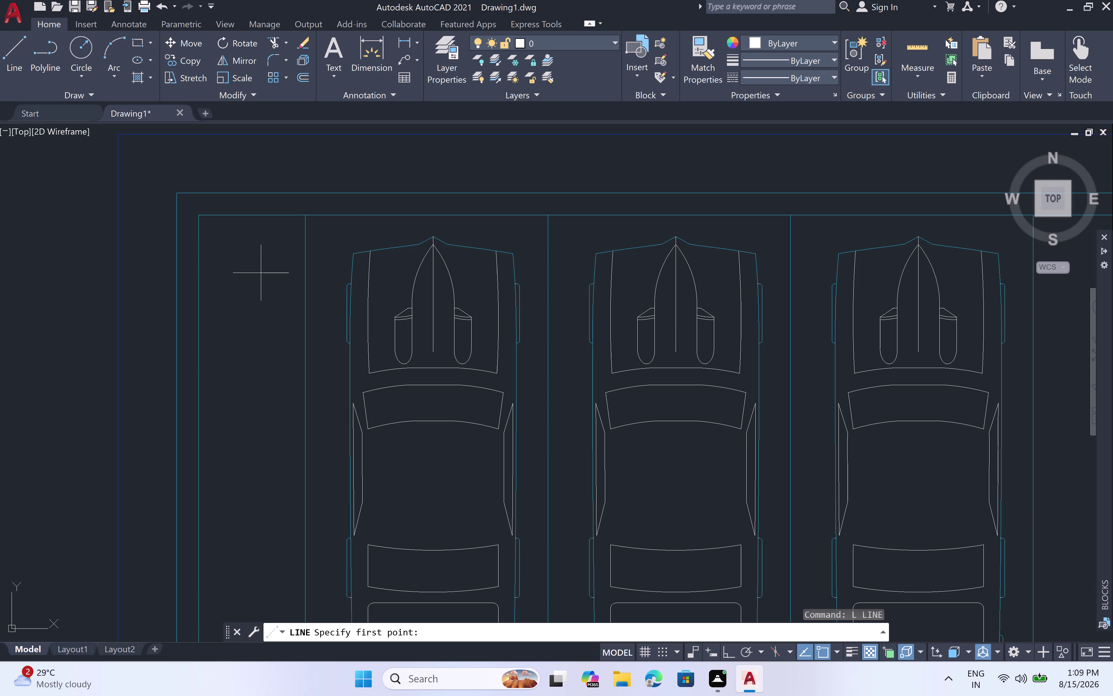
Draw a 1' by 1' square beside the first bay's top-left corner, Ortho on.
click(264, 282)
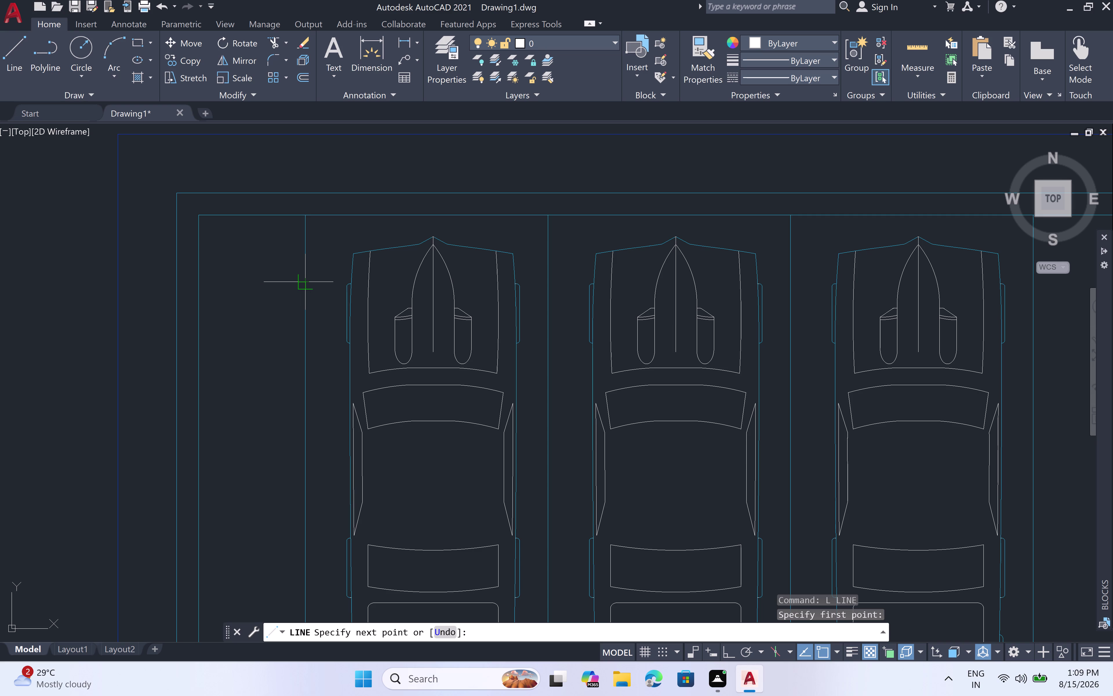
key(1)
key(apostrophe)
key(space)
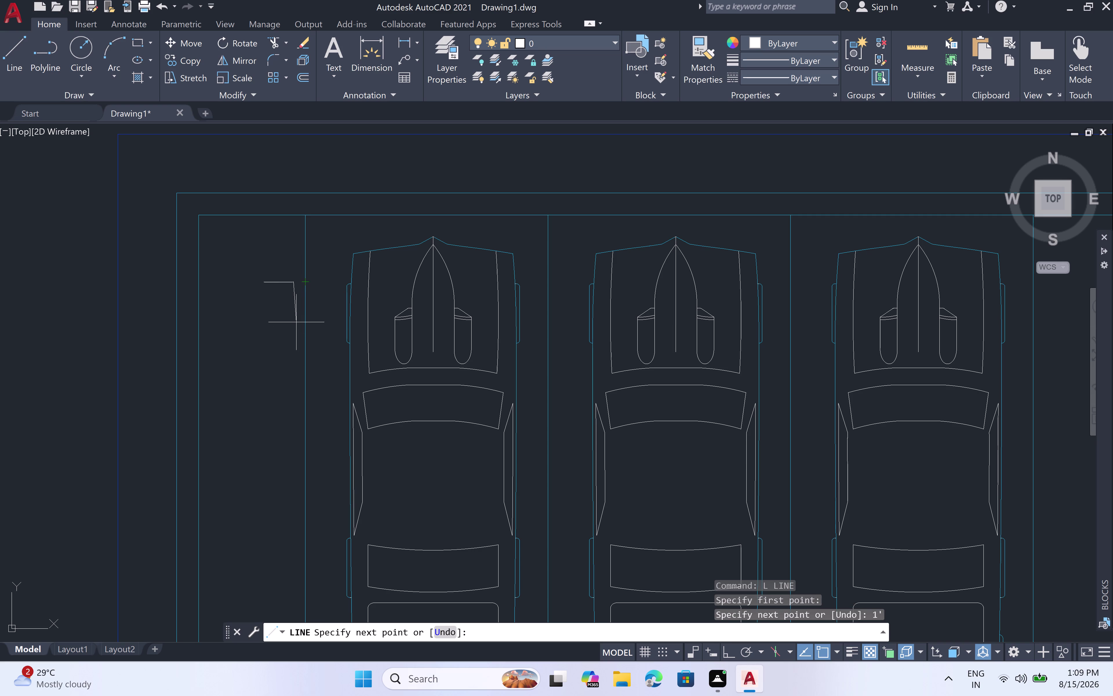
key(F8)
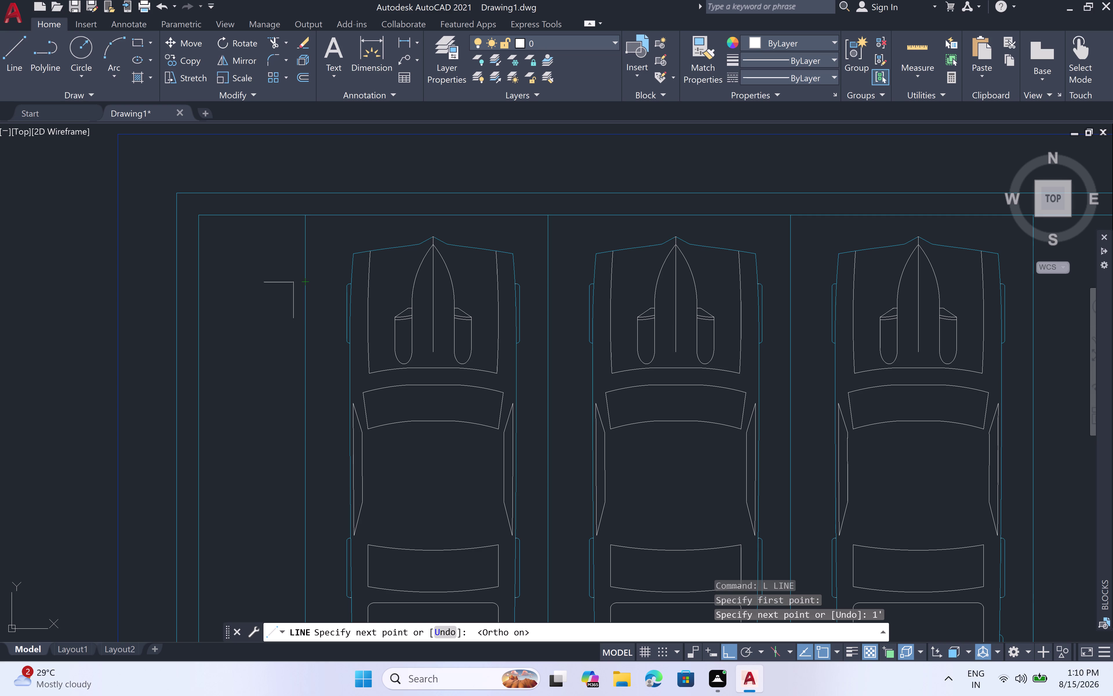
text(1')
key(space)
text(1)
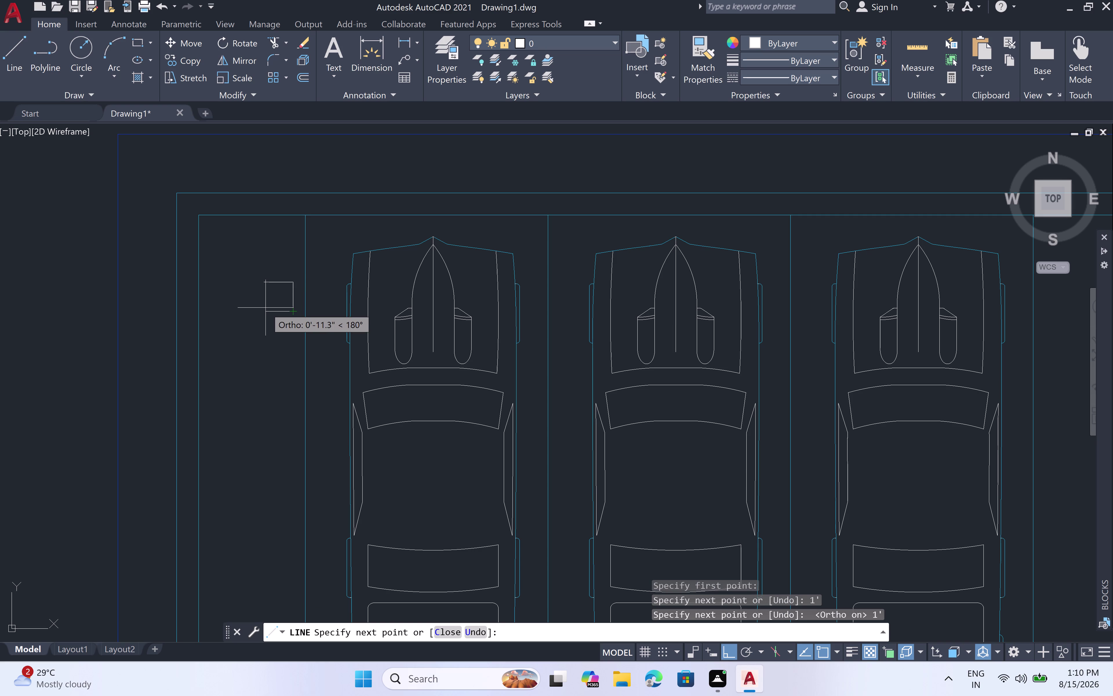
text(')
key(space)
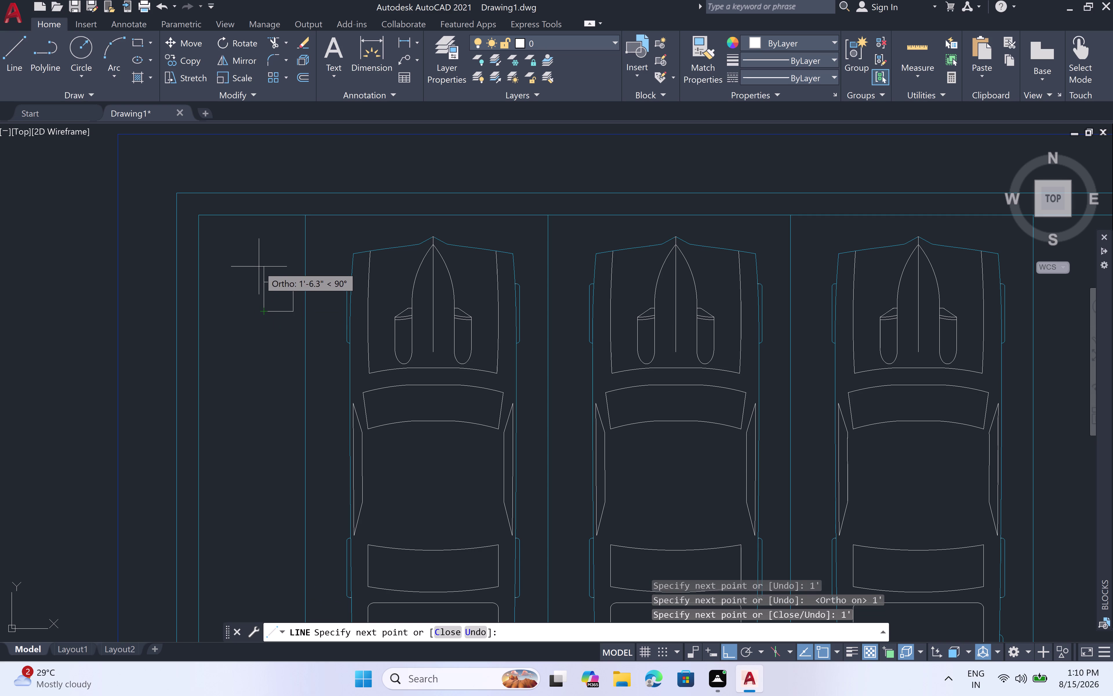
click(262, 281)
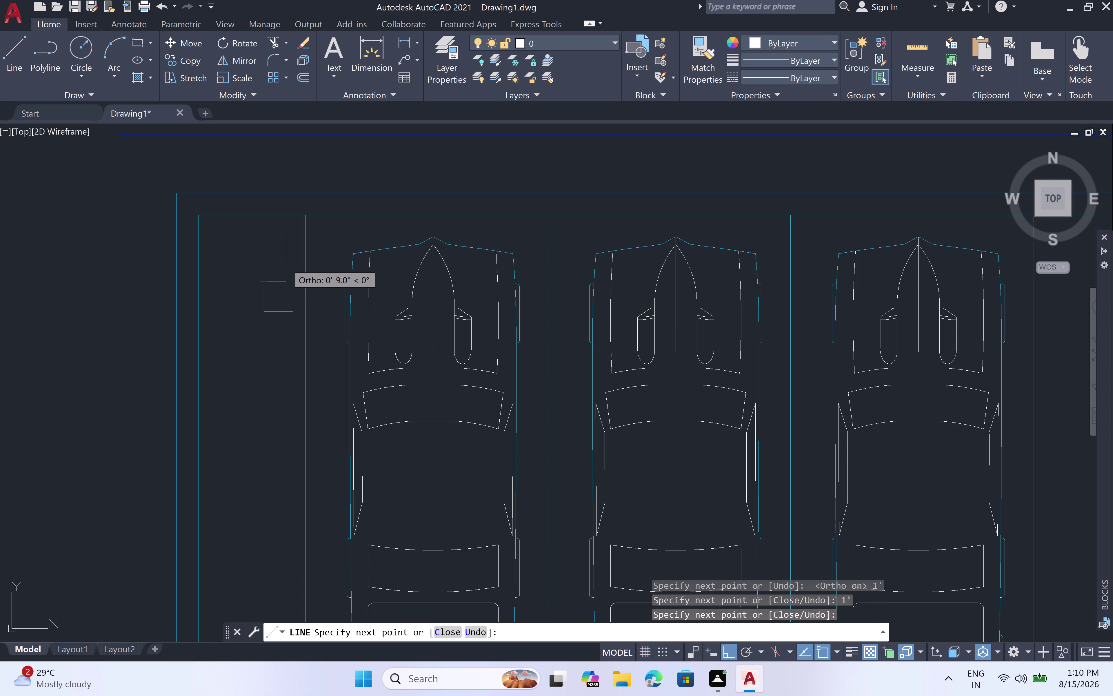
key(Escape)
scroll(down, 3)
scroll(up, 3)
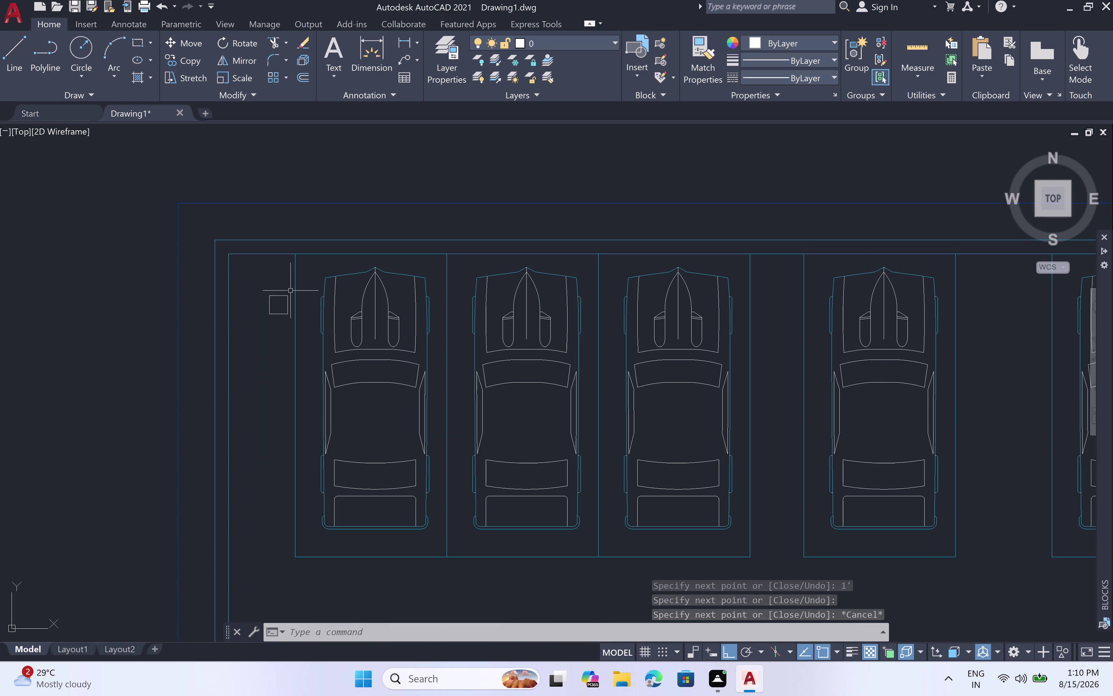
scroll(up, 3)
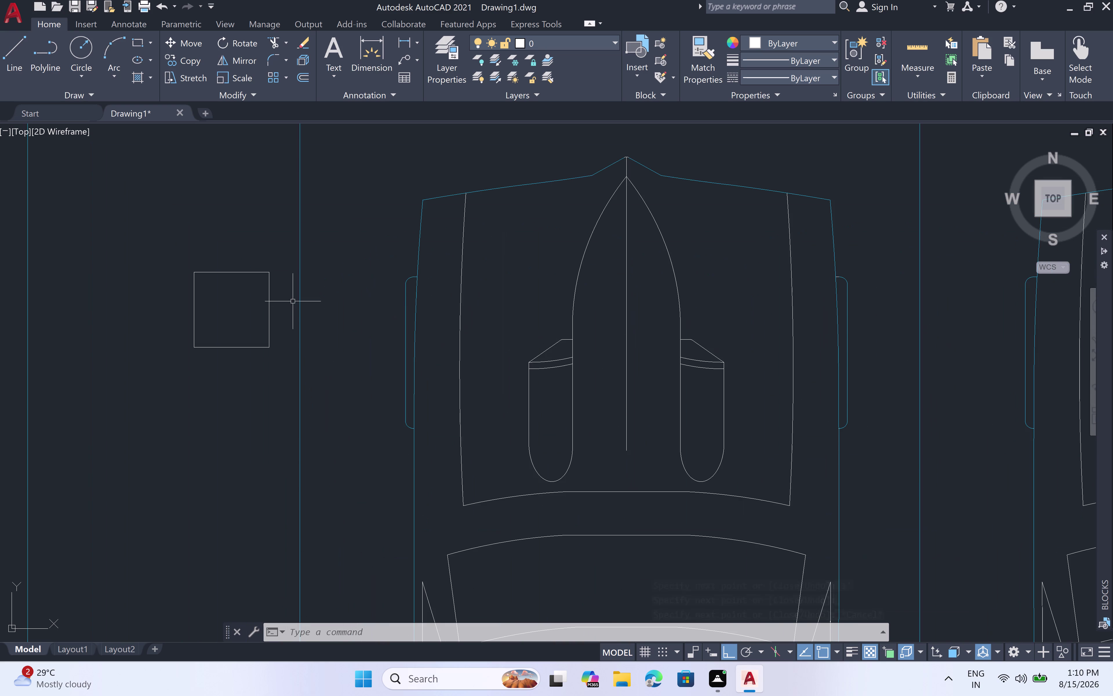
Move the 1-foot square right from its corner until it touches the first bay divider.
key(m)
key(space)
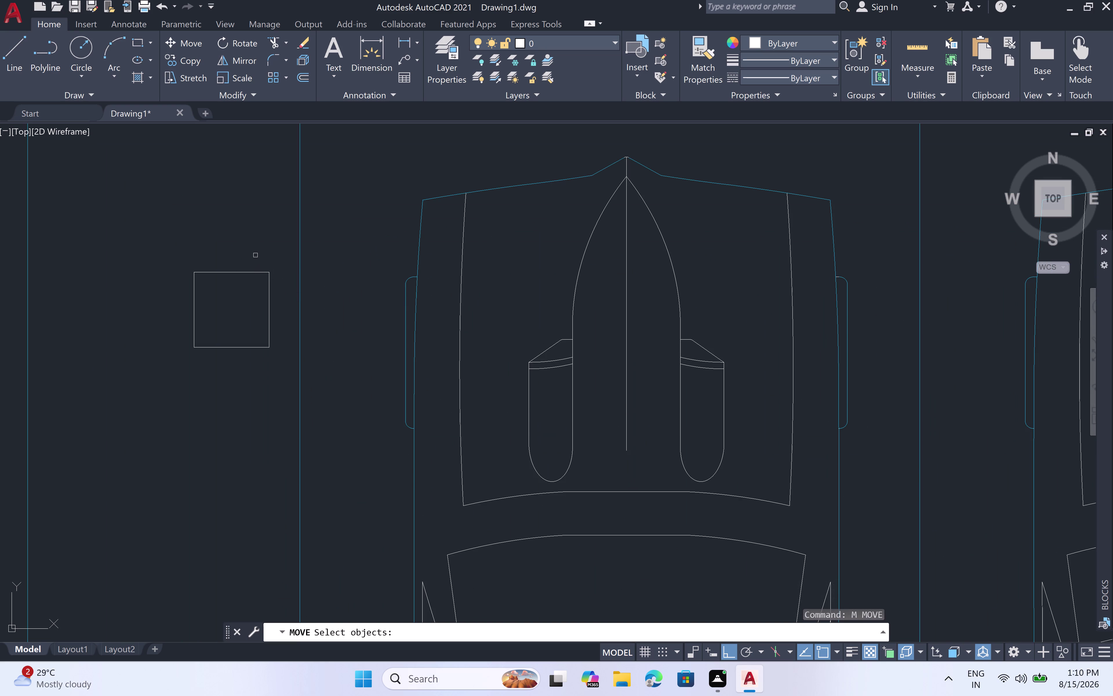
click(283, 261)
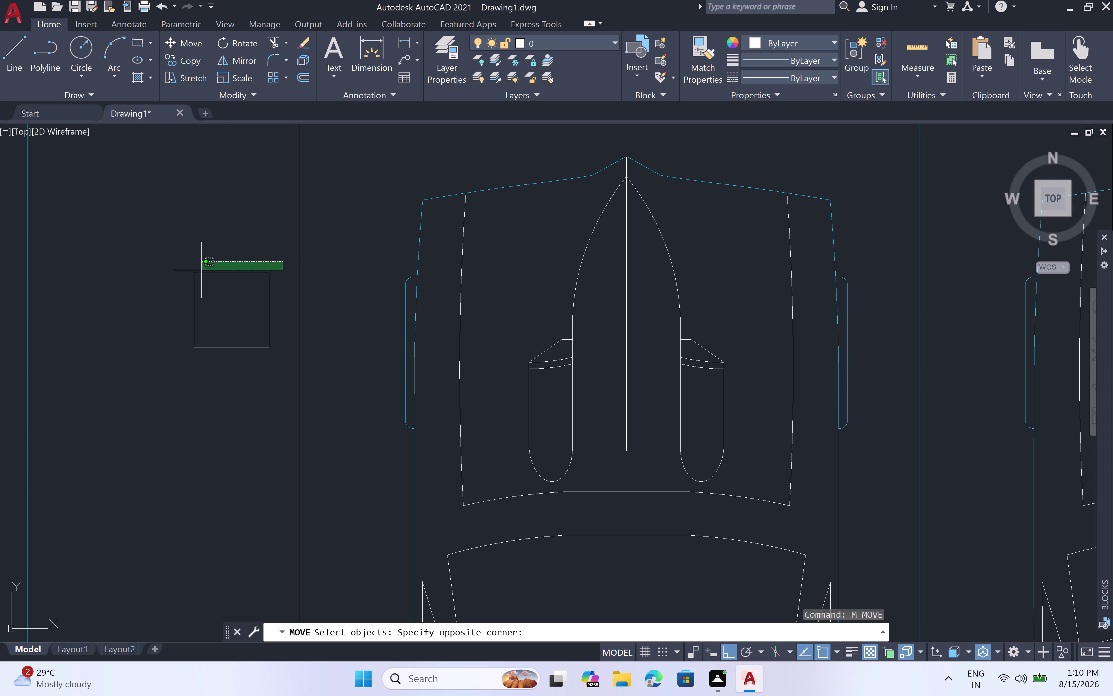
click(178, 361)
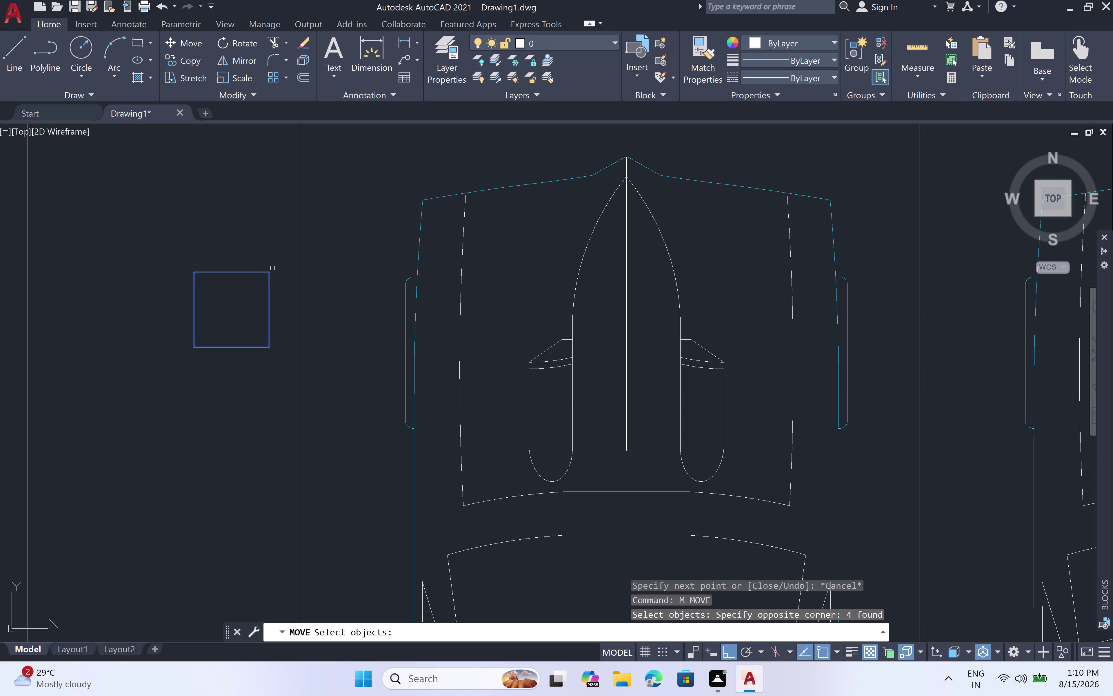
click(269, 272)
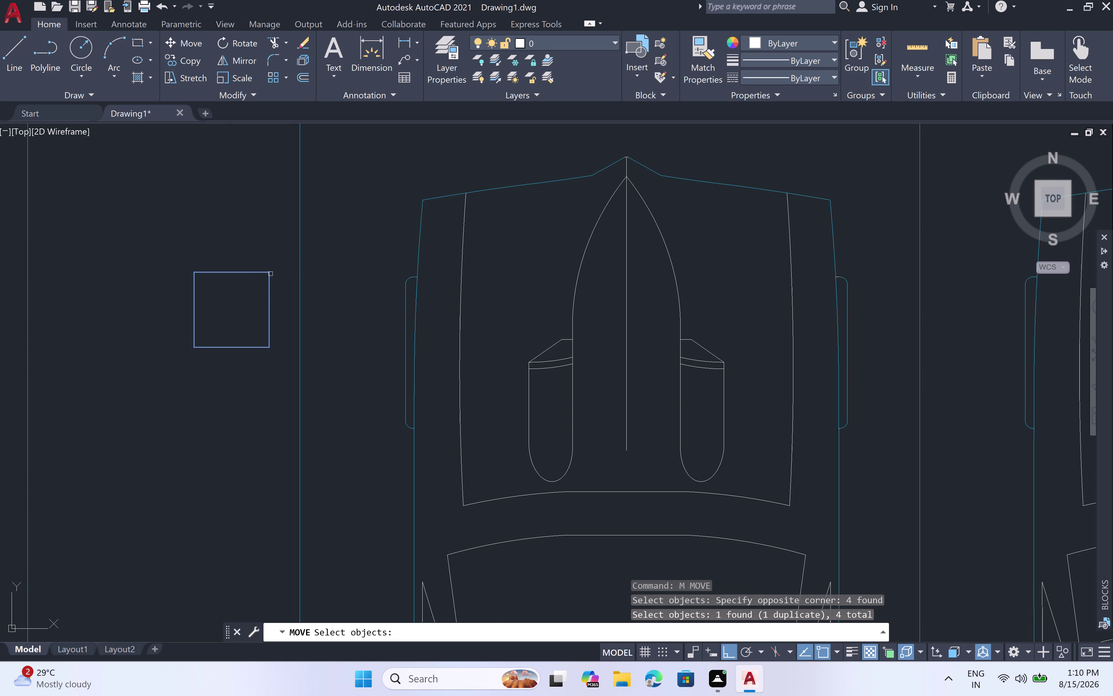
key(space)
click(269, 273)
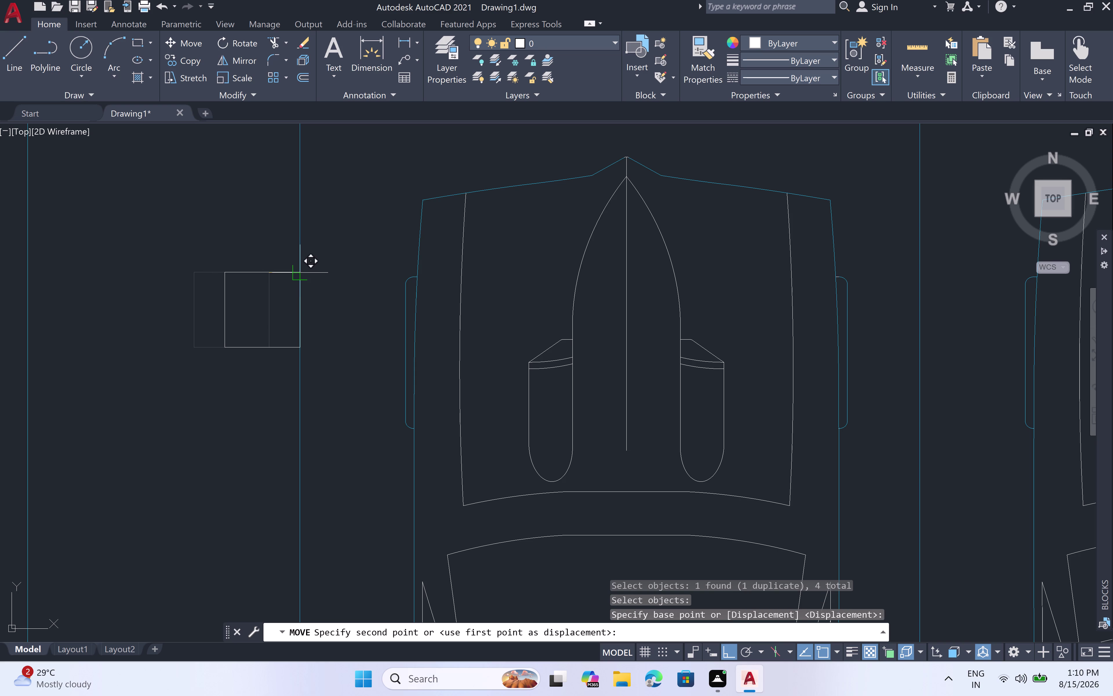
click(300, 272)
key(Escape)
scroll(down, 3)
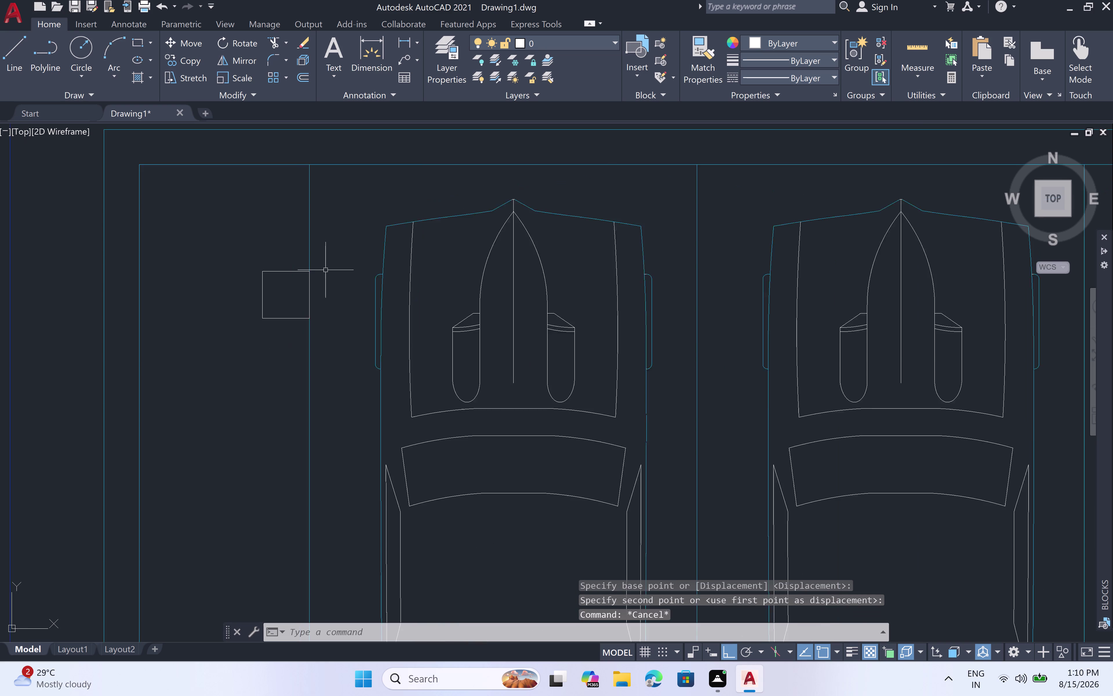
scroll(down, 3)
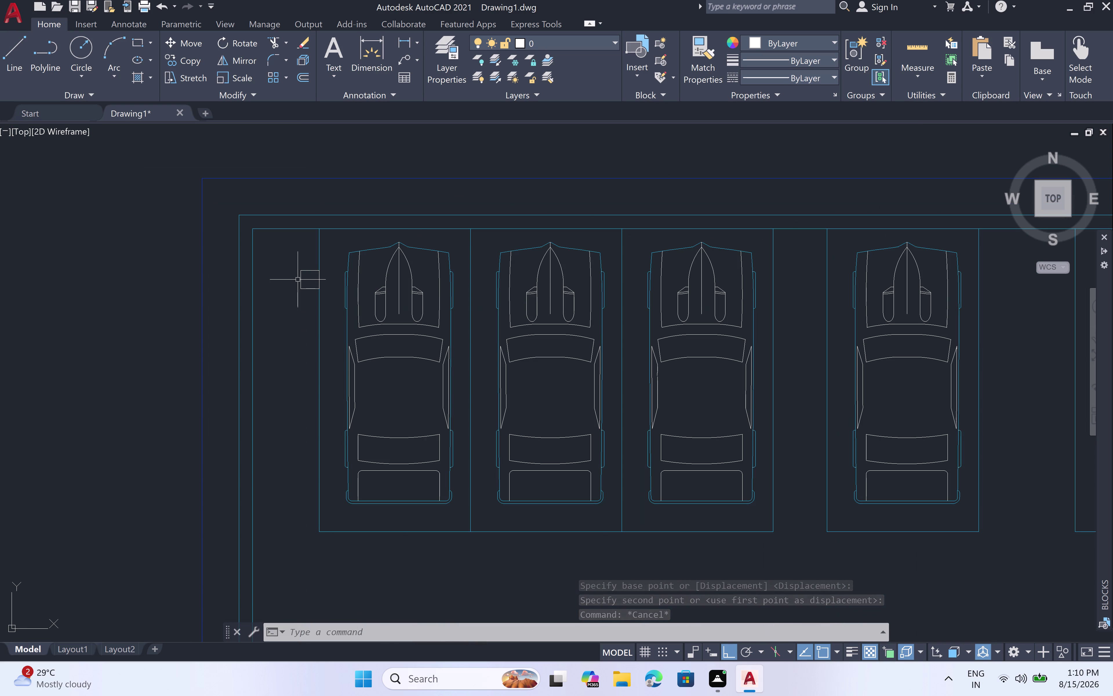
scroll(up, 3)
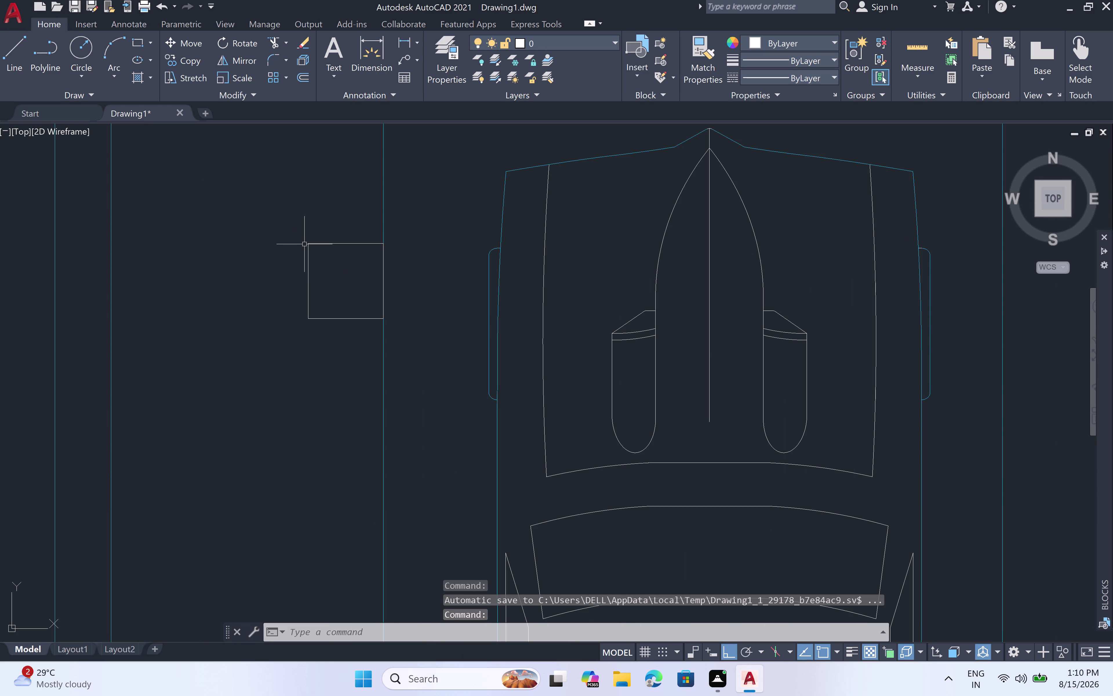
Select the square marker's left, top, bottom and right edges and start COPY.
scroll(up, 3)
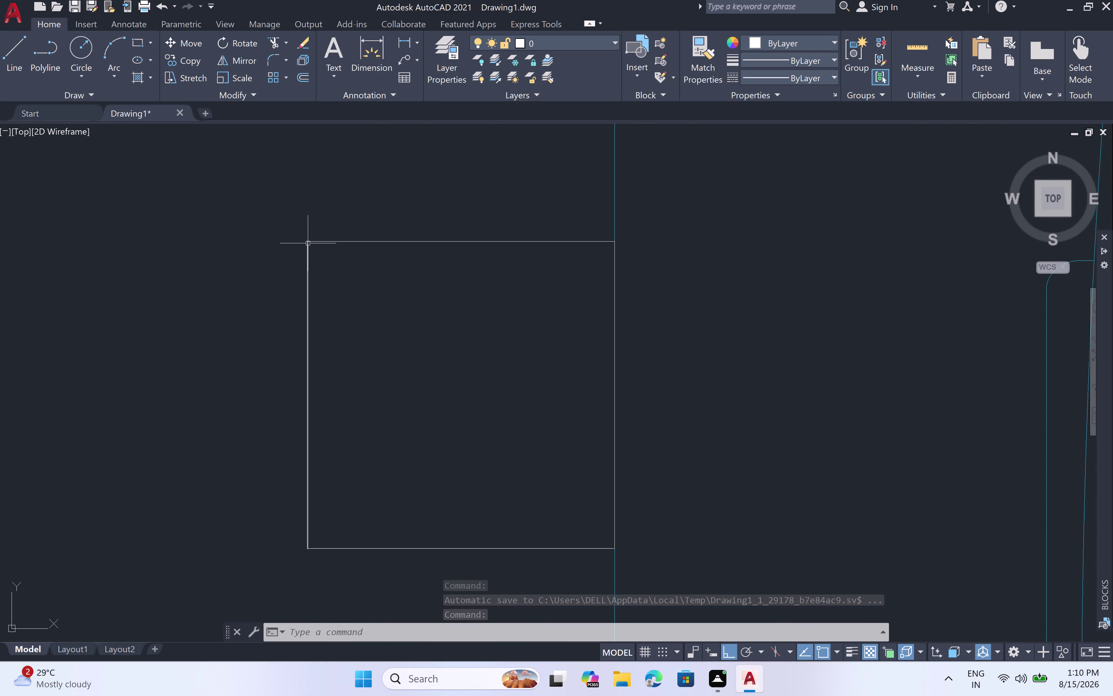
click(308, 242)
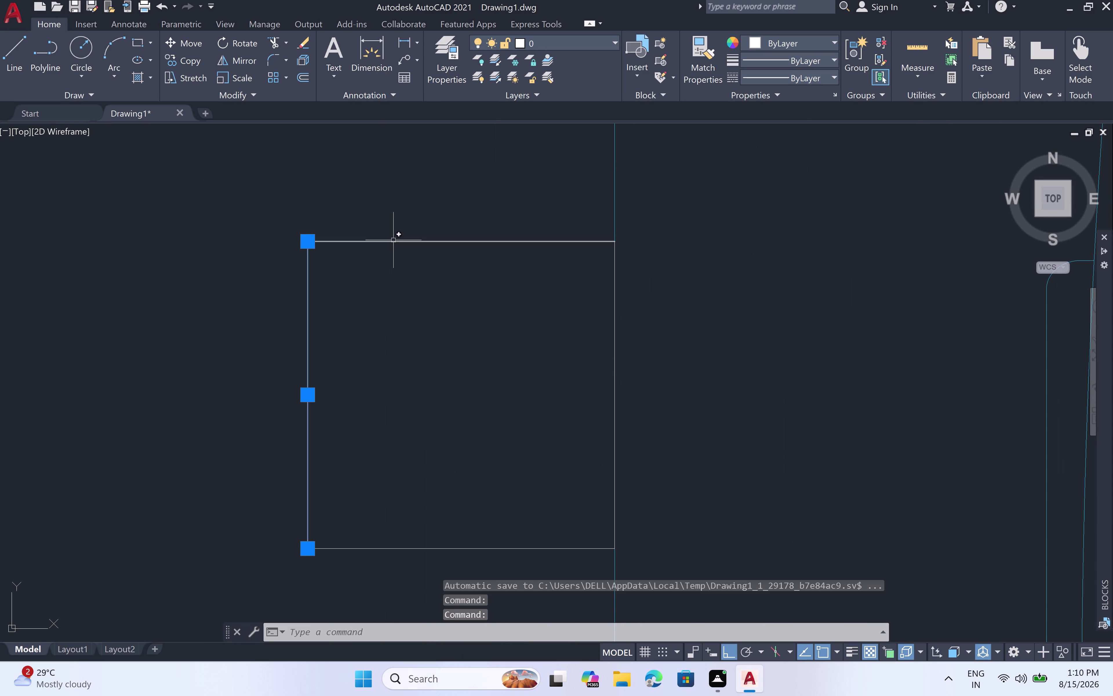
click(393, 239)
click(494, 242)
click(494, 241)
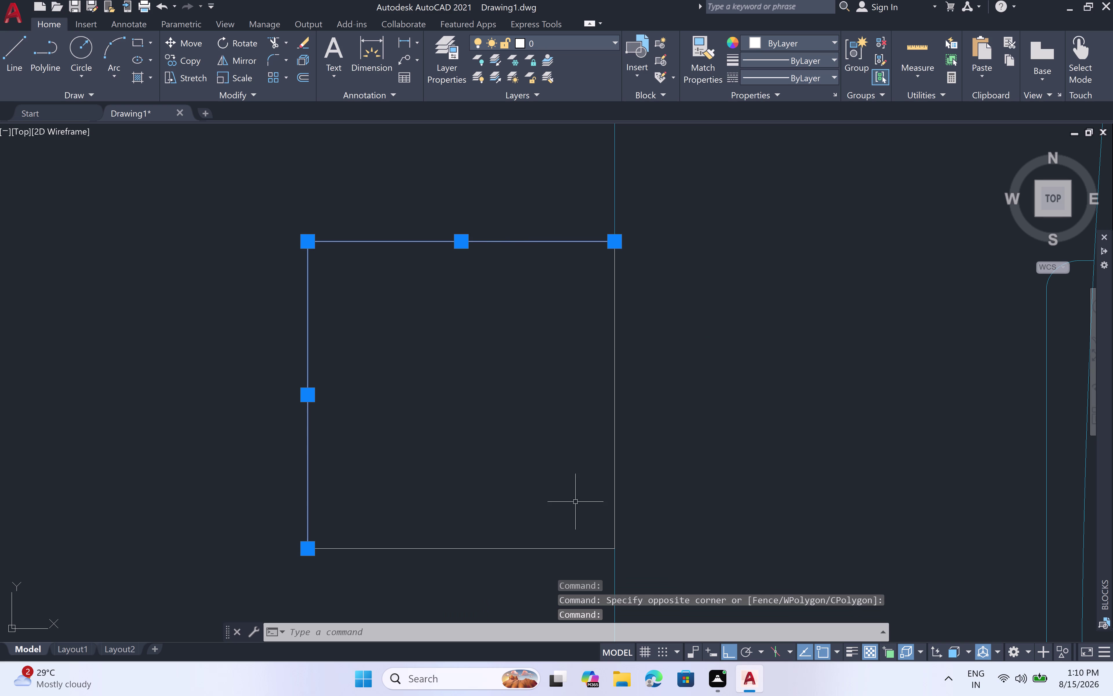
click(533, 550)
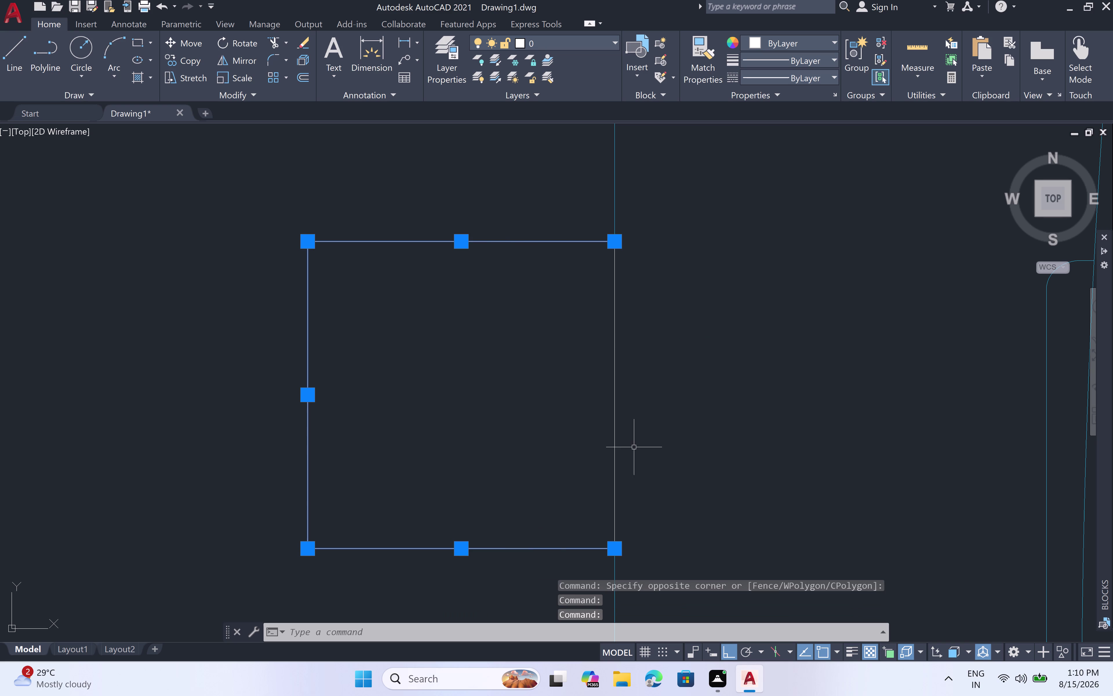
click(614, 444)
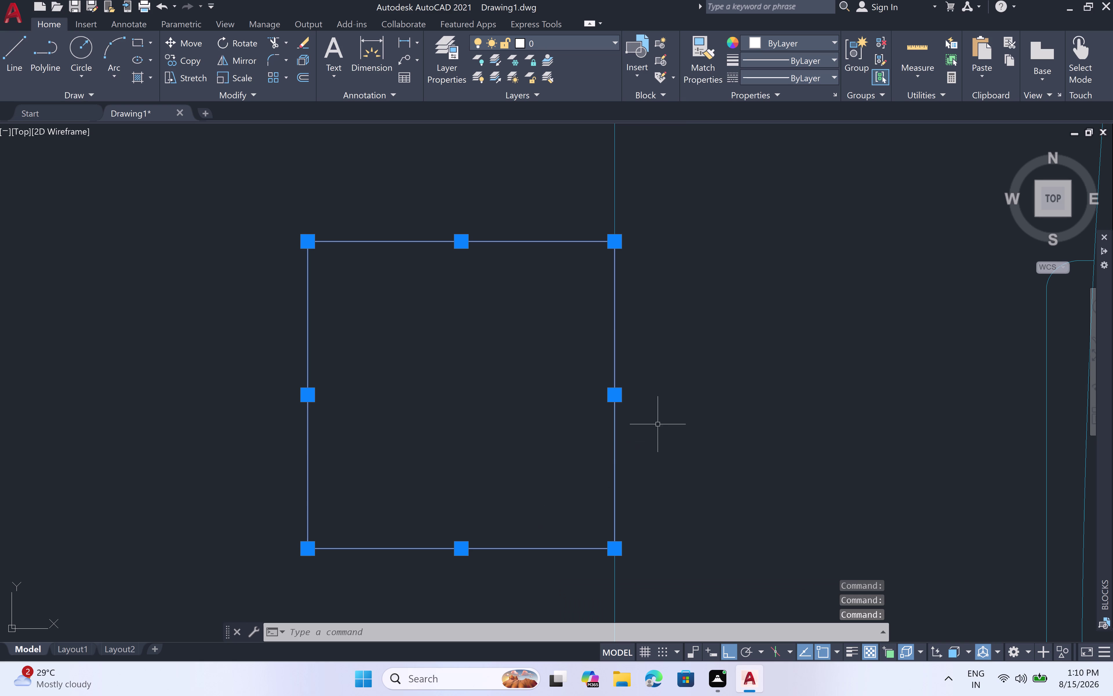
key(c)
key(o)
key(space)
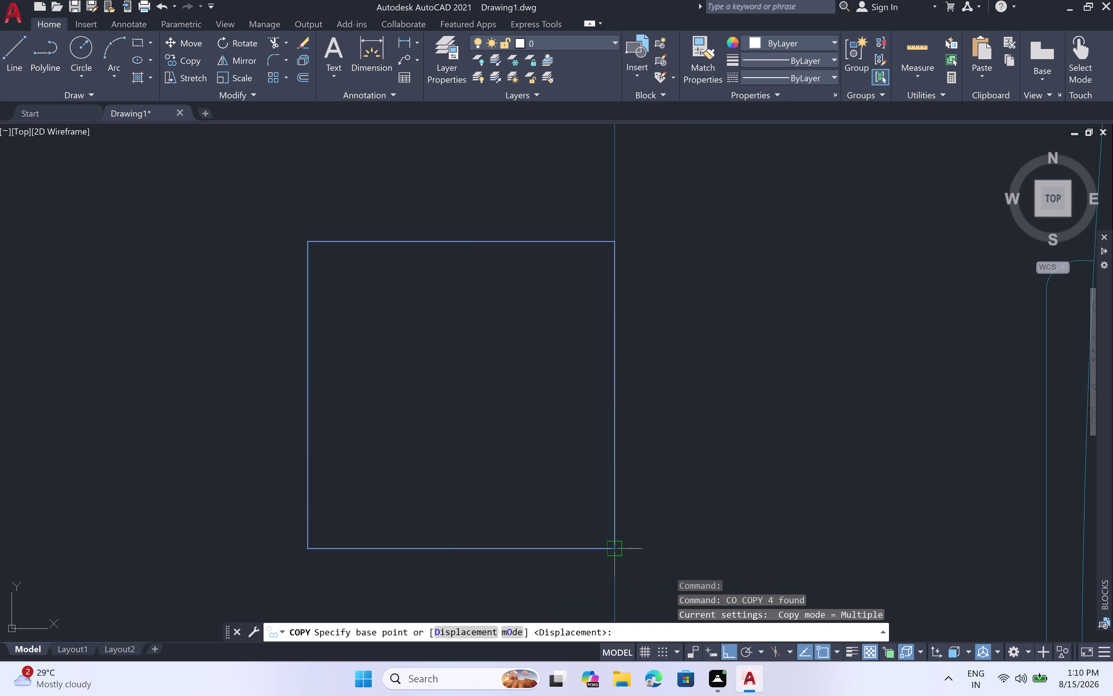
Copy the square from its bottom-right corner to the first divider's rear end.
click(616, 543)
scroll(down, 3)
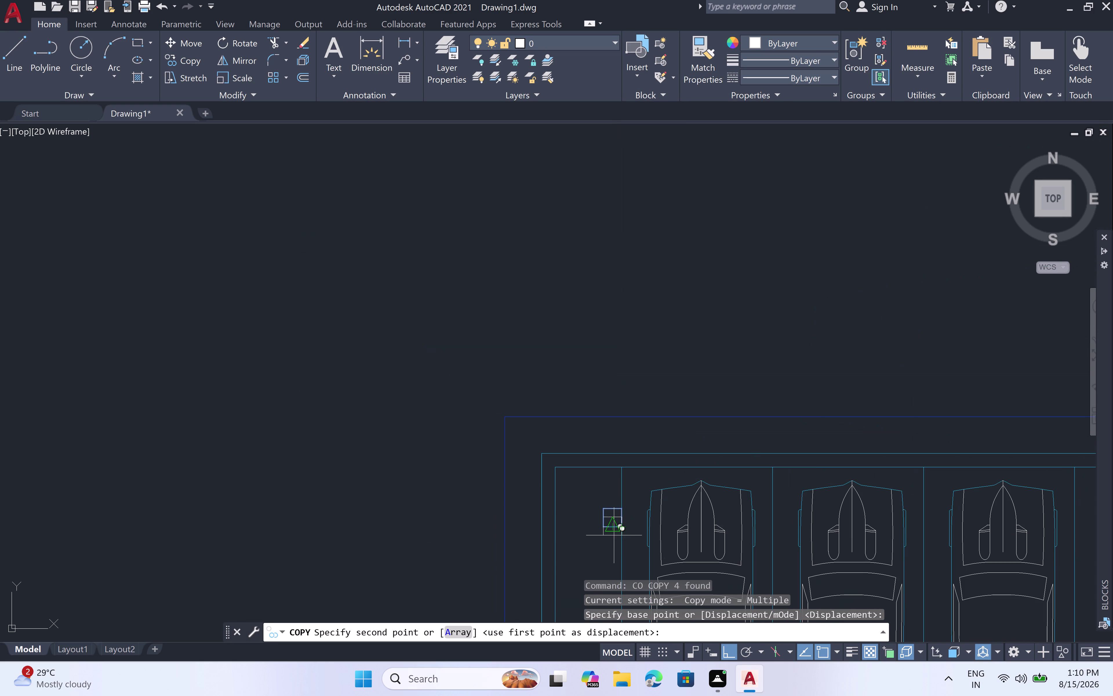
middle_drag(614, 535, 614, 351)
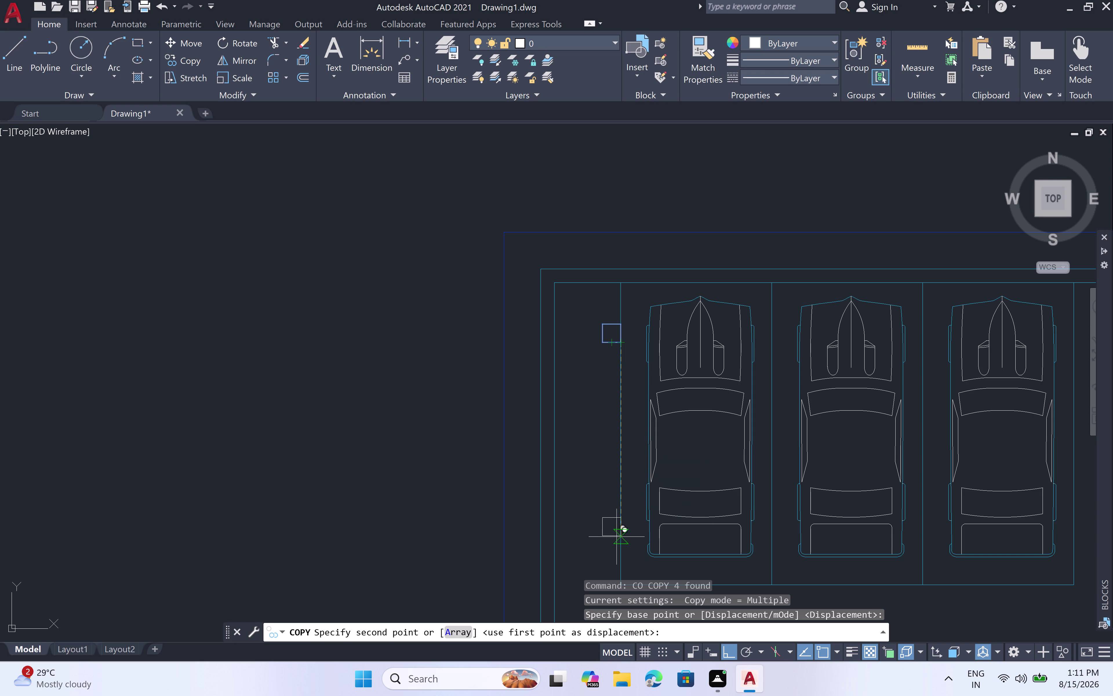
middle_drag(615, 548, 615, 380)
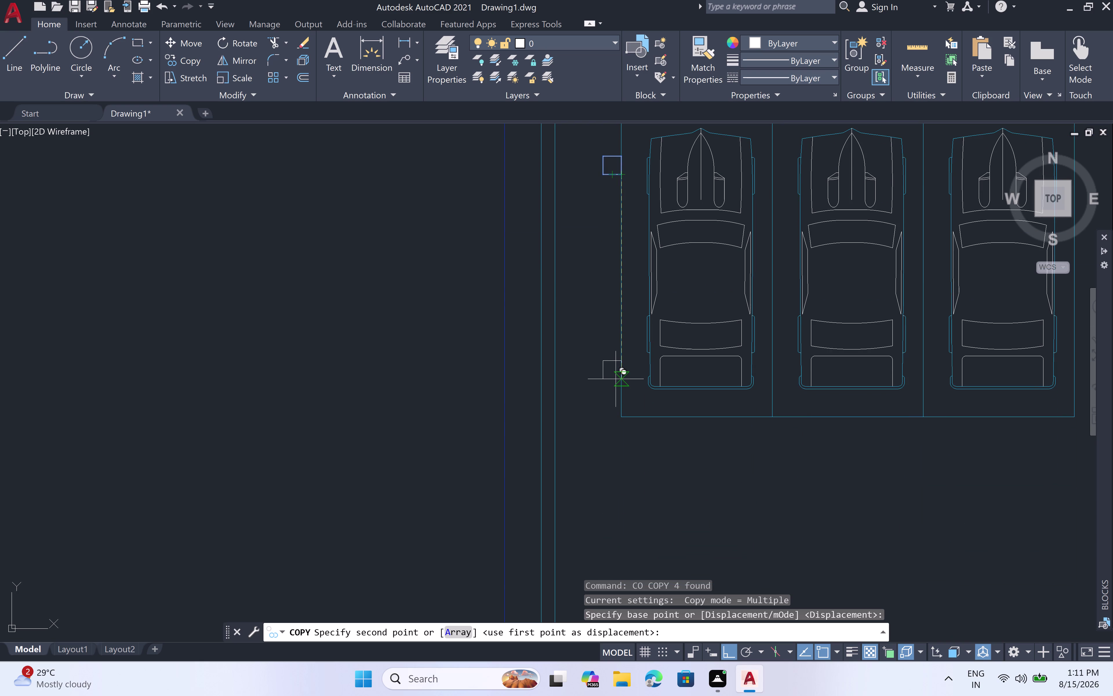
scroll(up, 3)
scroll(up, 3)
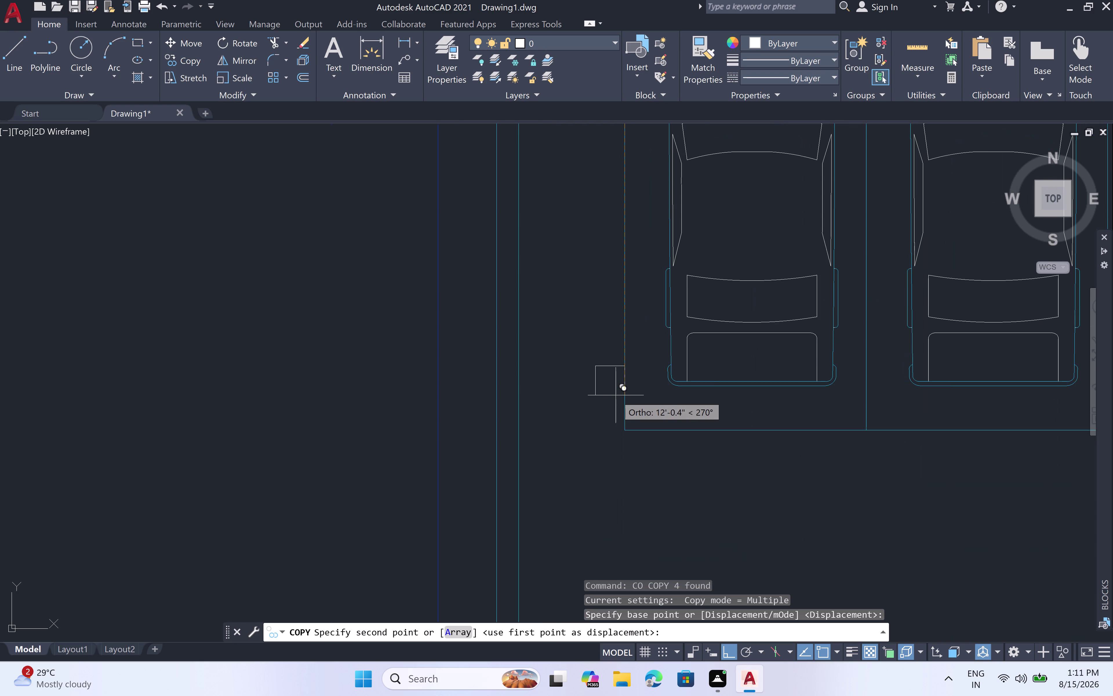
click(616, 394)
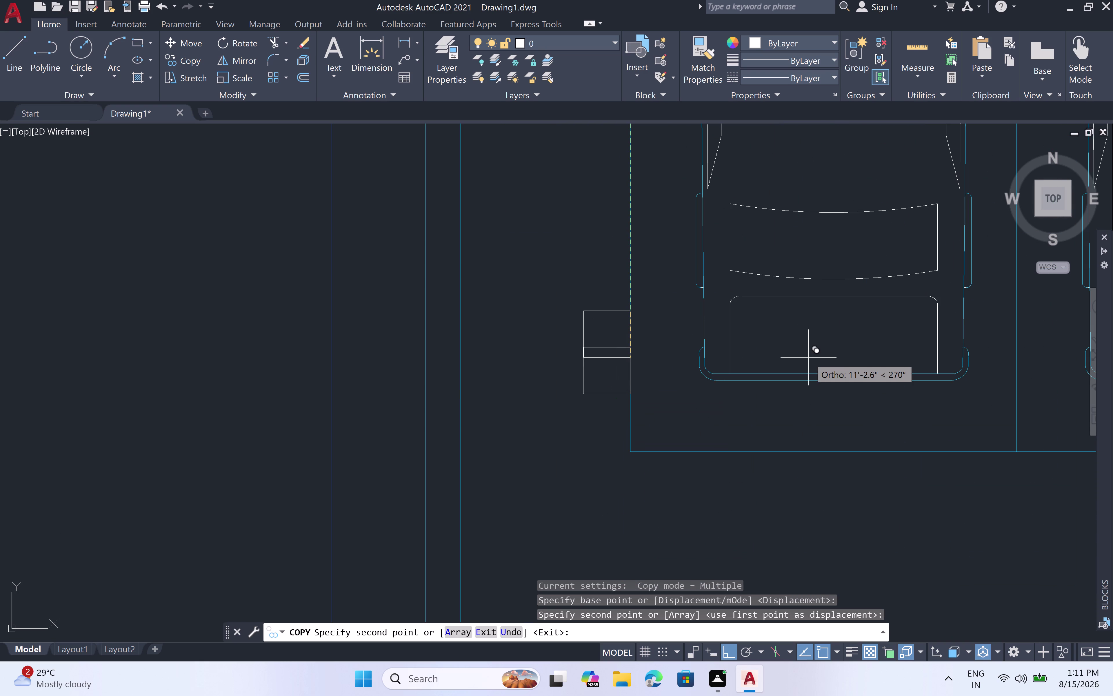
Copy the marker to both ends of a later divider and the next divider's front.
scroll(down, 3)
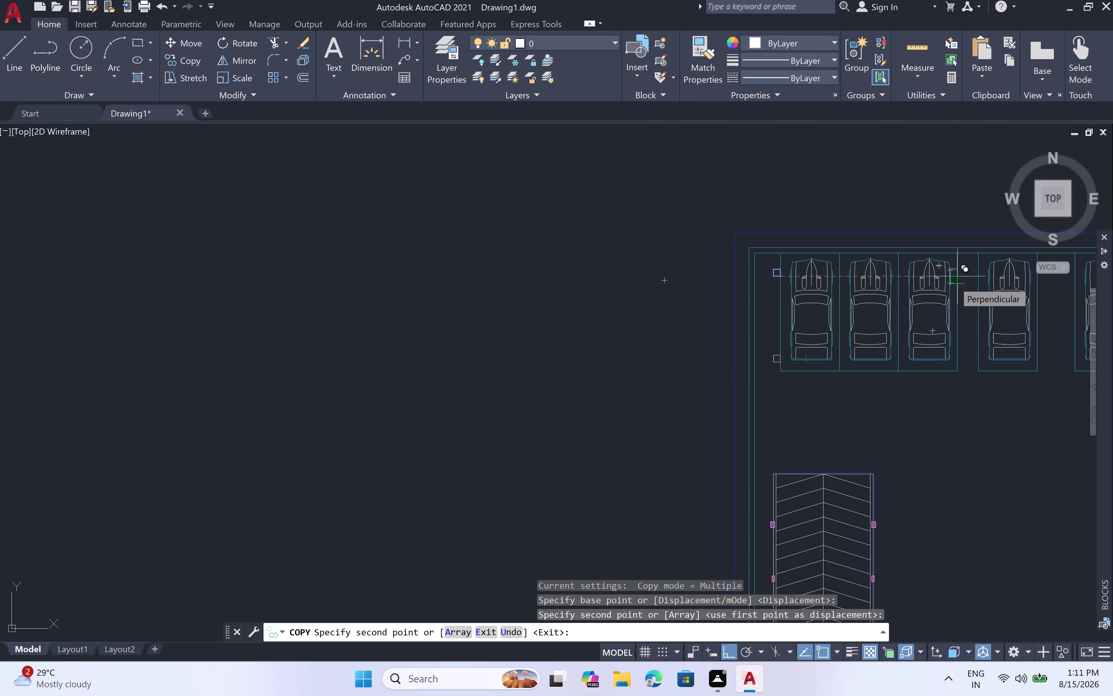
scroll(up, 3)
scroll(up, 3)
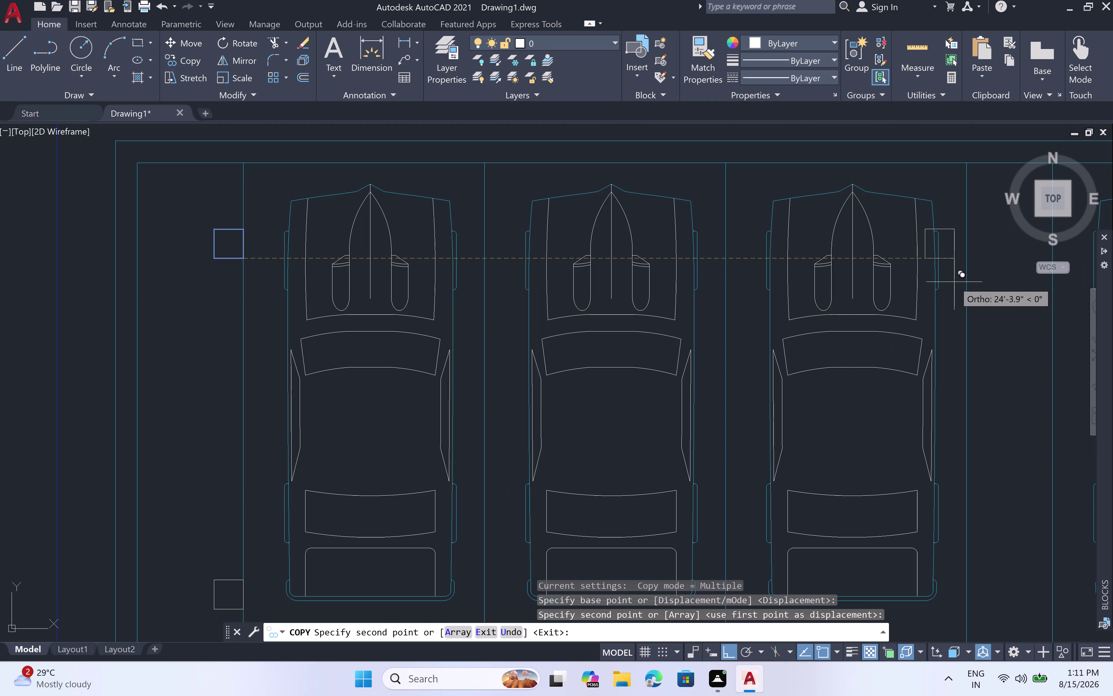
click(1007, 286)
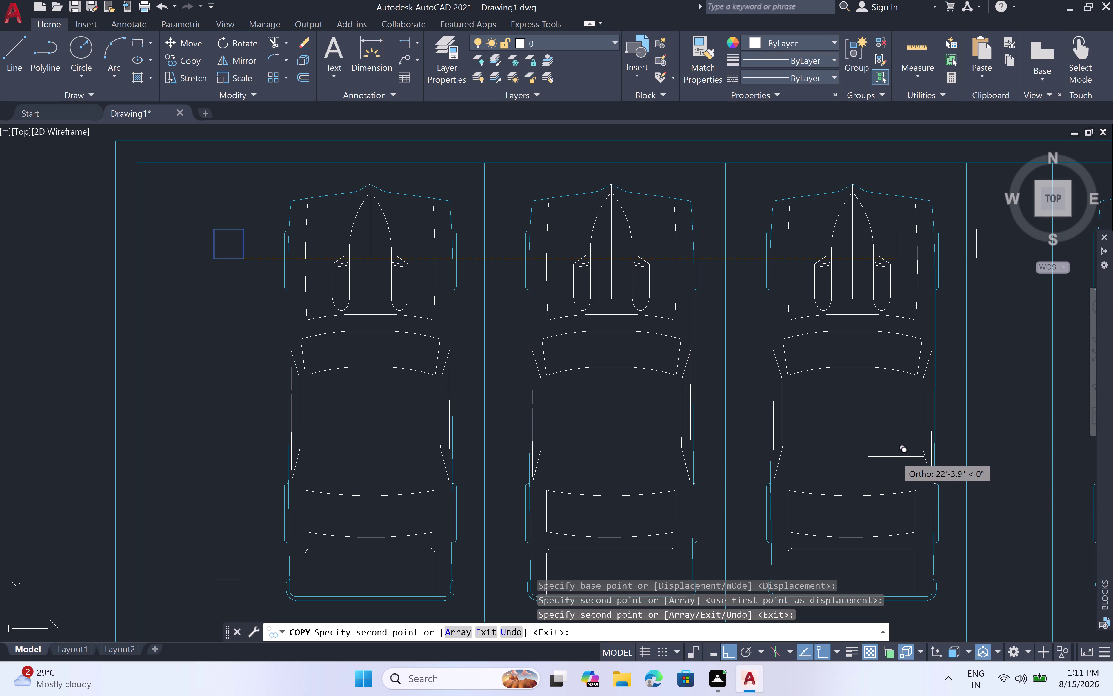
key(F8)
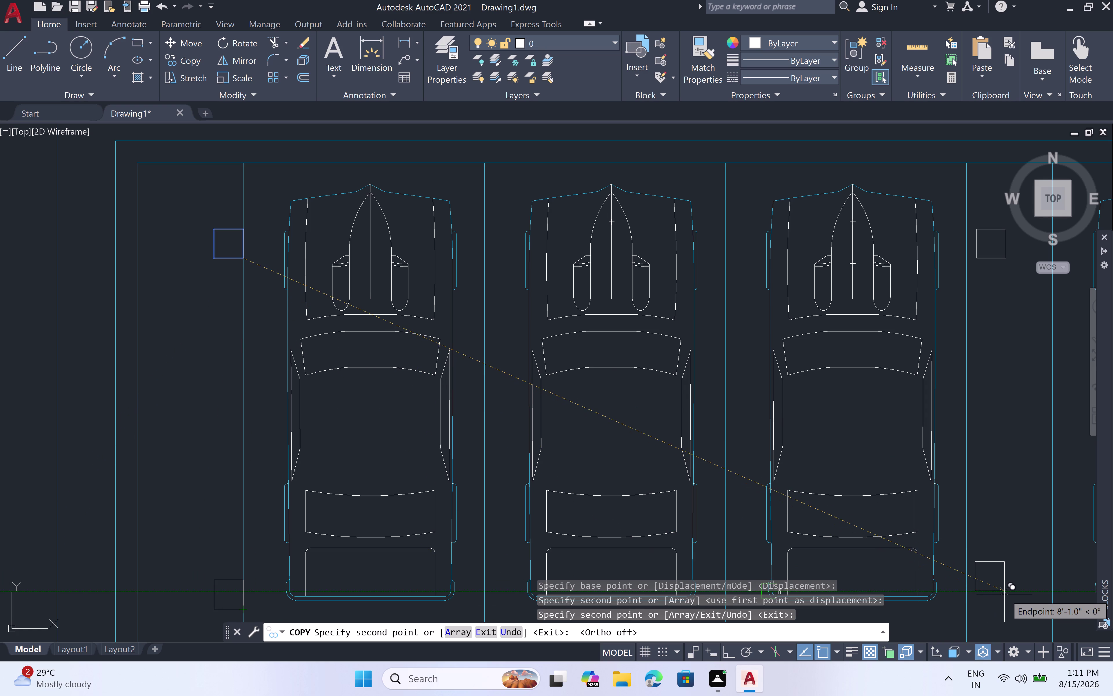
click(1004, 596)
scroll(down, 3)
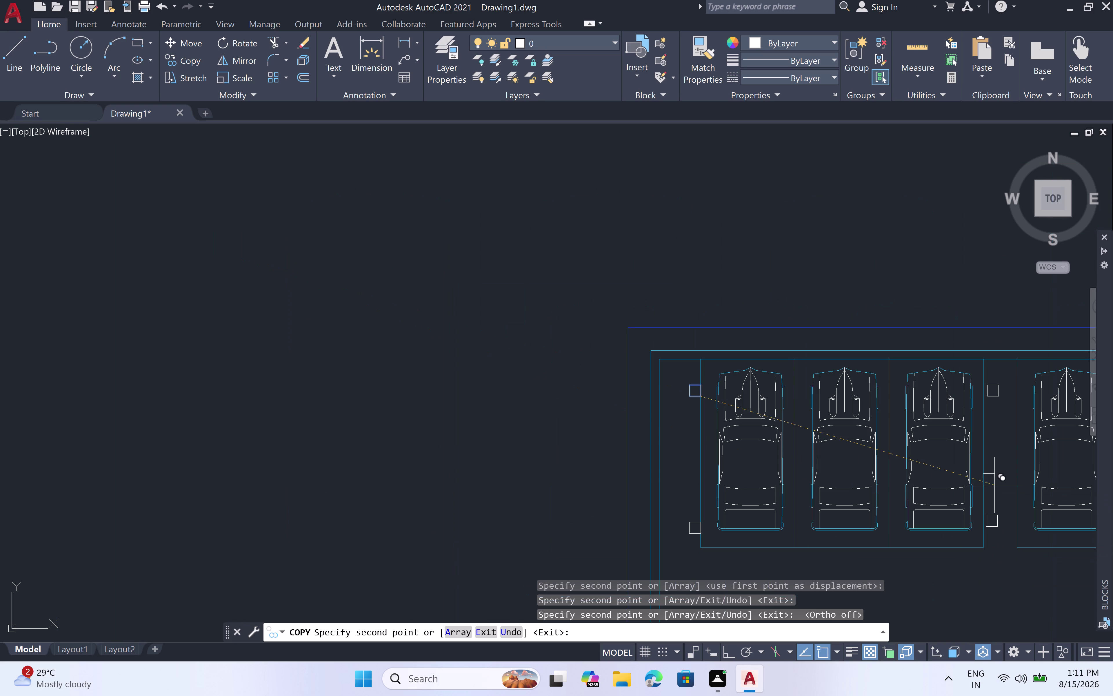
middle_drag(997, 488, 387, 443)
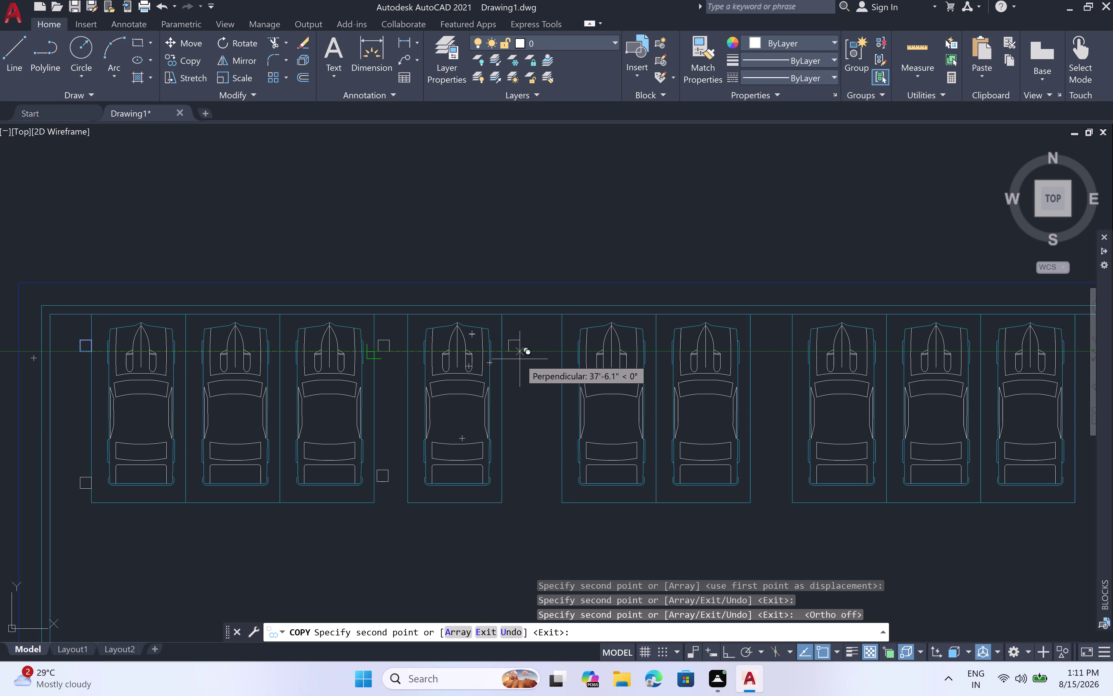
click(520, 359)
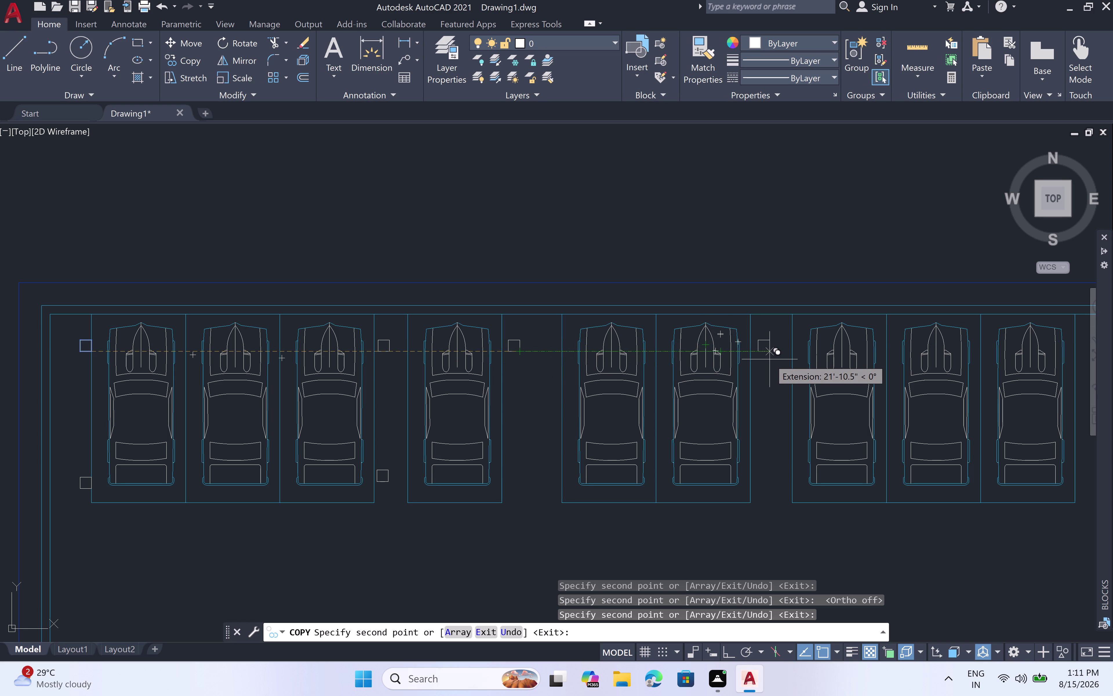
Place marker copies at the fronts of the last dividers and one divider end, then exit COPY.
click(770, 359)
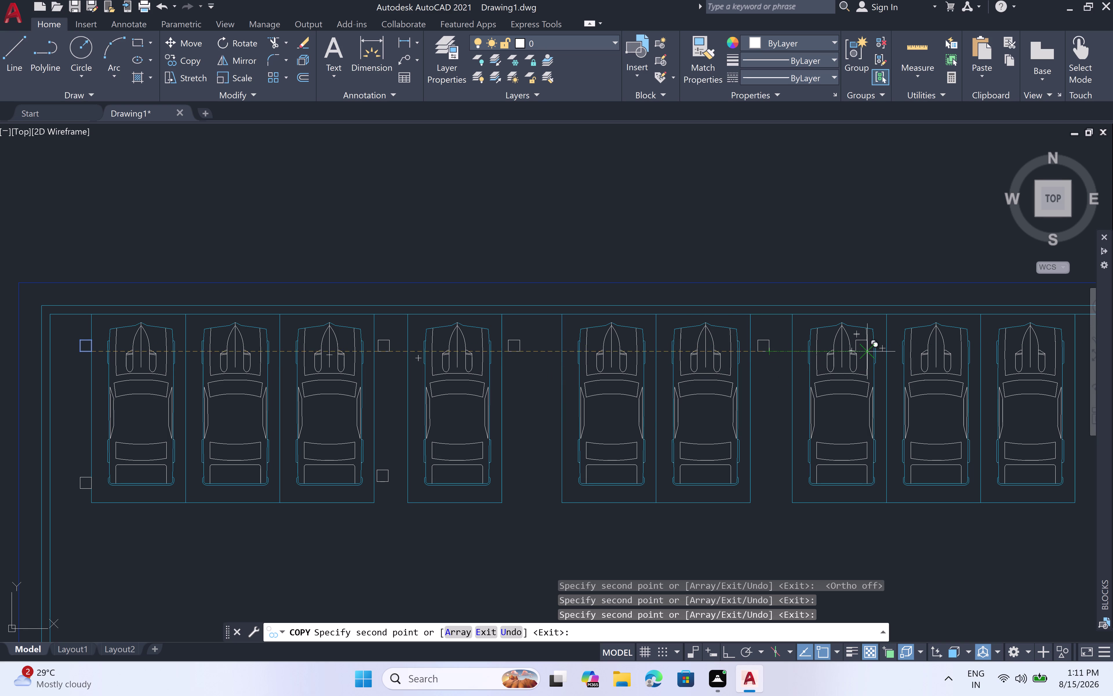
middle_drag(1023, 367, 820, 365)
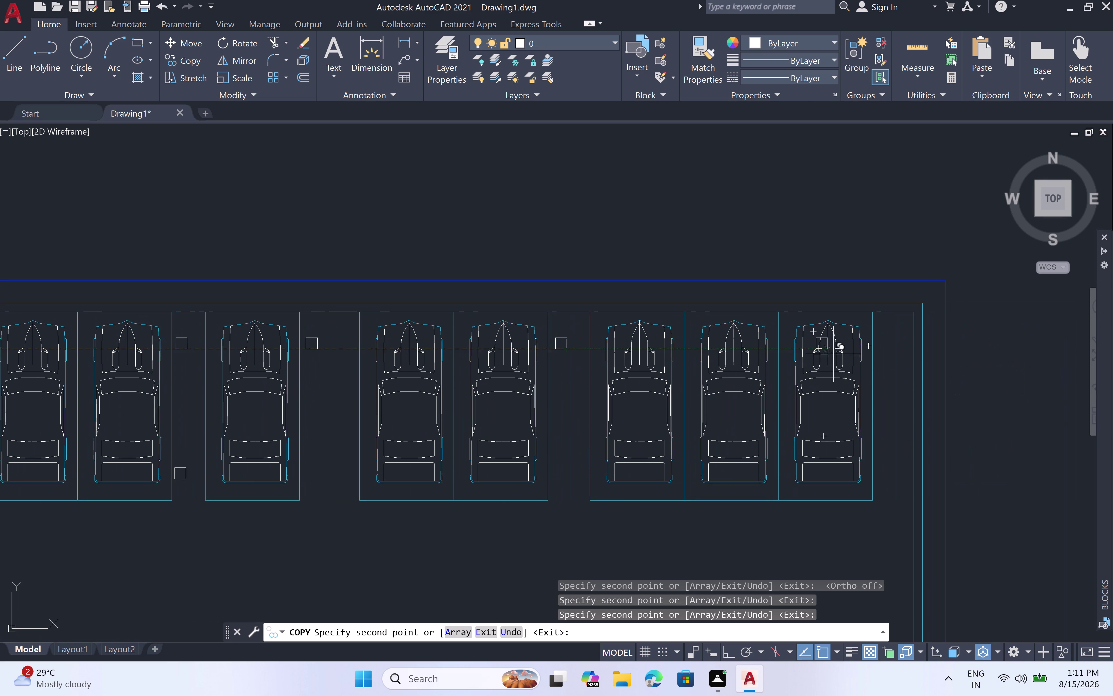
scroll(up, 3)
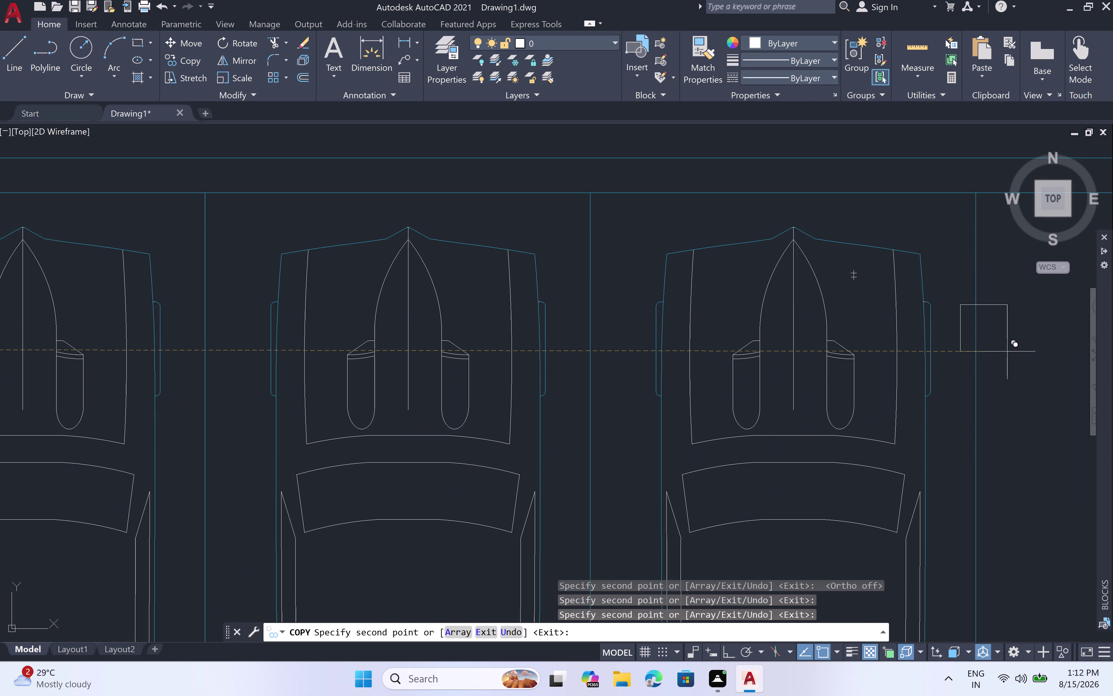
click(1022, 349)
scroll(down, 3)
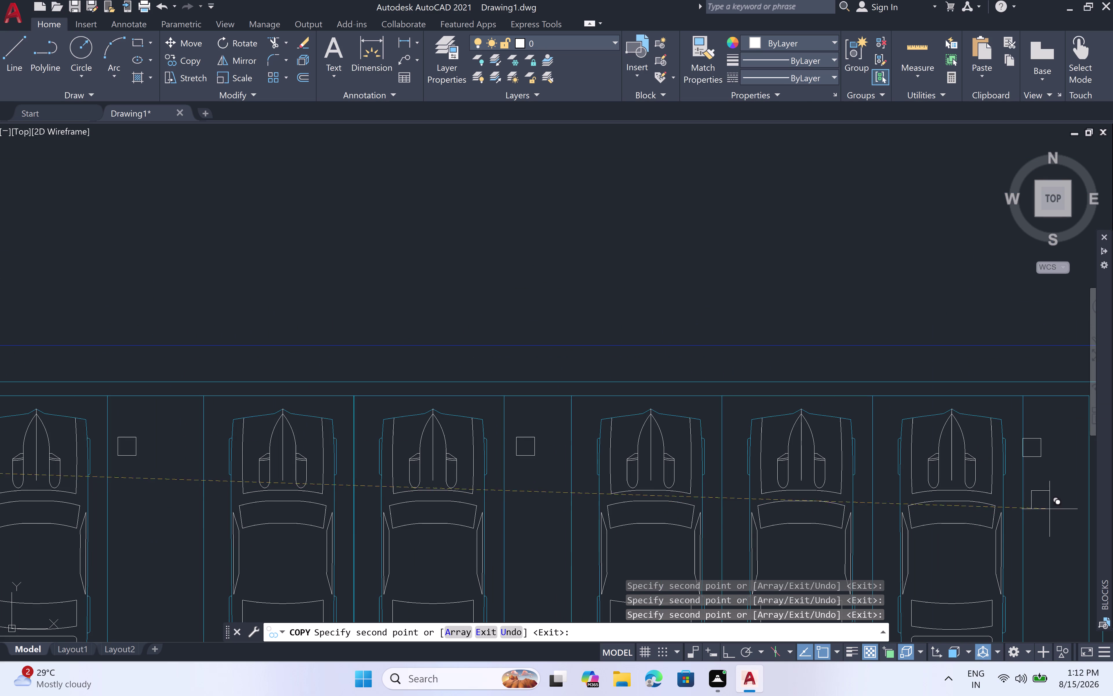
middle_drag(1055, 550, 906, 155)
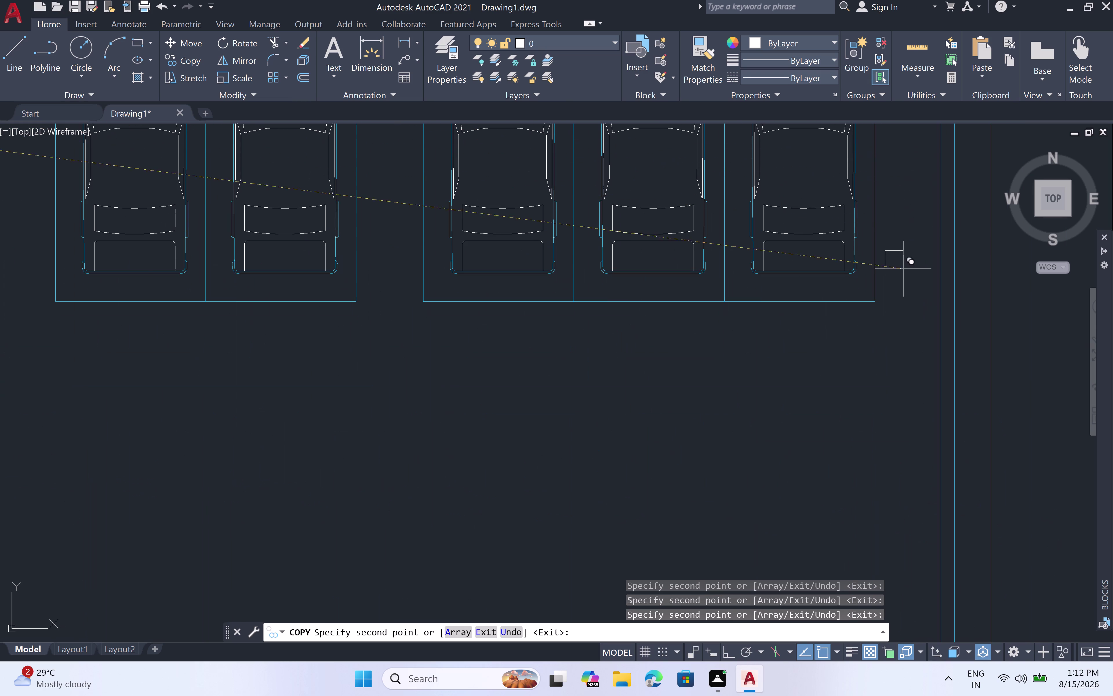
scroll(down, 3)
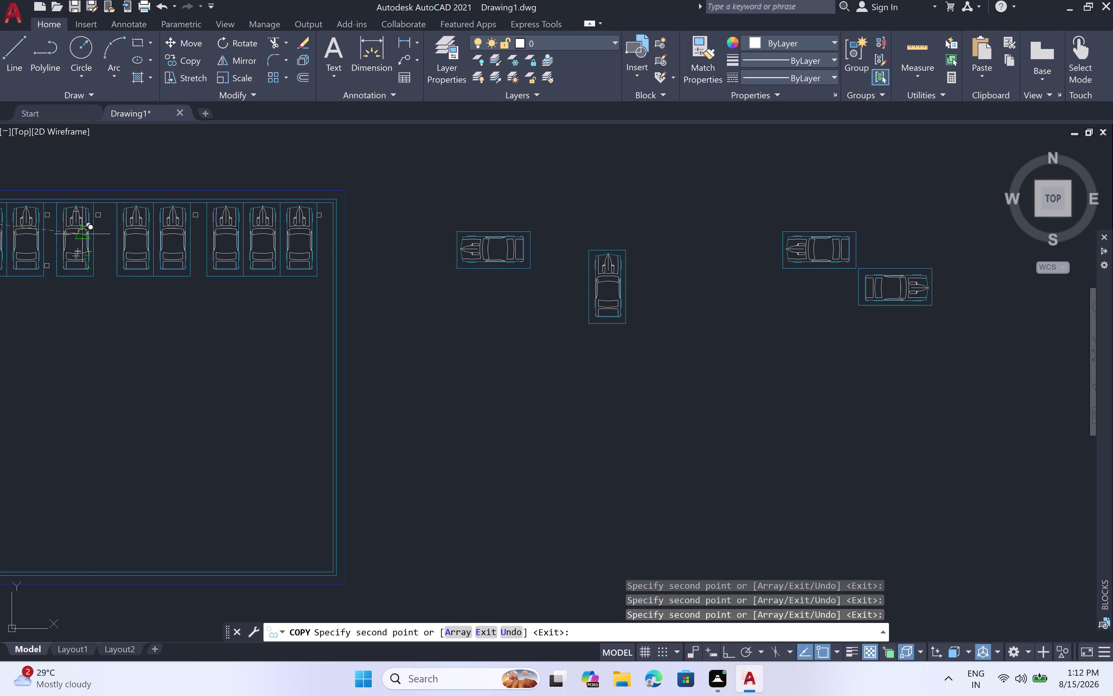
scroll(up, 3)
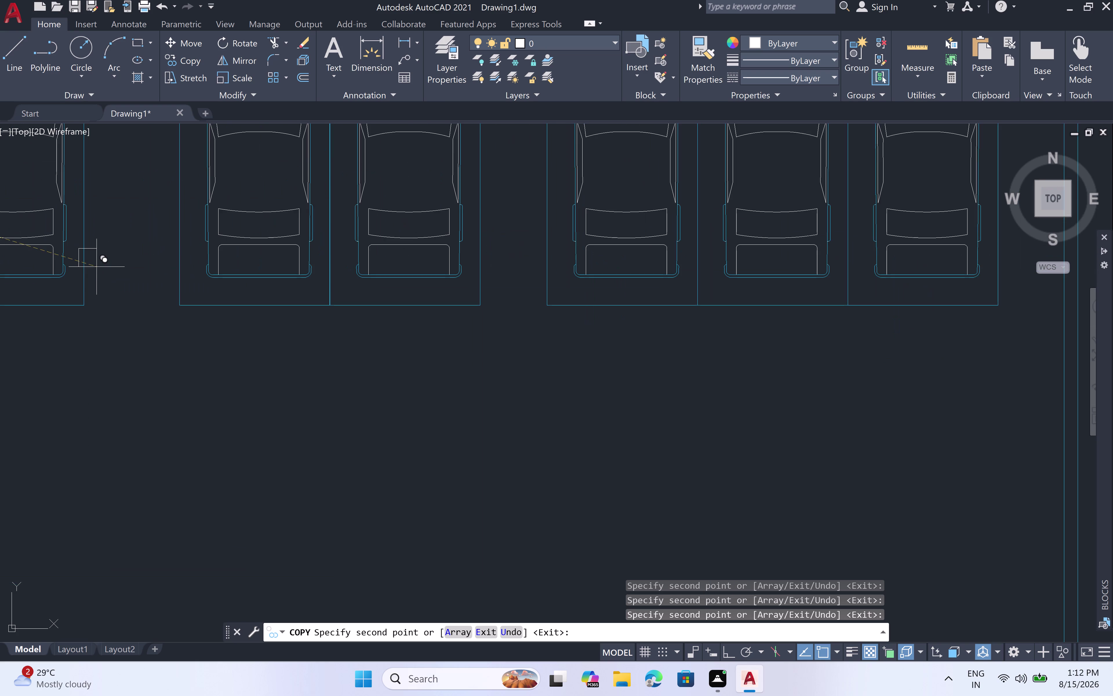
scroll(down, 3)
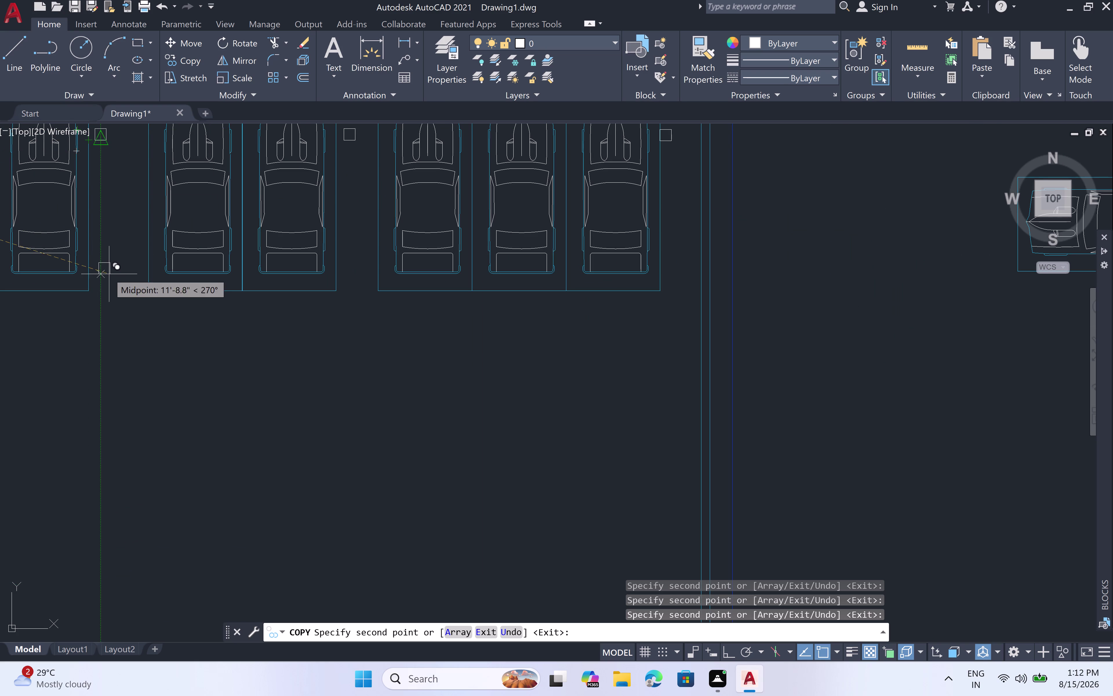
drag(106, 272, 134, 268)
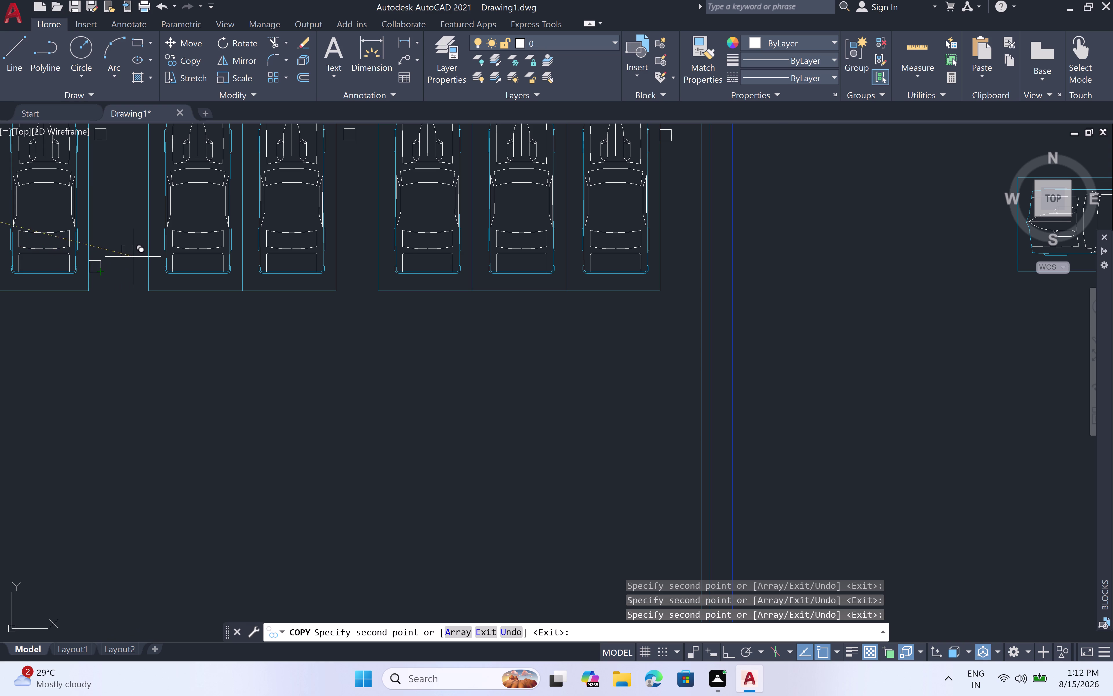
key(Escape)
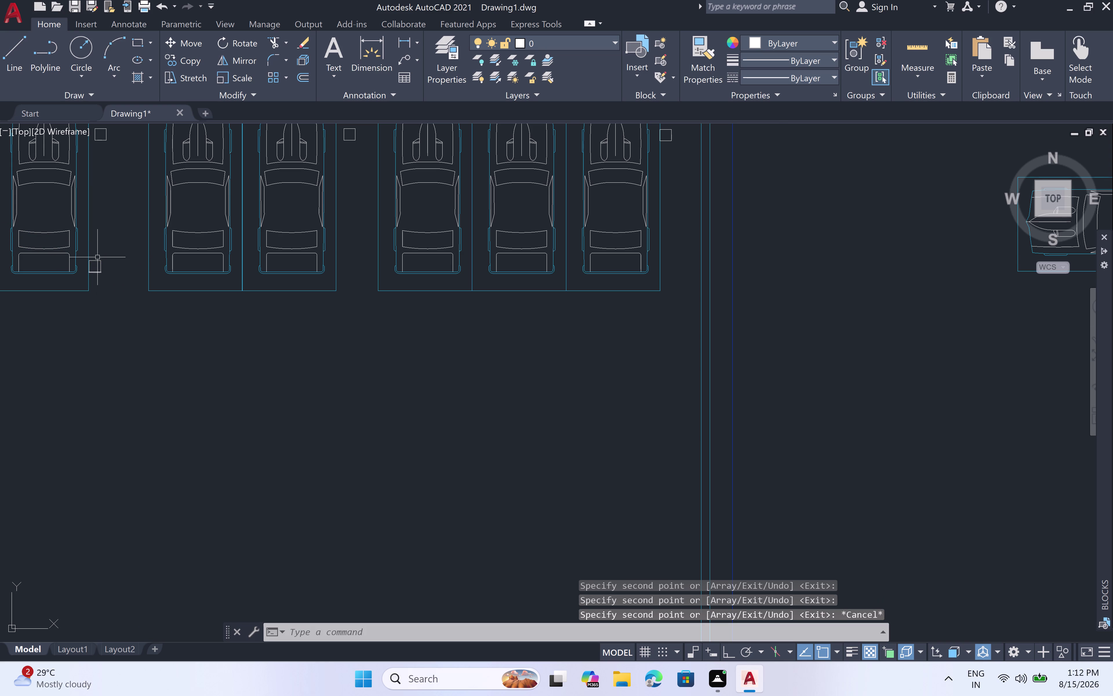
Erase the misplaced column marker and the stray three-line open rectangle.
click(100, 261)
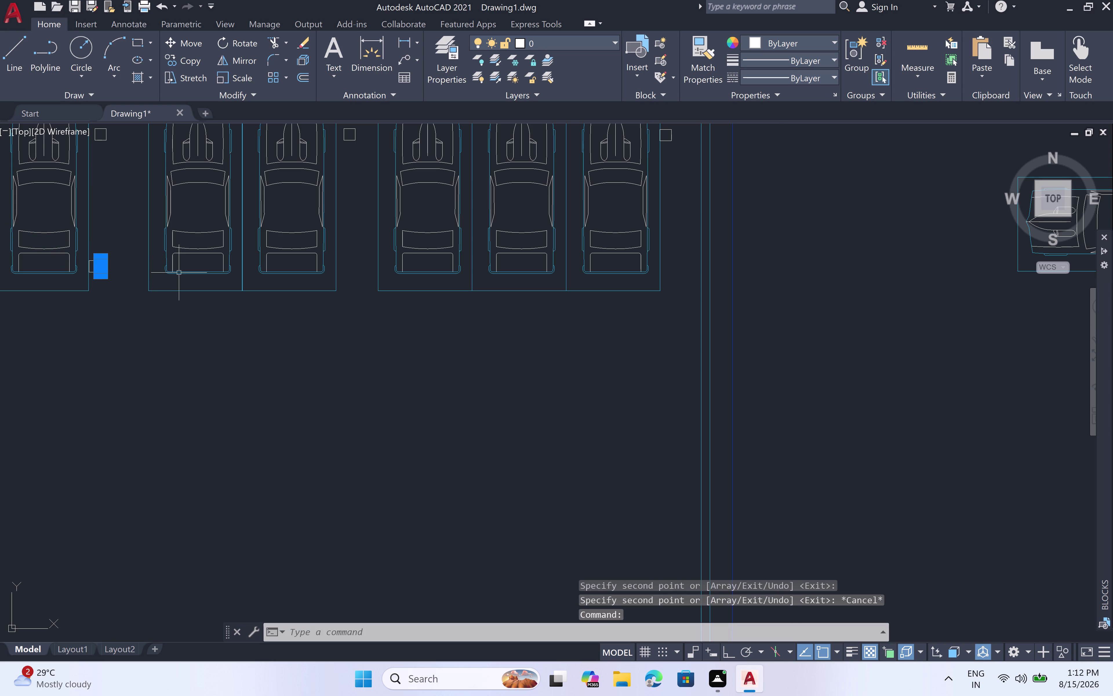
key(Delete)
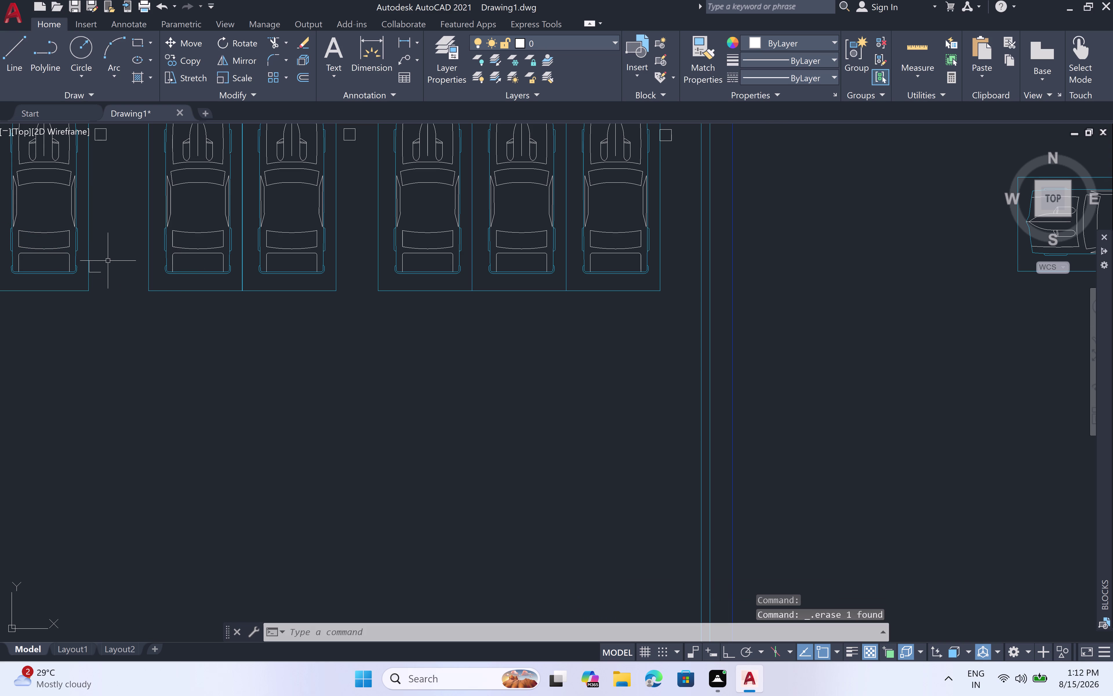
scroll(up, 3)
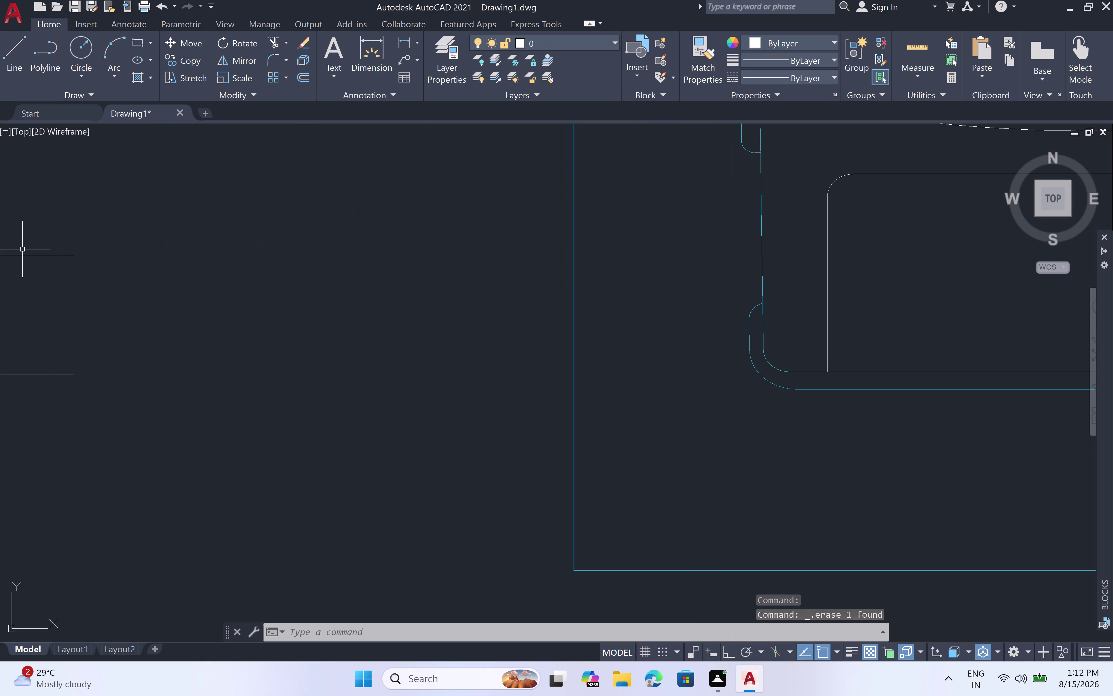
middle_drag(22, 249, 257, 206)
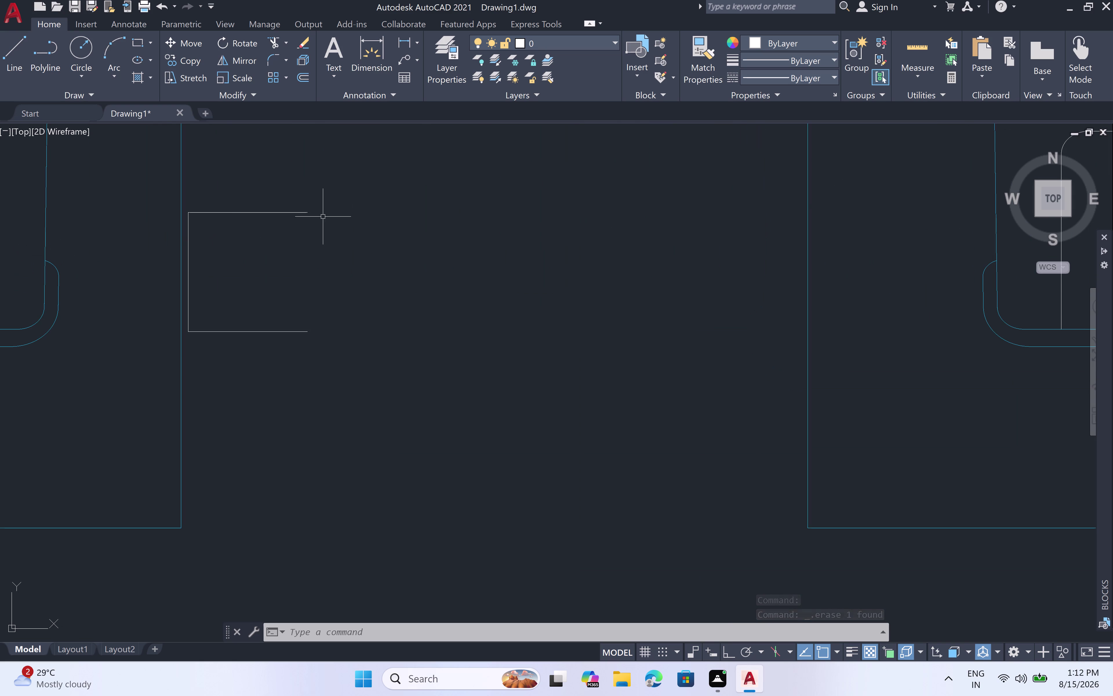
click(327, 203)
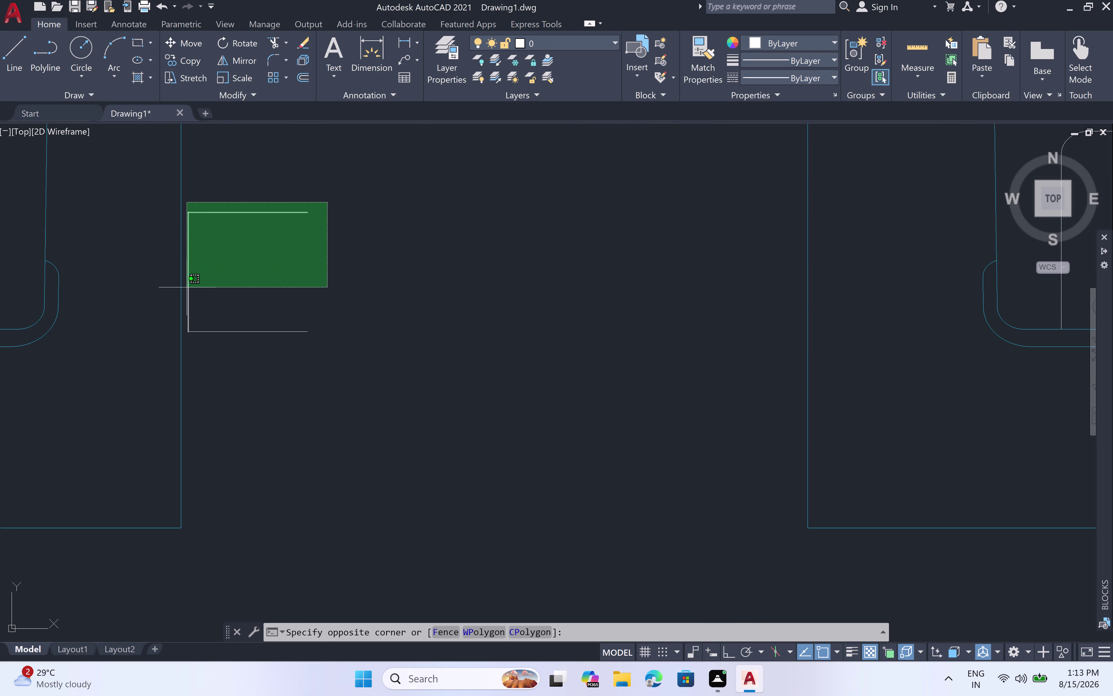
click(188, 340)
key(Delete)
scroll(down, 3)
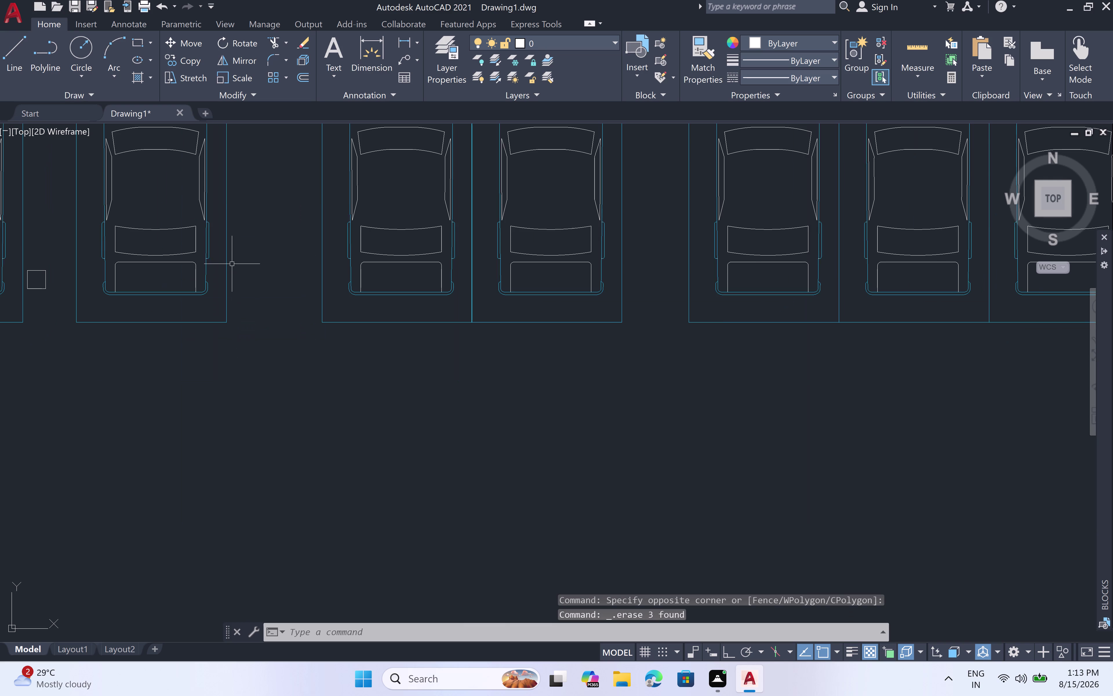
scroll(down, 3)
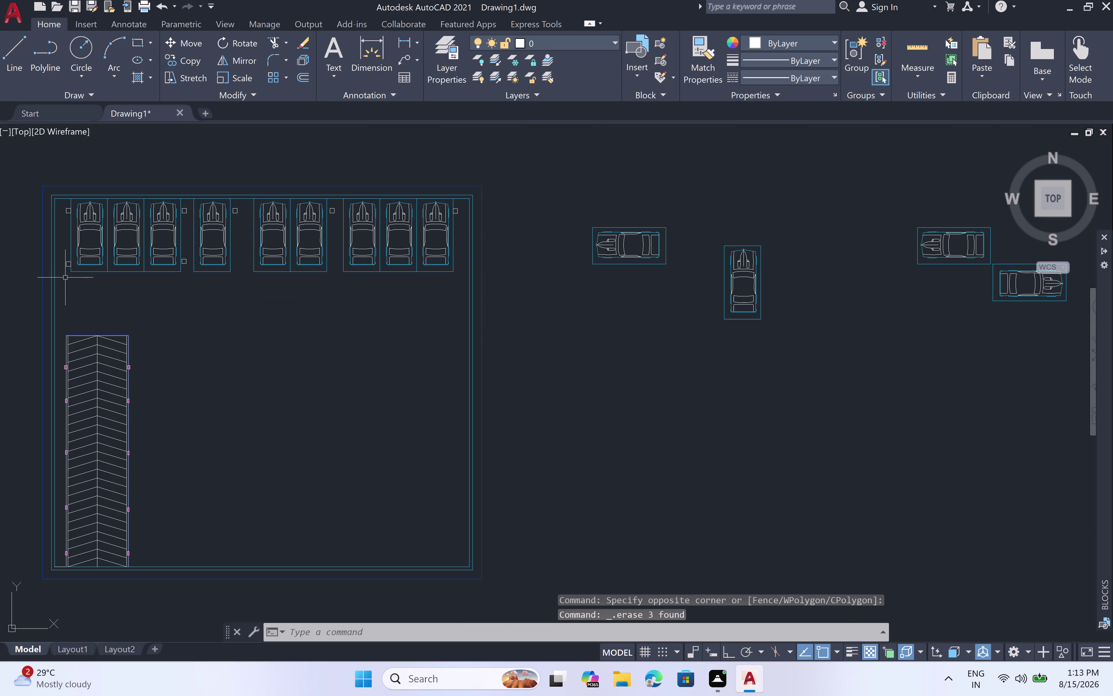
scroll(up, 3)
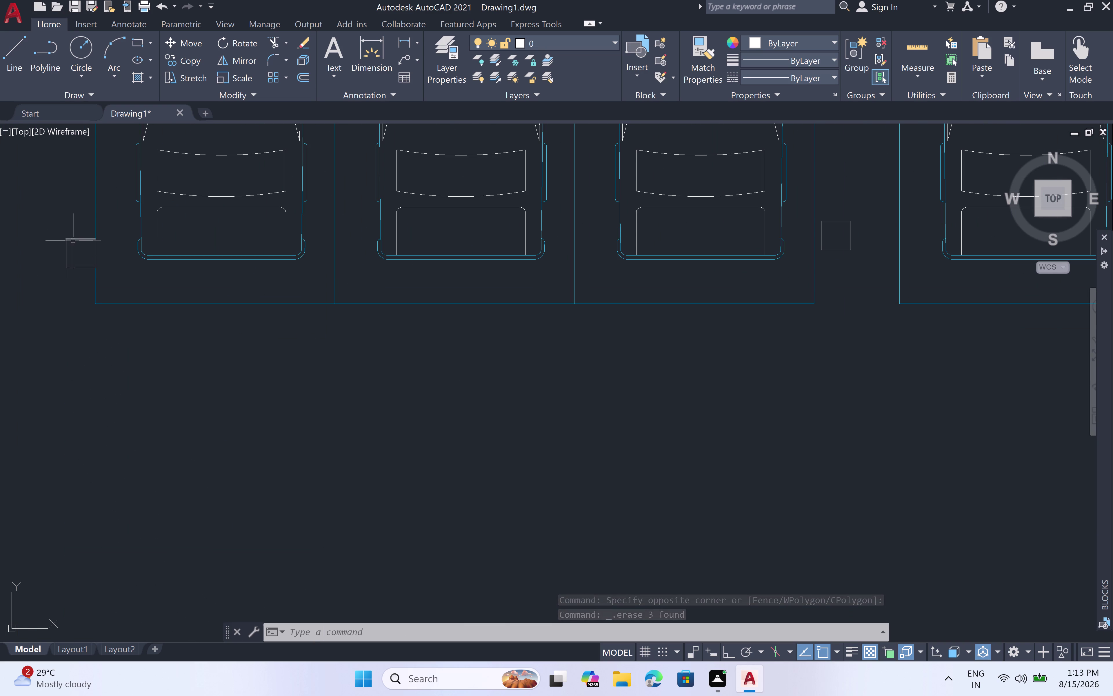
scroll(up, 3)
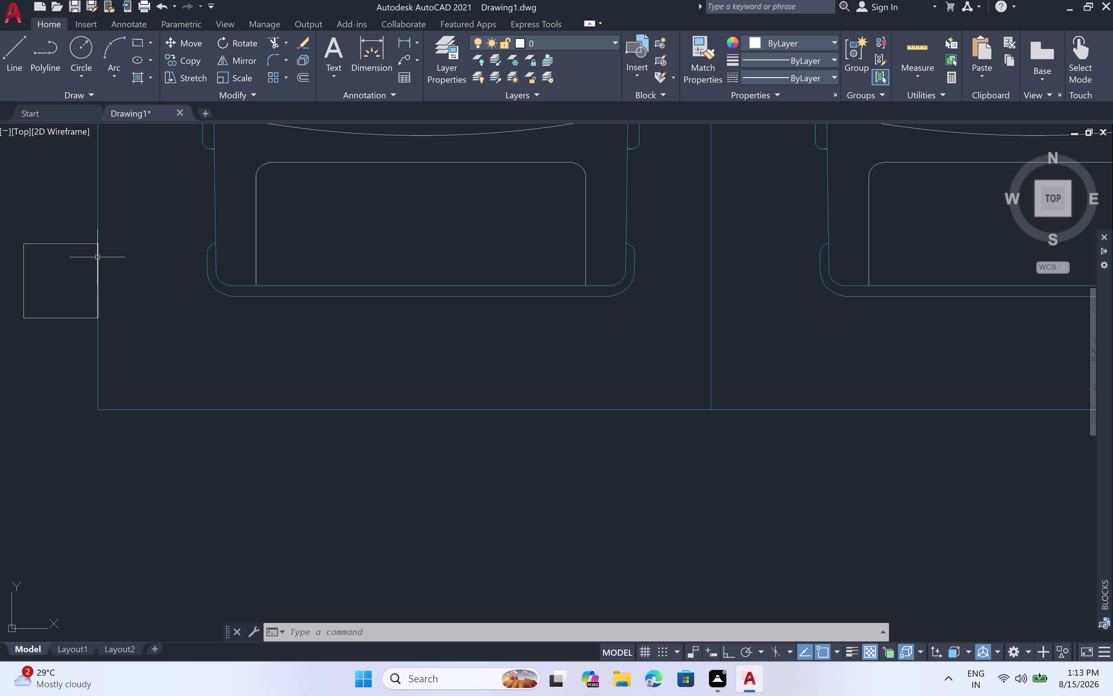
Window-select the square marker and start COPY from its bottom-right corner.
click(98, 257)
click(79, 230)
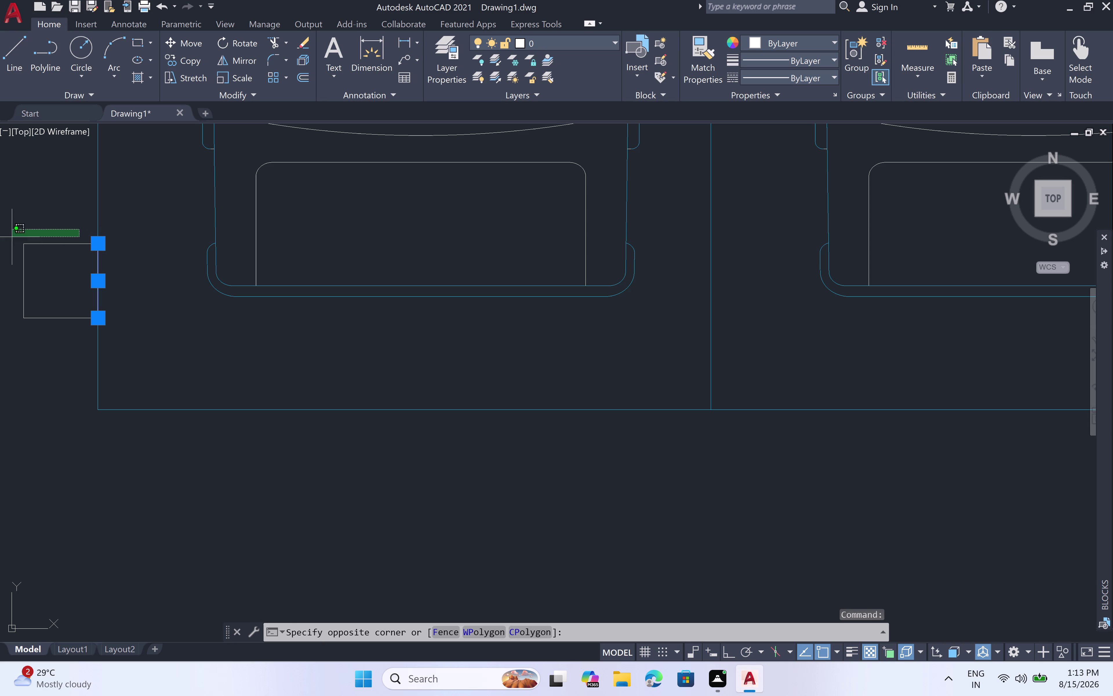
click(0, 370)
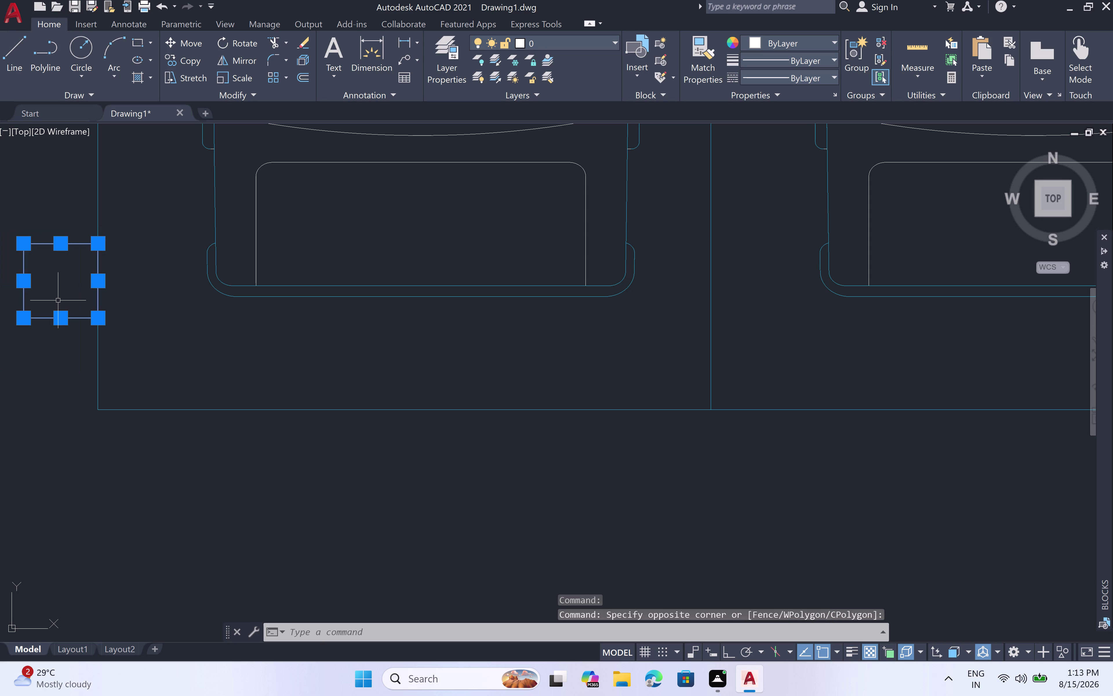
key(c)
key(o)
key(space)
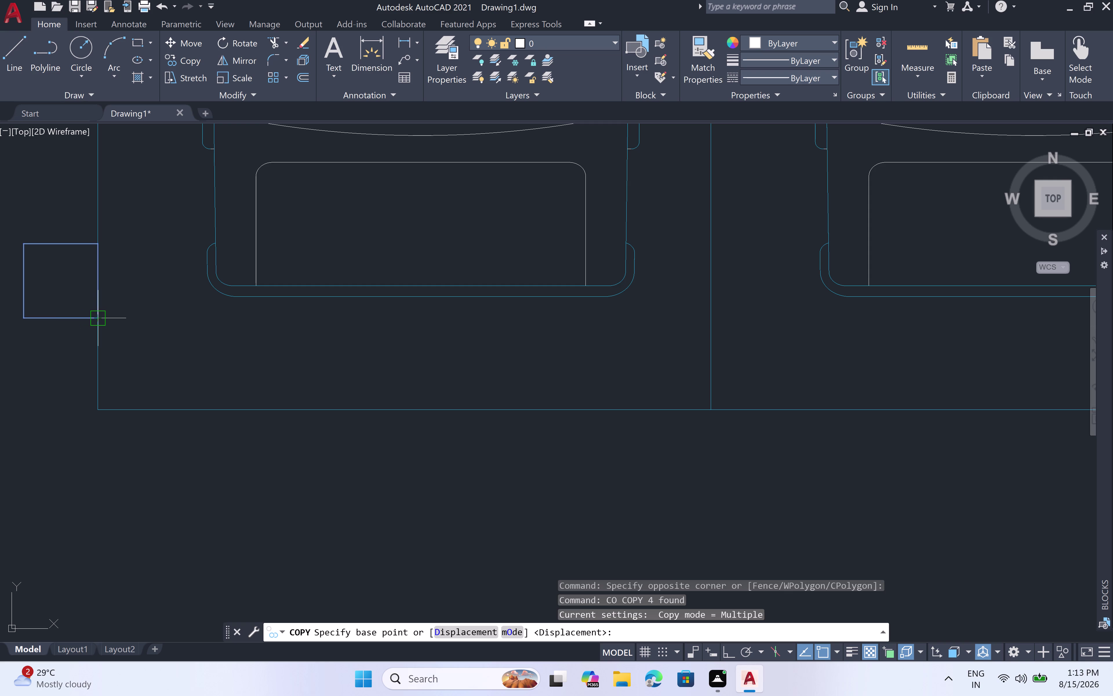
click(93, 319)
scroll(down, 3)
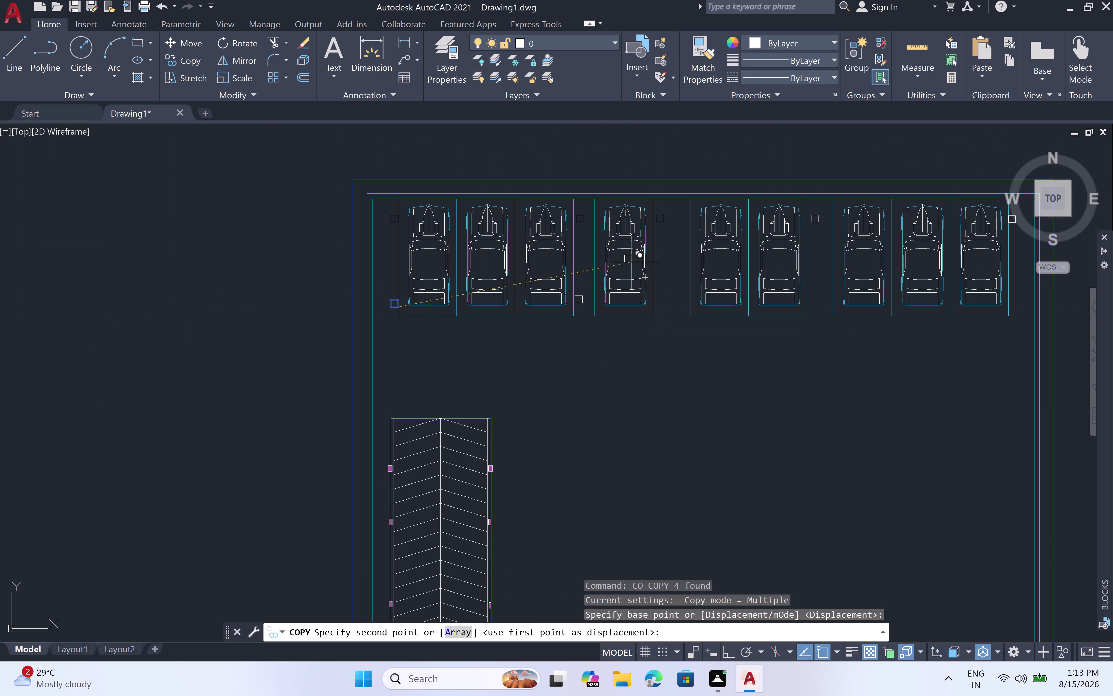
scroll(up, 3)
scroll(down, 3)
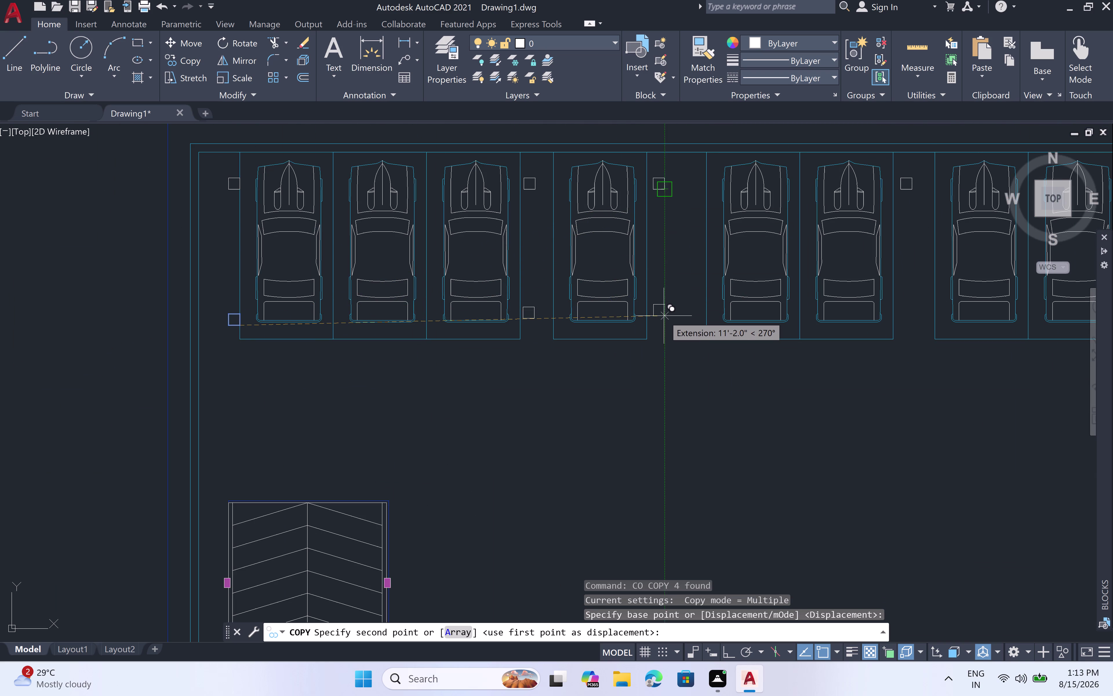
Place three marker copies at bay dividers out to the row's end divider, then exit COPY.
click(664, 315)
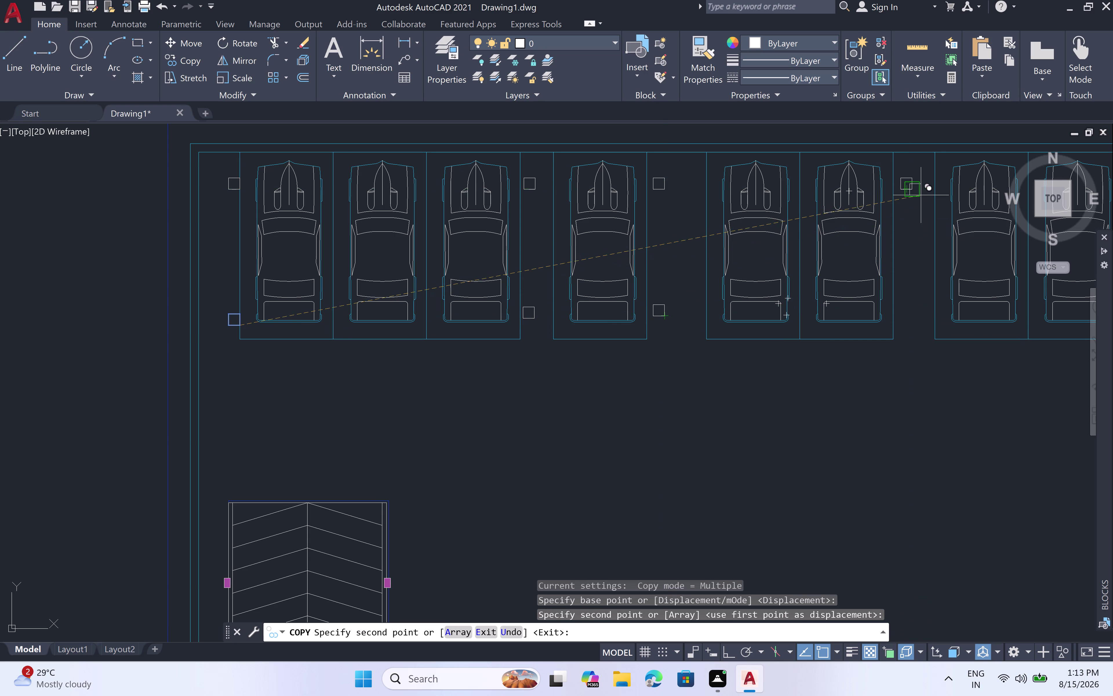
click(916, 309)
scroll(down, 3)
middle_drag(983, 292, 484, 296)
scroll(up, 3)
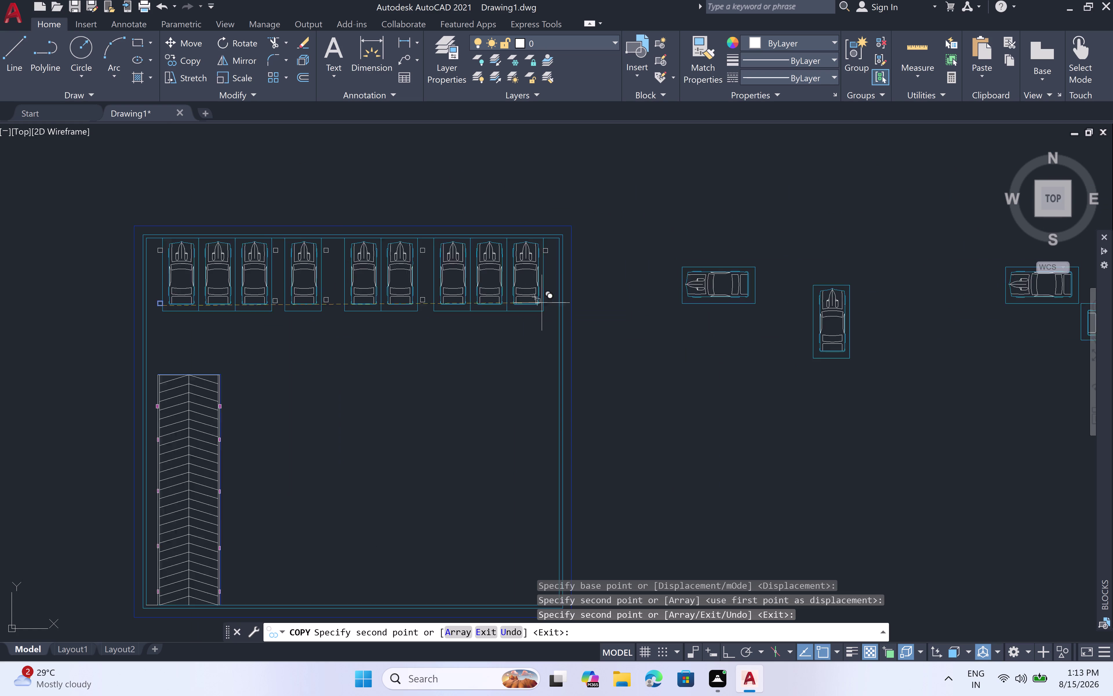
scroll(up, 3)
scroll(up, 3)
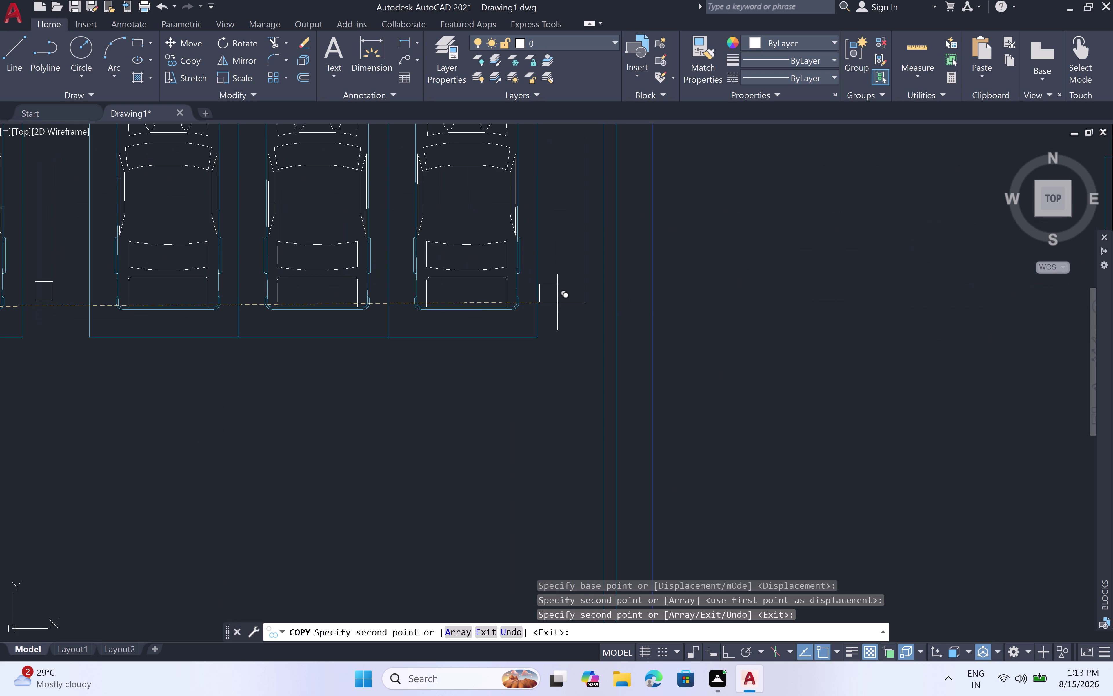
click(556, 302)
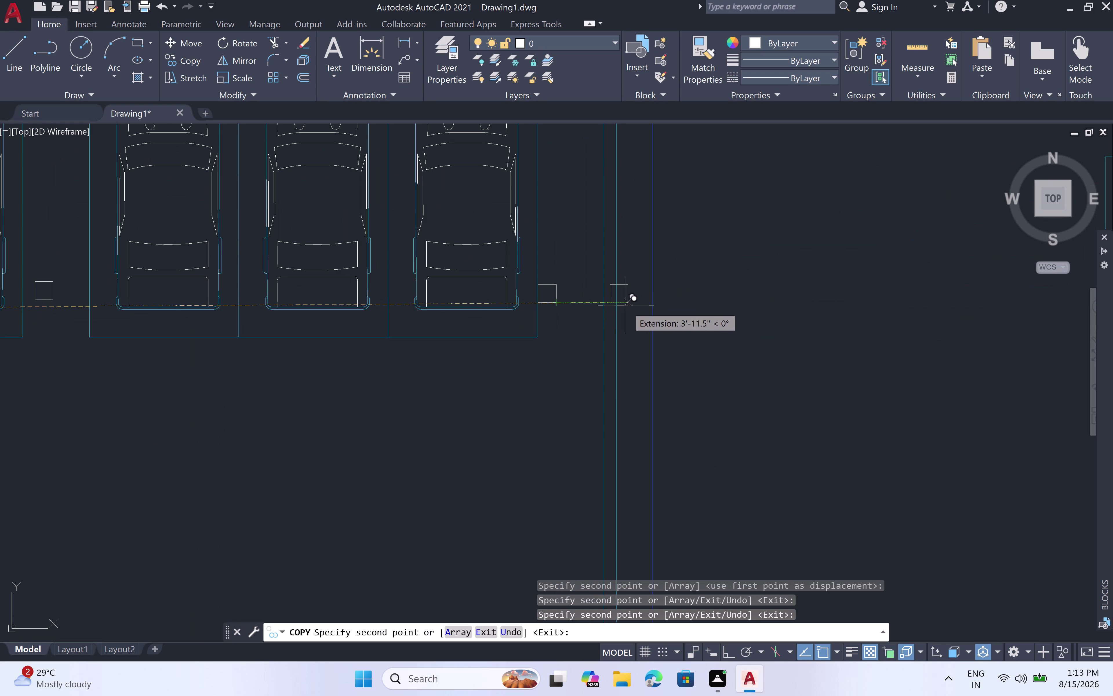
key(Escape)
scroll(down, 3)
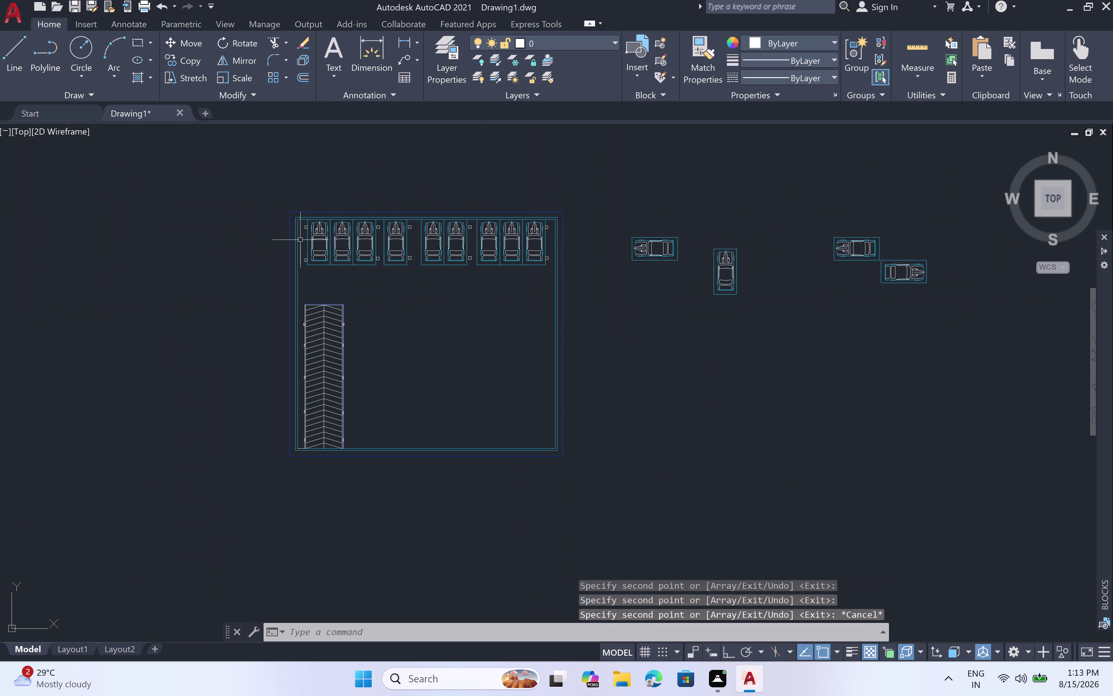